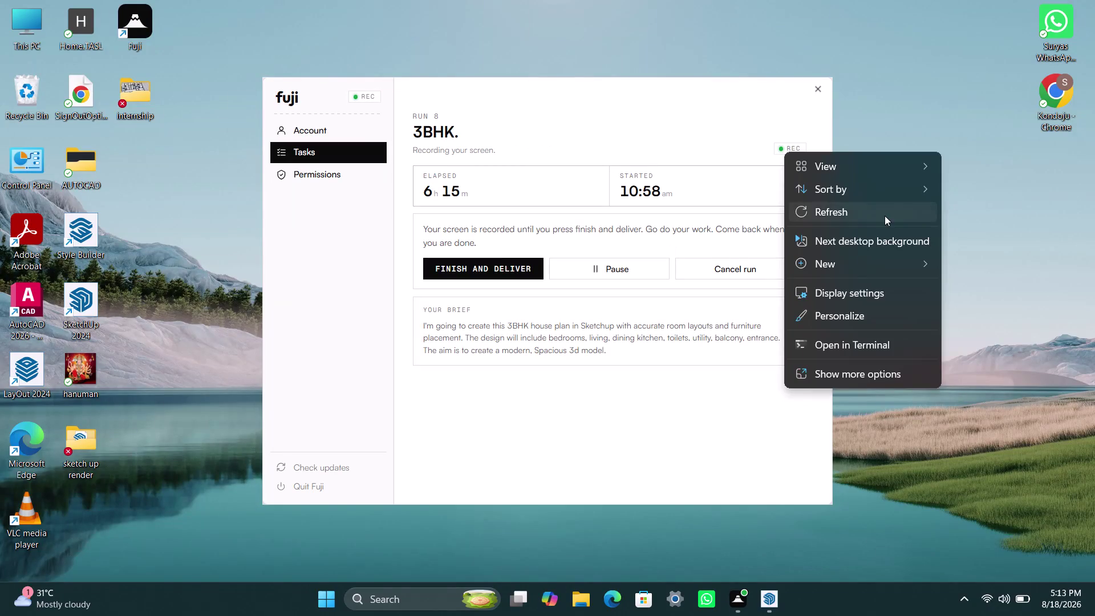
Dismiss the desktop context menu and launch an item from the desktop.
click(885, 216)
right_click(917, 175)
click(936, 238)
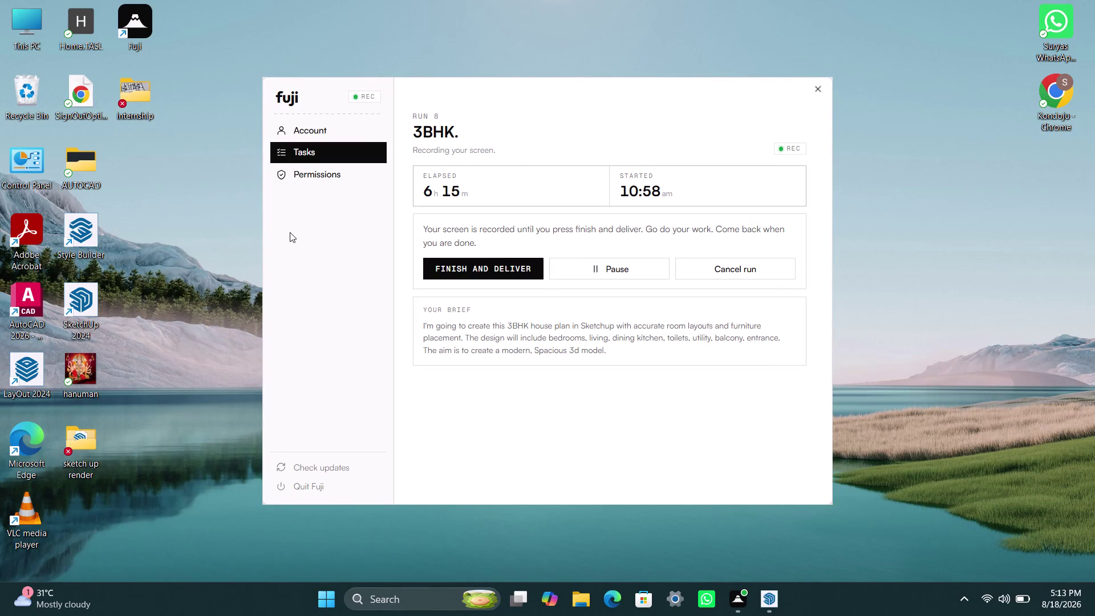
double_click(80, 316)
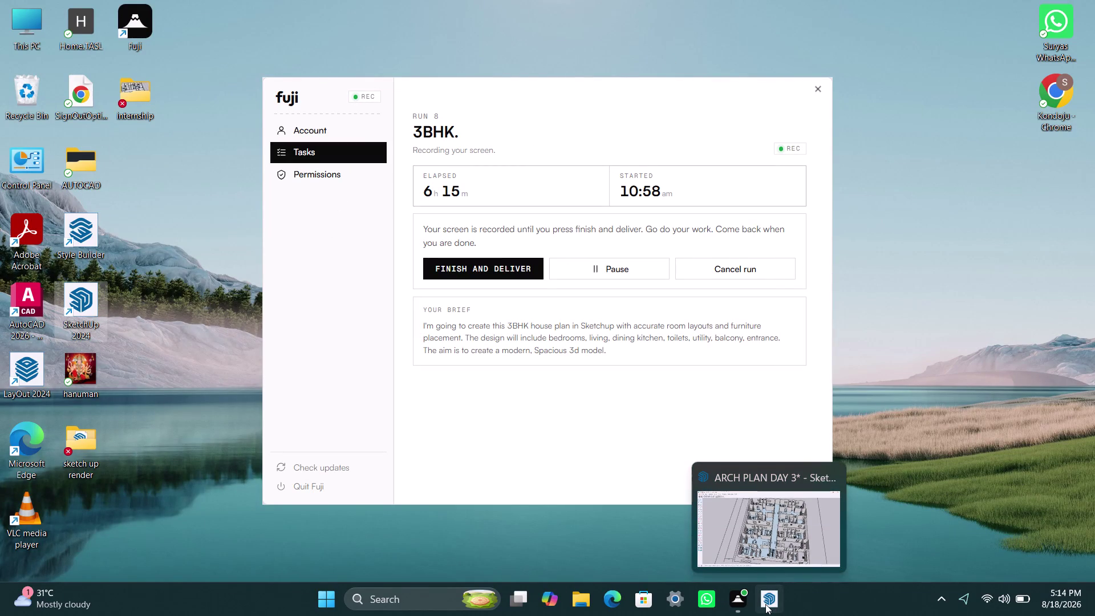
Bring the ARCH PLAN DAY 3 model forward and zoom over the floor plan.
click(768, 551)
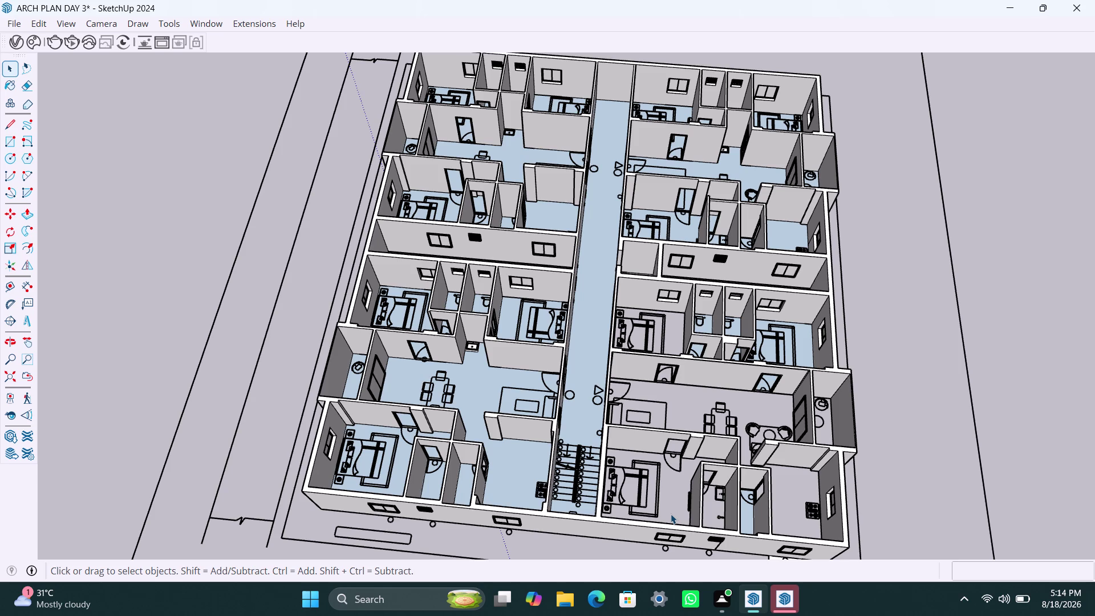
scroll(down, 3)
scroll(up, 3)
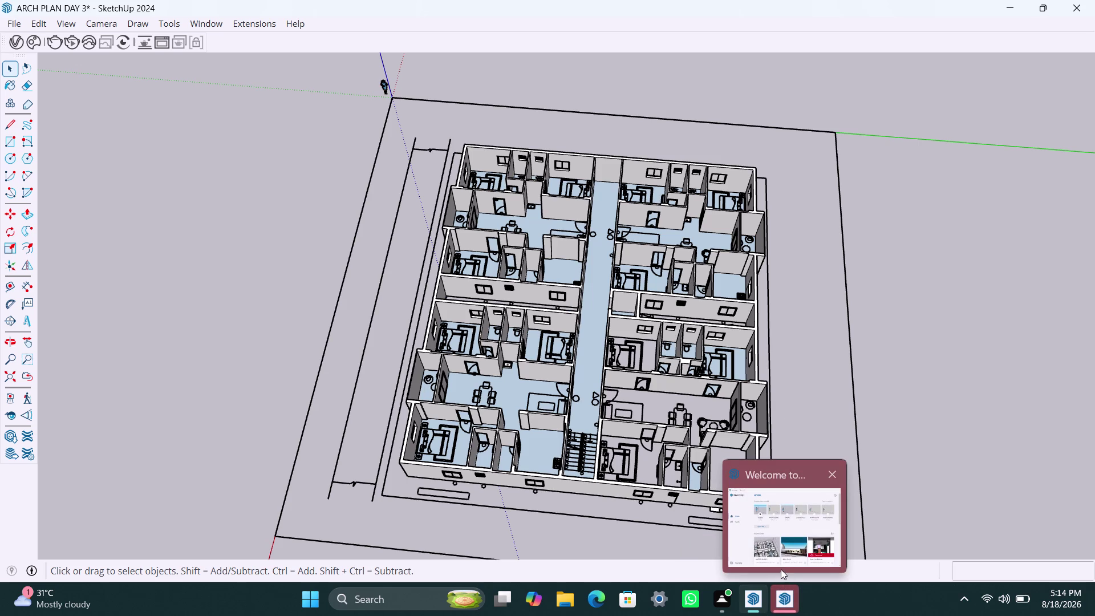
Open ARCH PLAN from the Welcome window's recent files and switch windows.
click(783, 533)
click(633, 452)
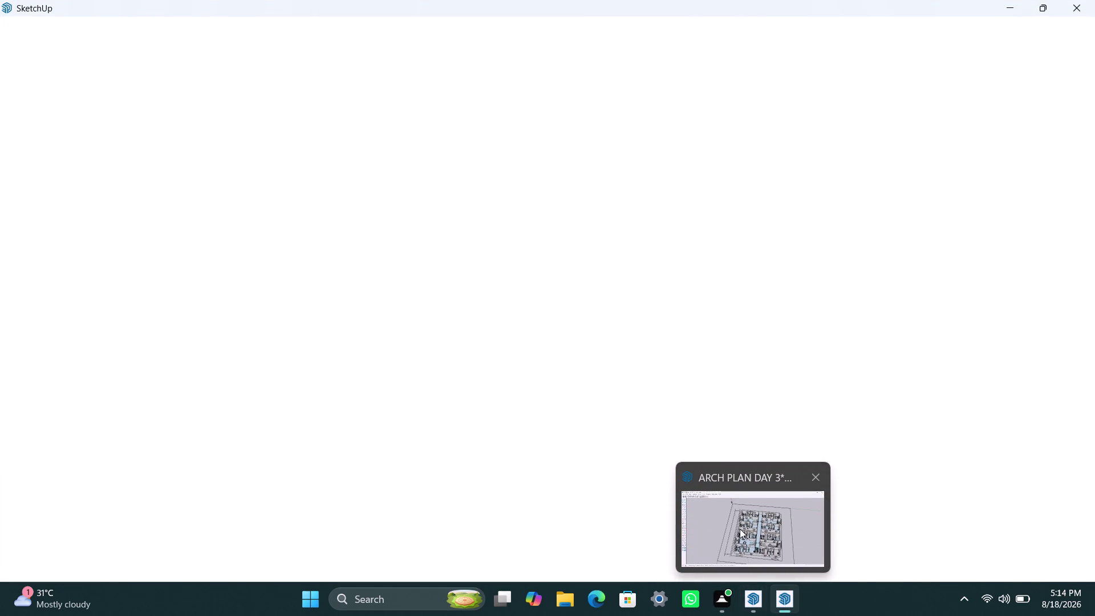
click(740, 527)
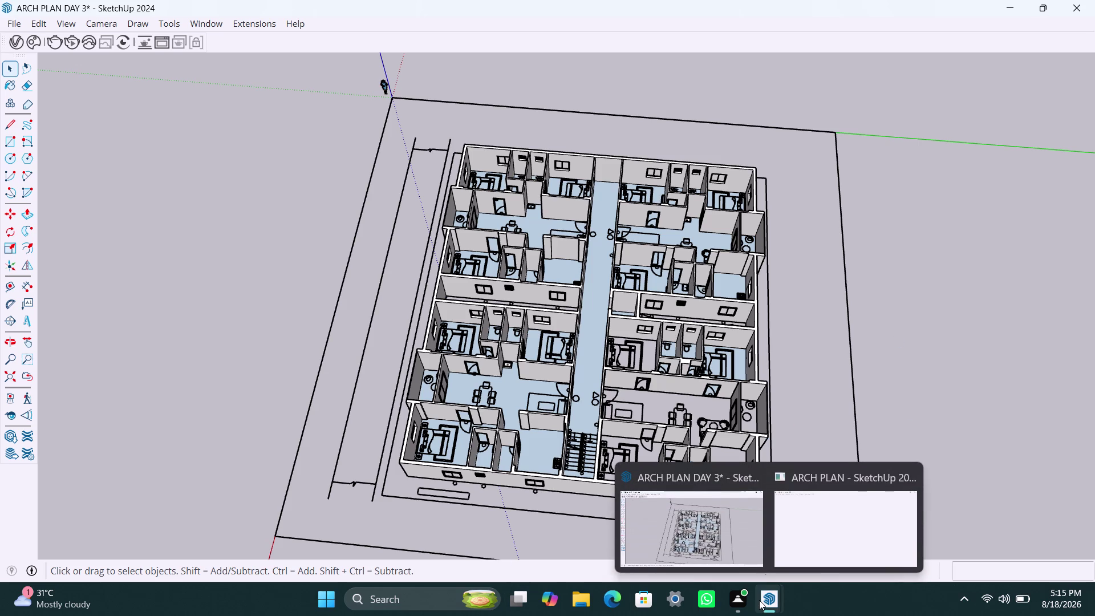
click(833, 515)
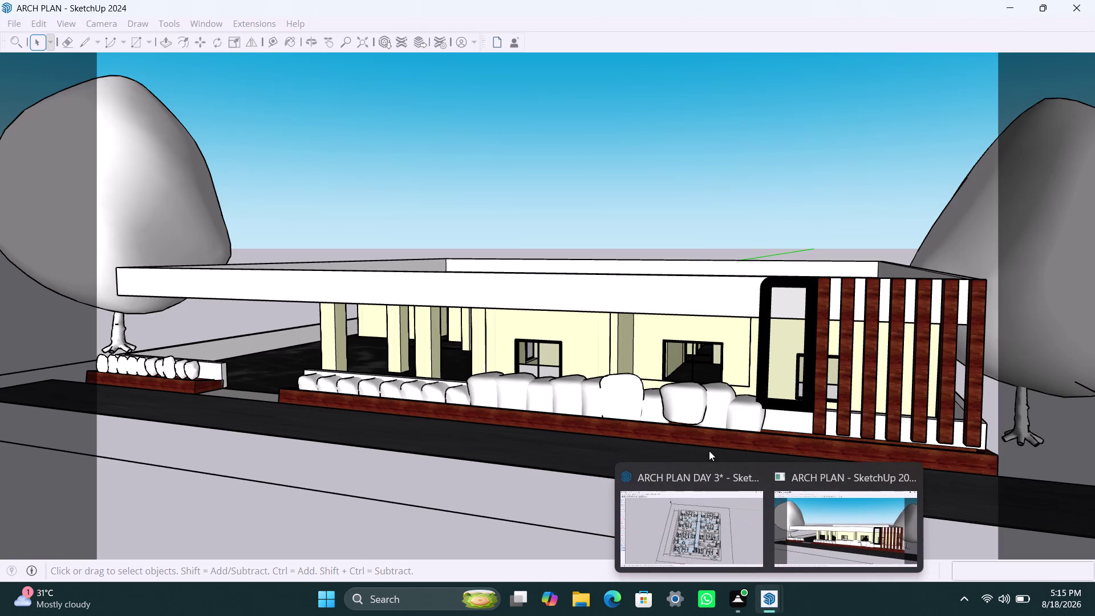
Zoom and orbit around the ARCH PLAN house to view it from higher up.
scroll(down, 3)
scroll(down, 3)
scroll(down, 3)
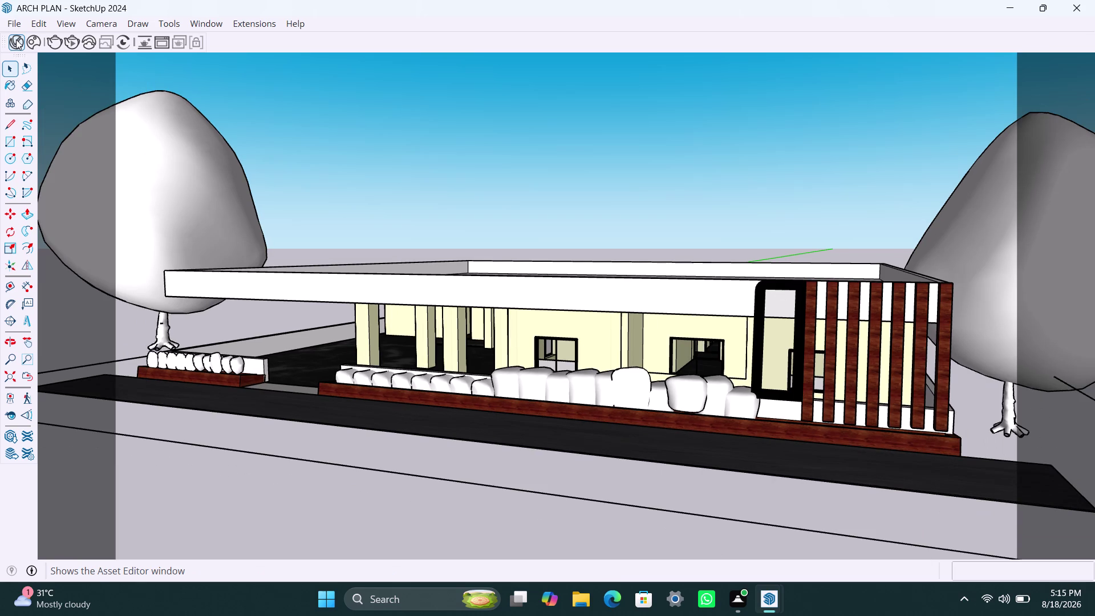
scroll(down, 3)
middle_drag(388, 330, 575, 352)
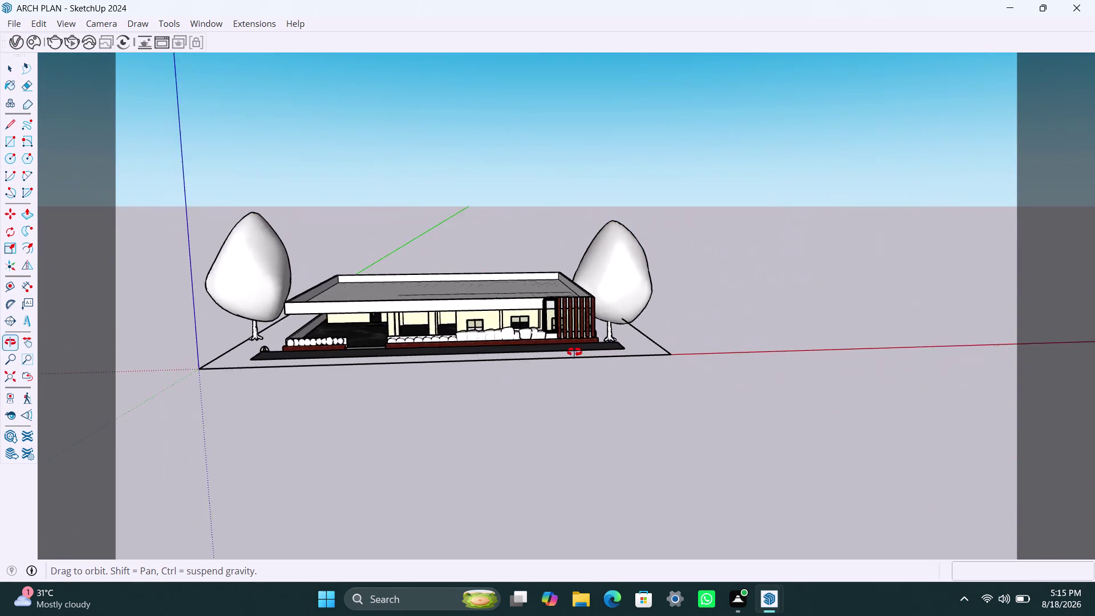
middle_drag(574, 352, 558, 354)
scroll(up, 3)
middle_drag(500, 344, 486, 346)
scroll(up, 3)
scroll(down, 3)
middle_drag(466, 348, 482, 348)
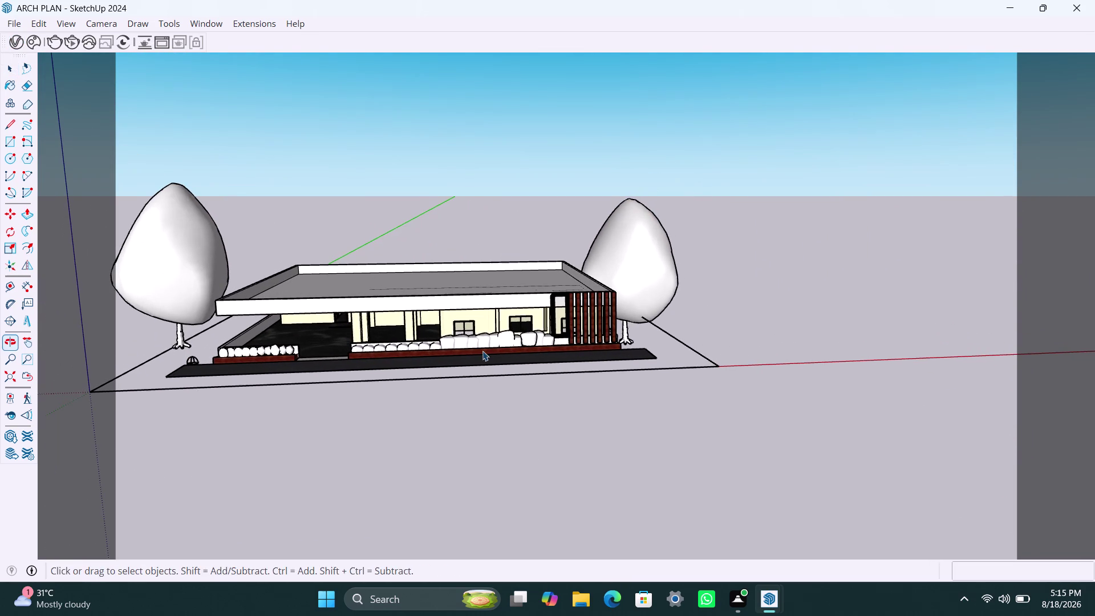
middle_drag(482, 351, 594, 353)
scroll(up, 3)
middle_drag(525, 359, 524, 375)
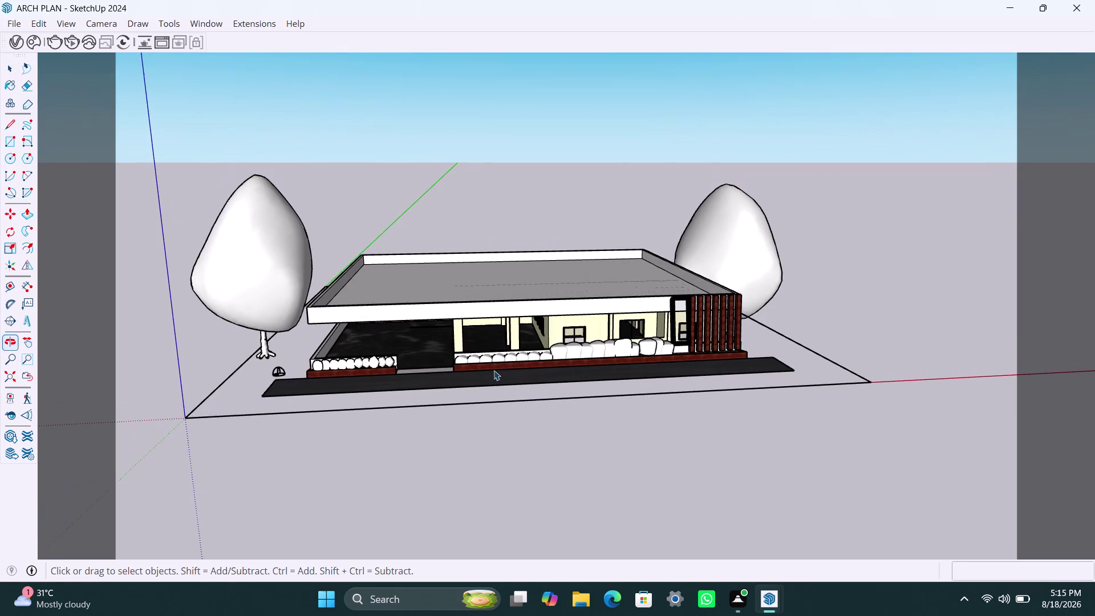
scroll(up, 3)
Select the flat roof slab and orbit to centre the roof in view.
click(365, 313)
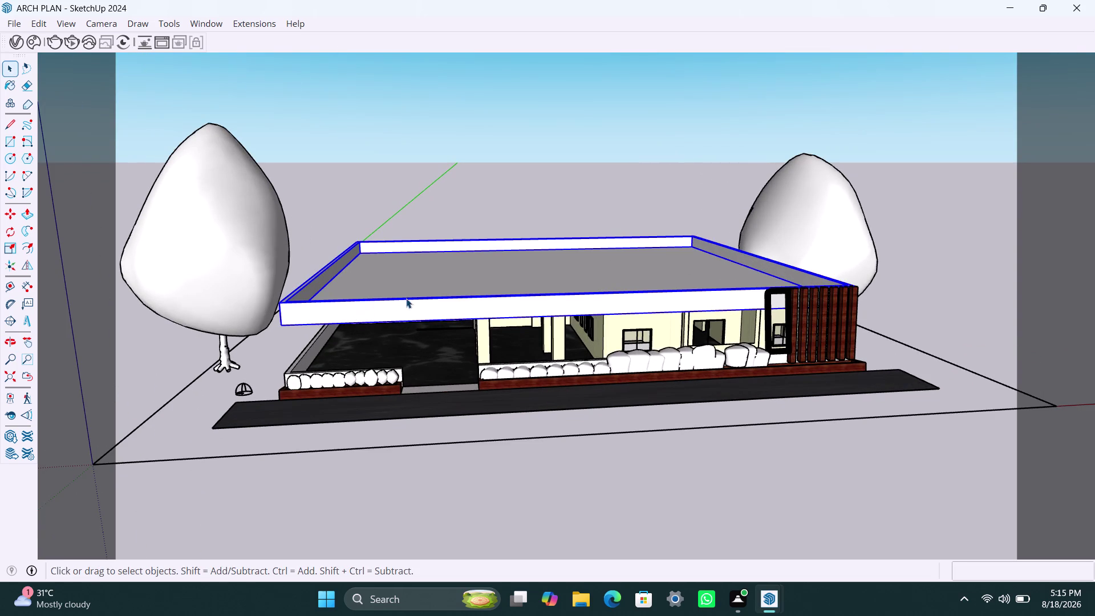
middle_drag(429, 291, 405, 378)
scroll(up, 3)
middle_drag(415, 324, 382, 369)
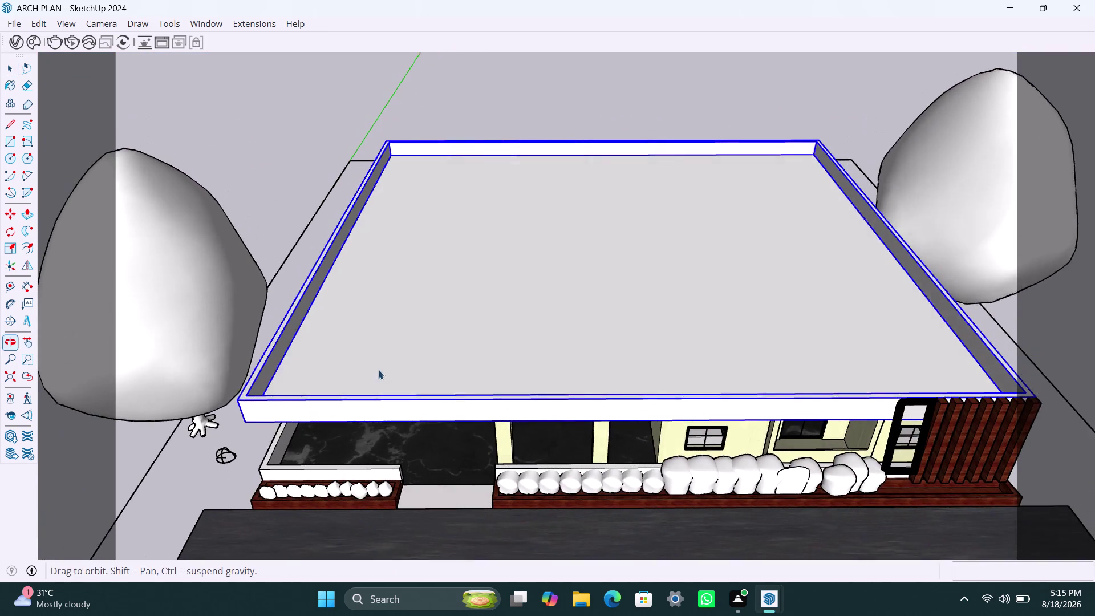
scroll(up, 3)
middle_drag(348, 373, 352, 402)
scroll(down, 3)
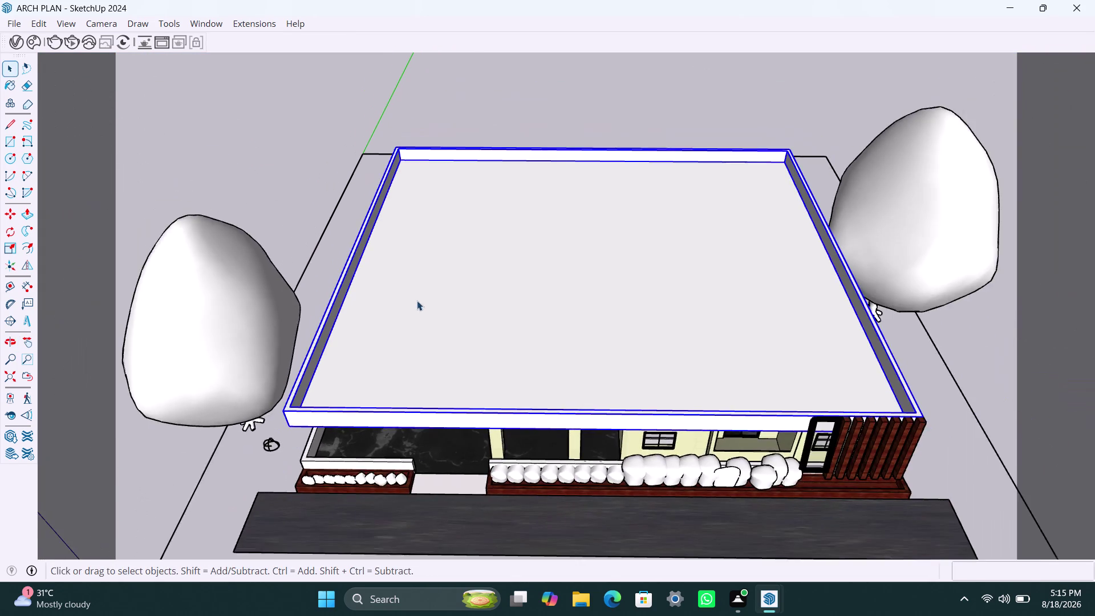
middle_drag(417, 301, 412, 373)
scroll(up, 3)
Open the roof slab group and push/pull its parapet face.
double_click(316, 355)
click(316, 355)
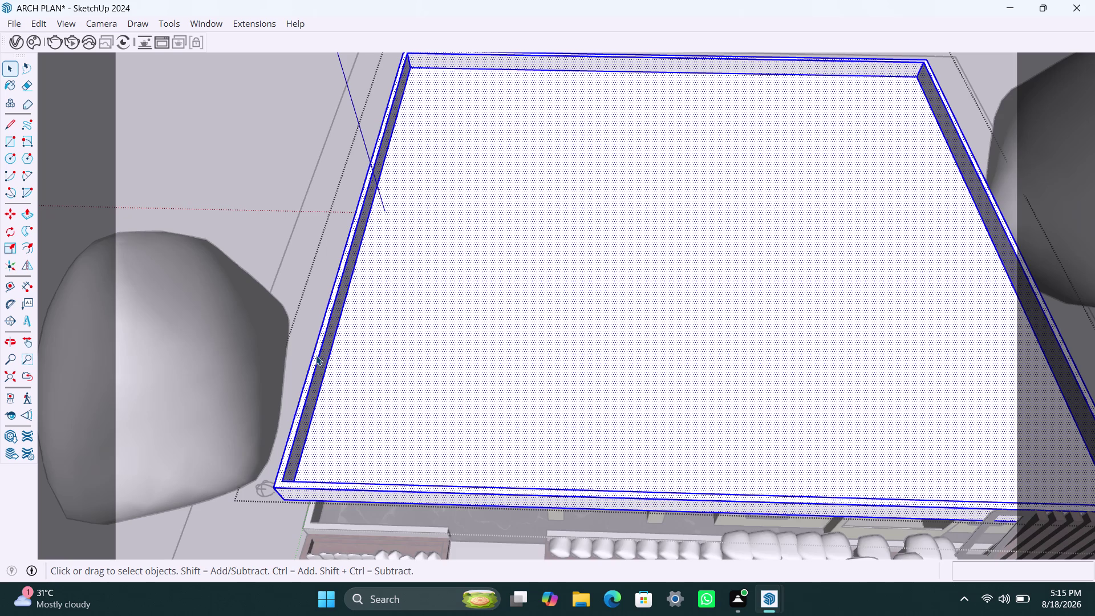
scroll(up, 3)
click(312, 372)
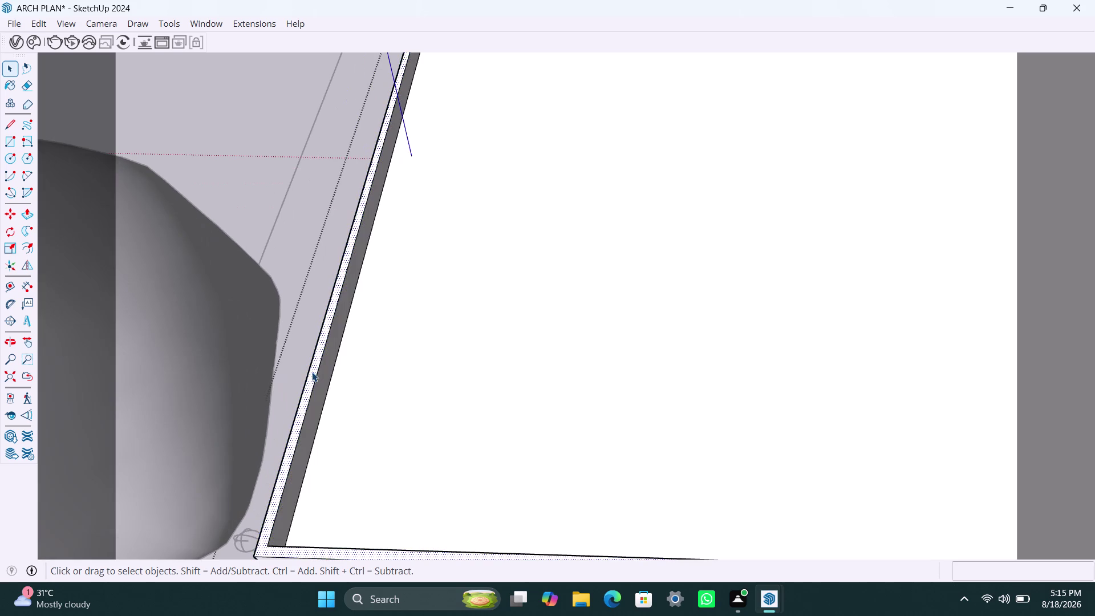
key(p)
click(312, 372)
click(380, 380)
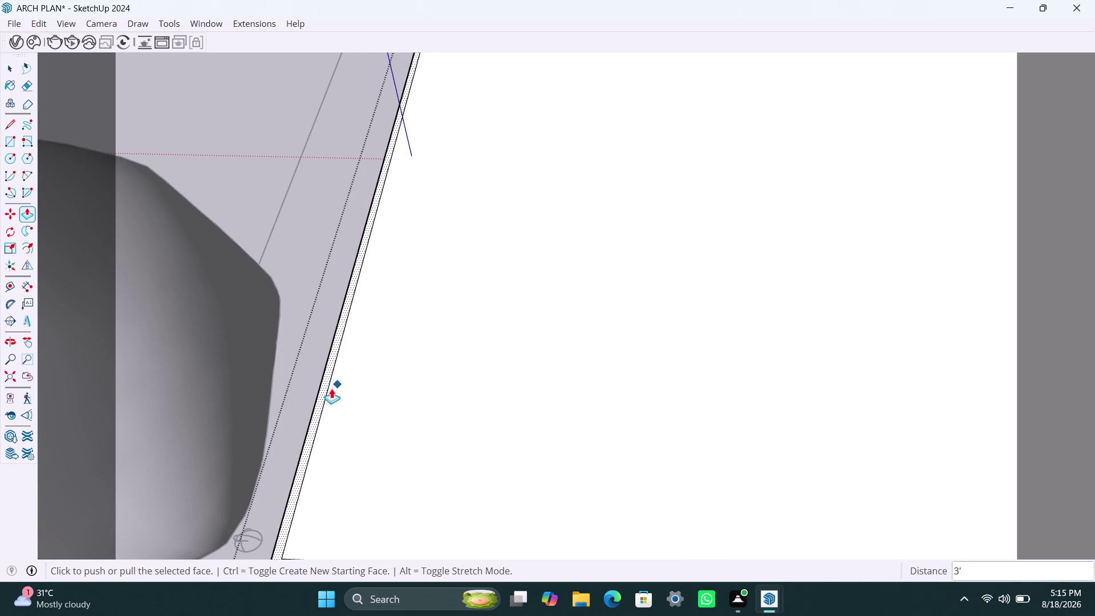
key(space)
Delete the leftover left roof edge after undoing a wrong deletion.
click(328, 387)
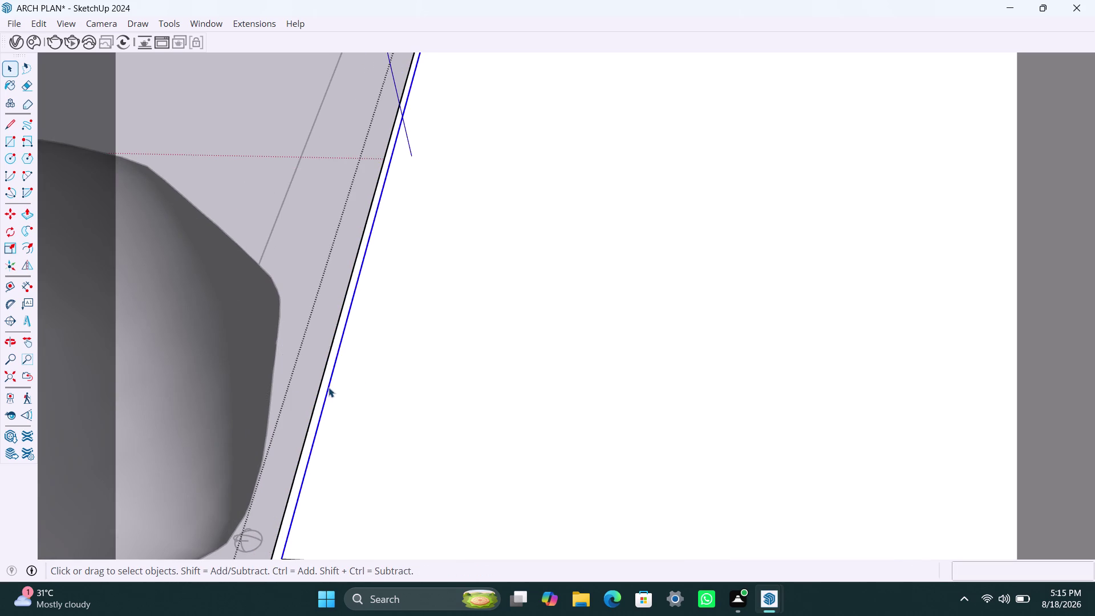
scroll(down, 3)
click(373, 386)
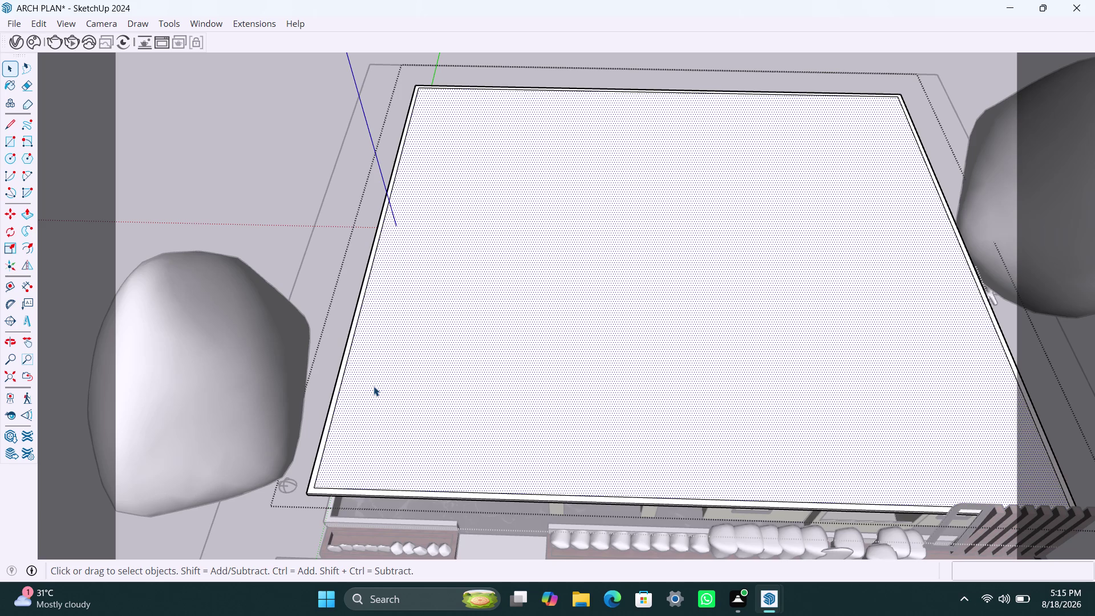
key(Delete)
key(ctrl+z)
scroll(up, 3)
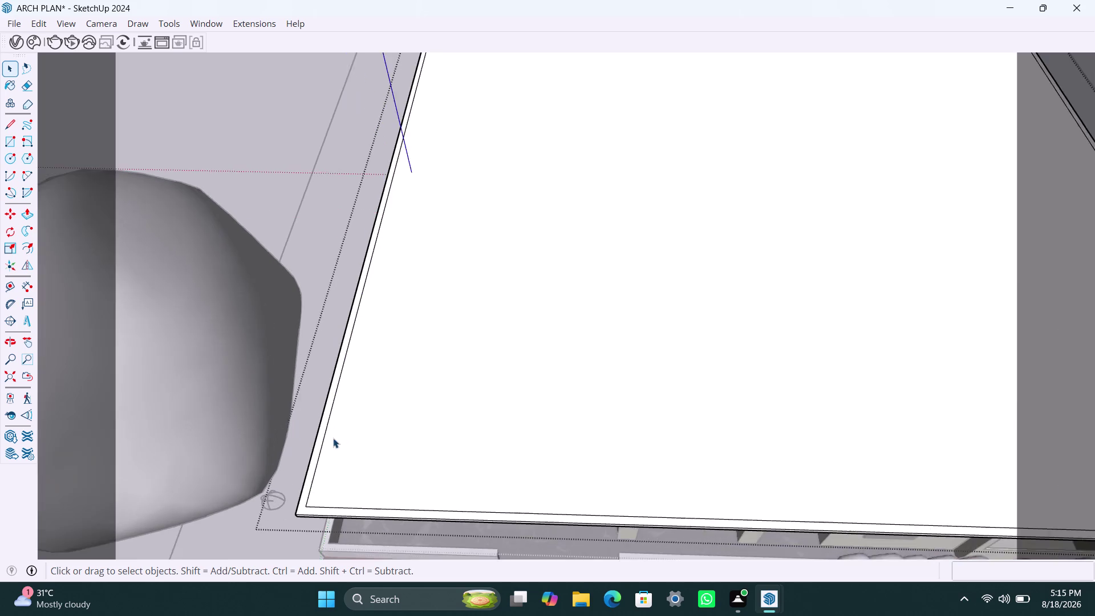
scroll(up, 3)
click(322, 433)
key(Delete)
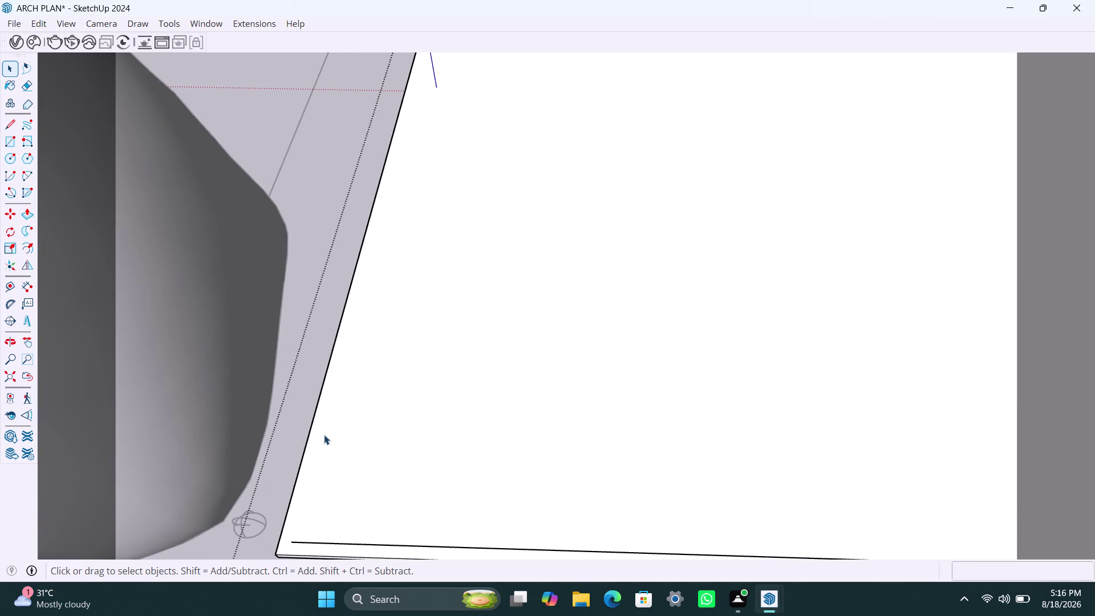
Delete the leftover front and back roof edges.
scroll(down, 3)
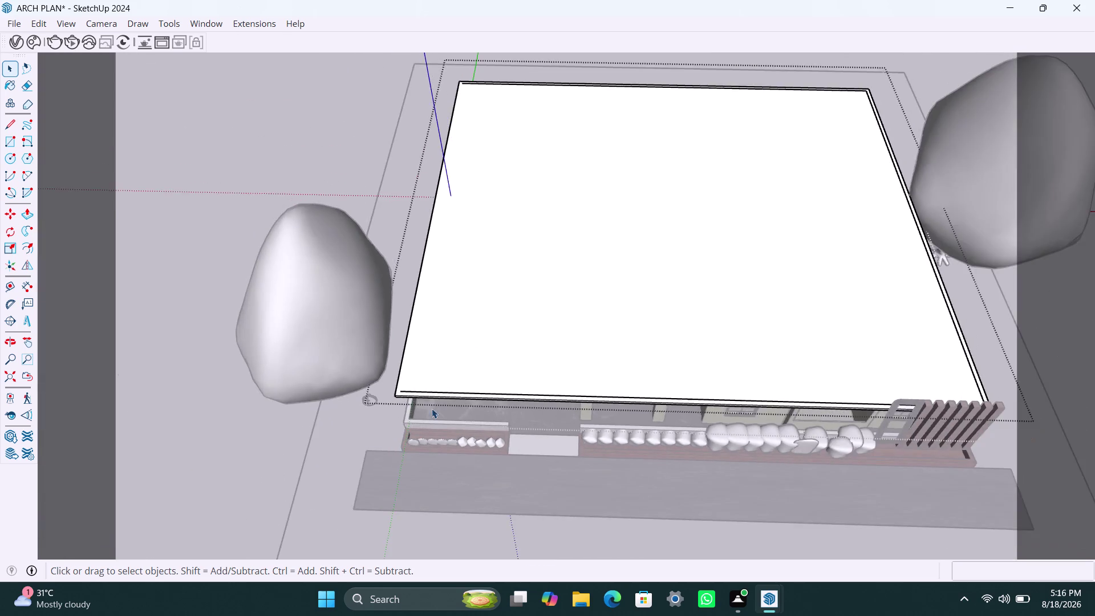
scroll(up, 3)
click(442, 391)
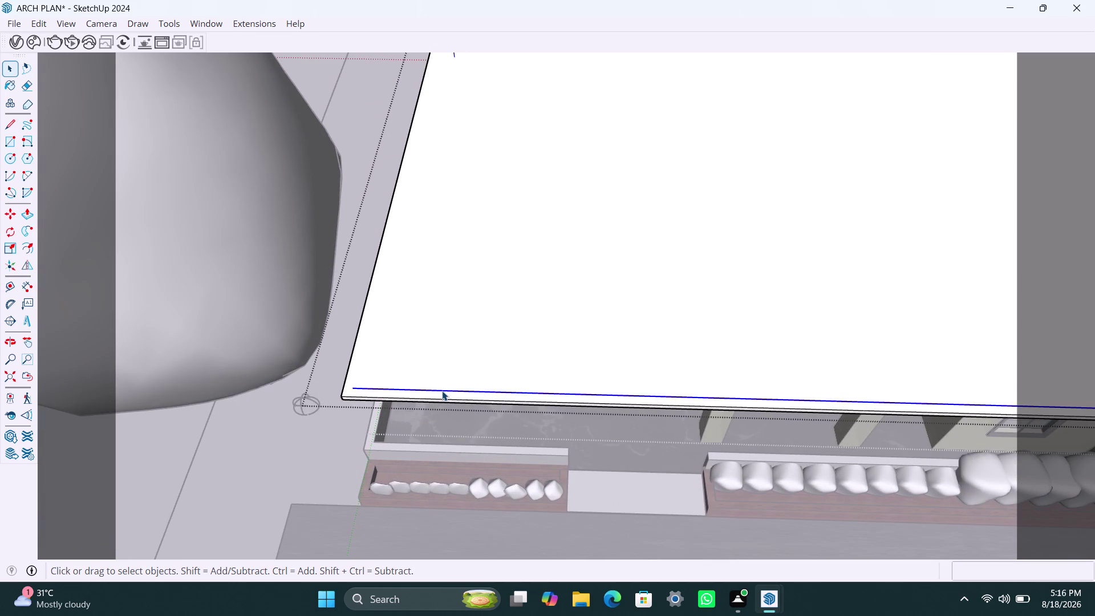
key(Delete)
scroll(down, 3)
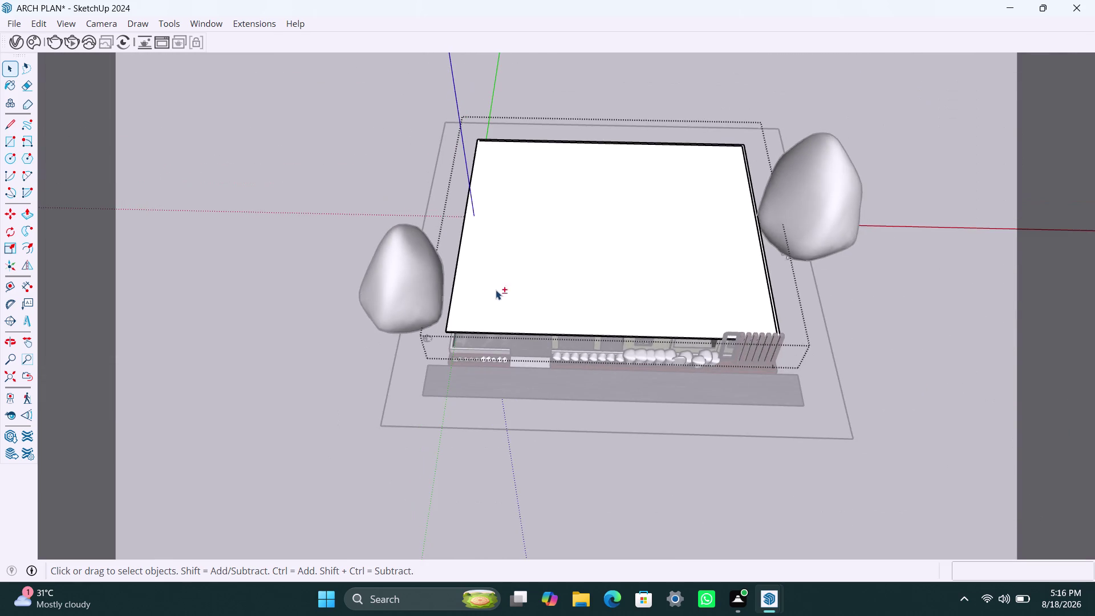
middle_drag(496, 289, 468, 373)
scroll(up, 3)
click(499, 207)
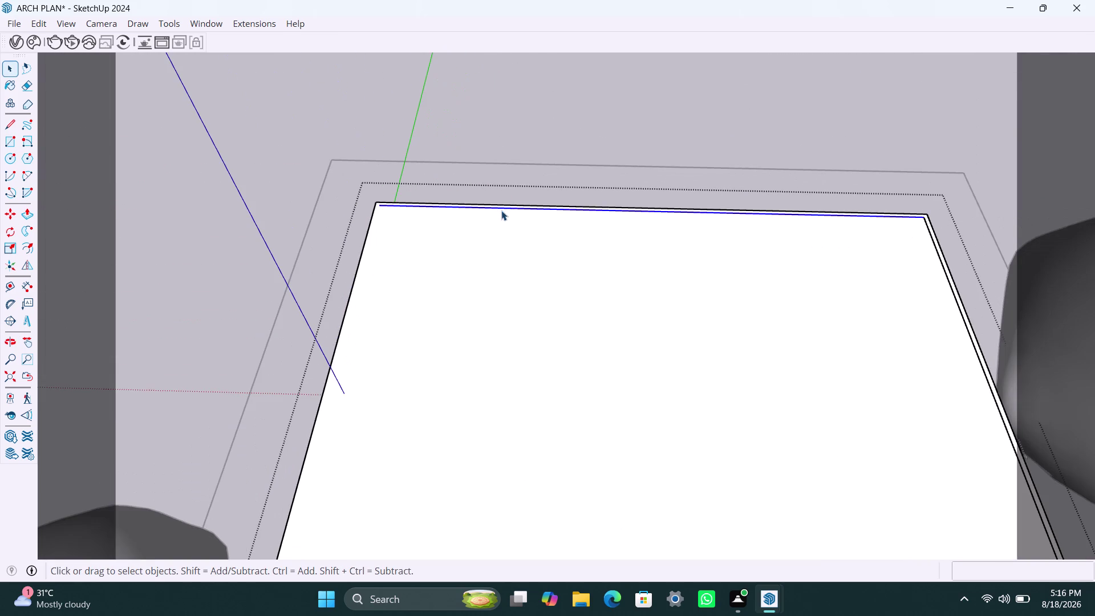
key(Delete)
Delete the leftover right roof edge.
scroll(down, 3)
middle_drag(526, 297, 499, 293)
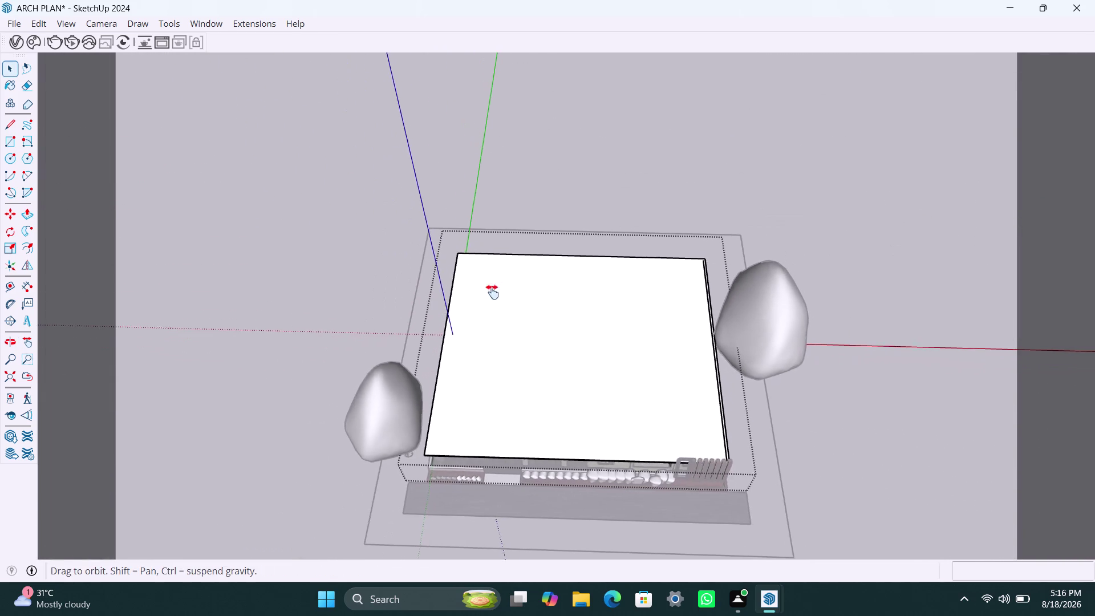
middle_drag(499, 293, 467, 289)
scroll(up, 3)
click(698, 301)
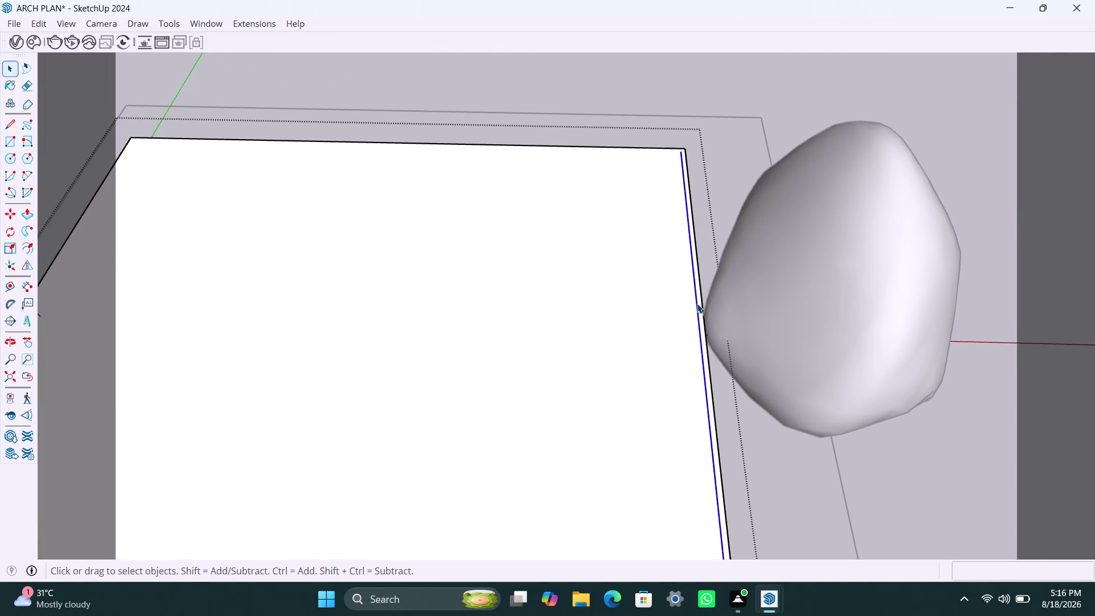
key(Delete)
Orbit to inspect the house below the roof from the front, then bring up other windows.
scroll(down, 3)
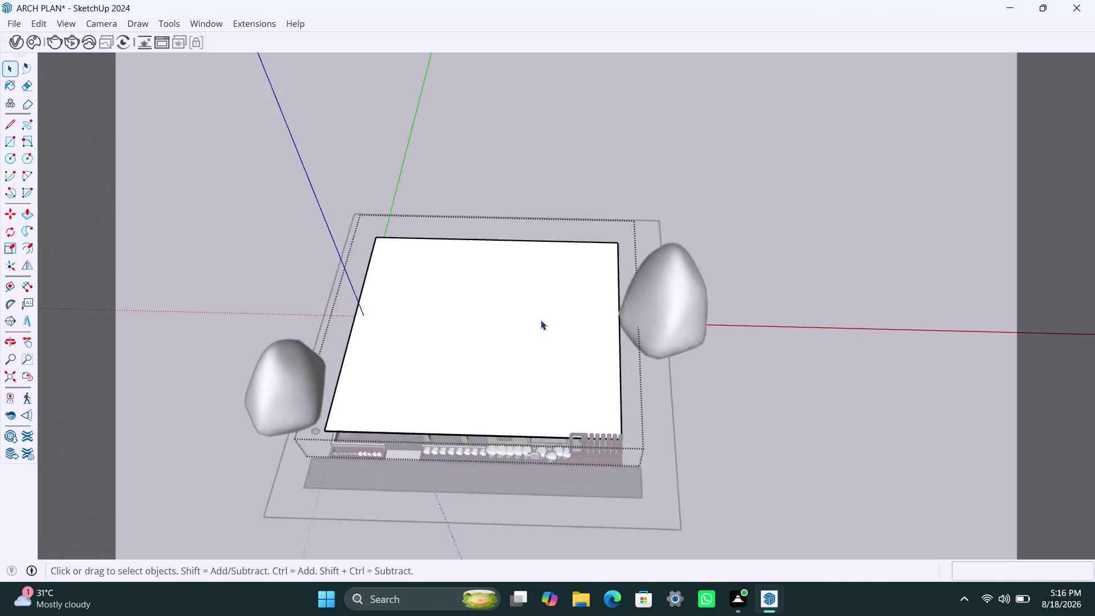
scroll(down, 3)
middle_drag(529, 323, 565, 247)
scroll(up, 3)
scroll(up, 3)
middle_drag(511, 338, 473, 274)
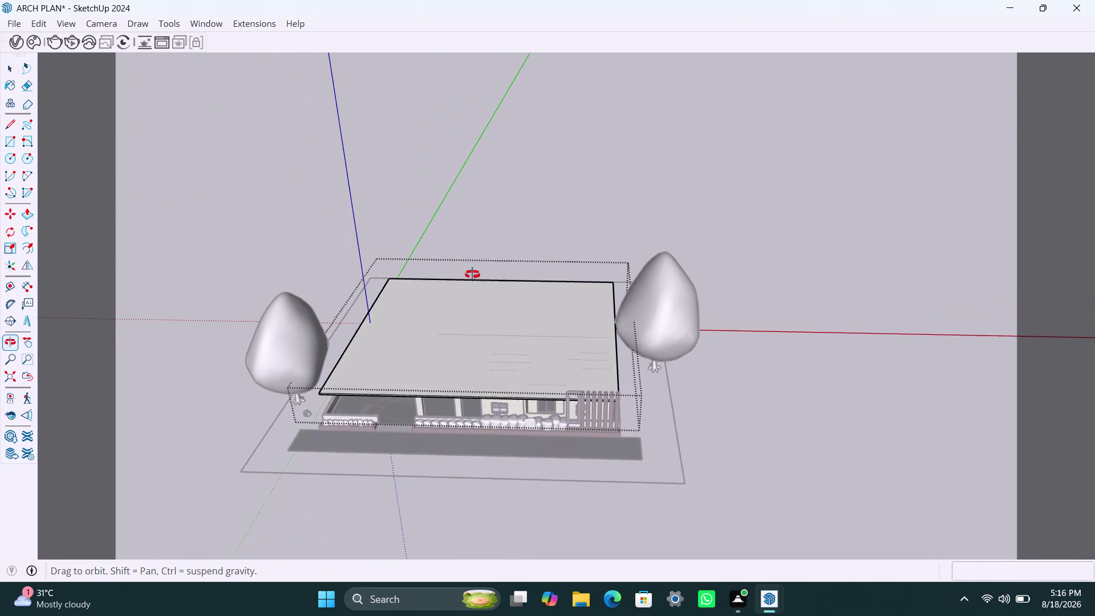
middle_drag(472, 274, 470, 273)
scroll(up, 3)
scroll(down, 3)
middle_drag(518, 388, 530, 387)
click(578, 218)
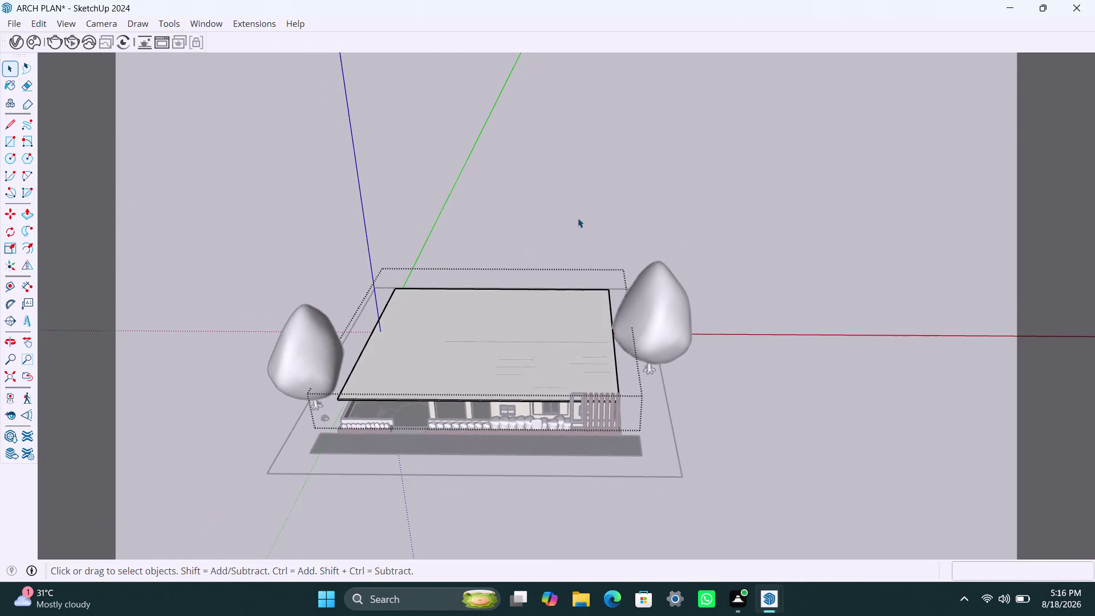
scroll(up, 3)
middle_drag(504, 376, 550, 360)
click(561, 228)
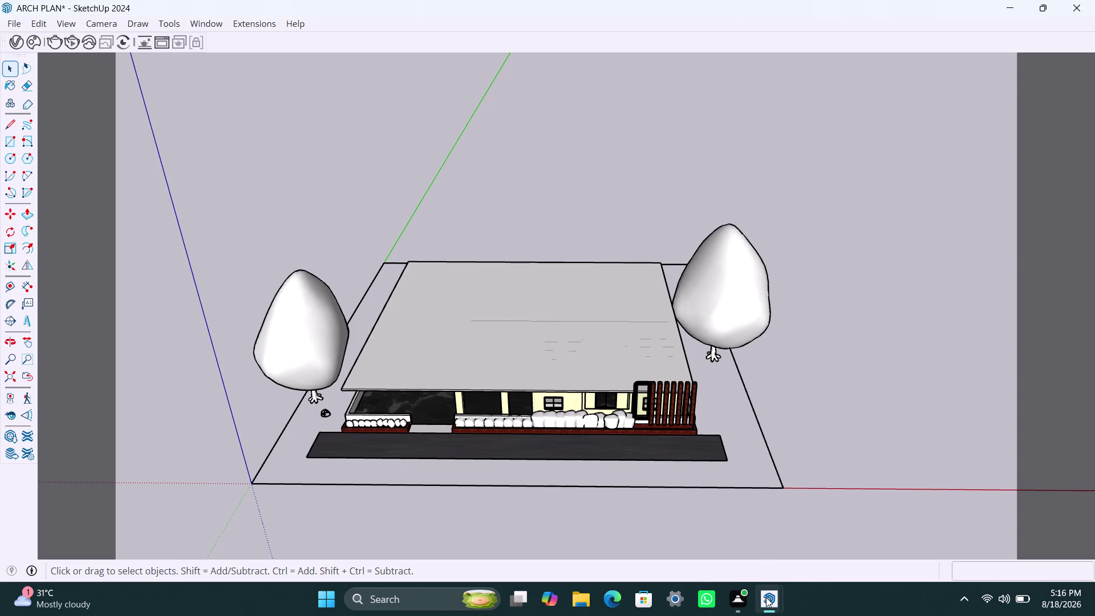
click(701, 531)
click(890, 438)
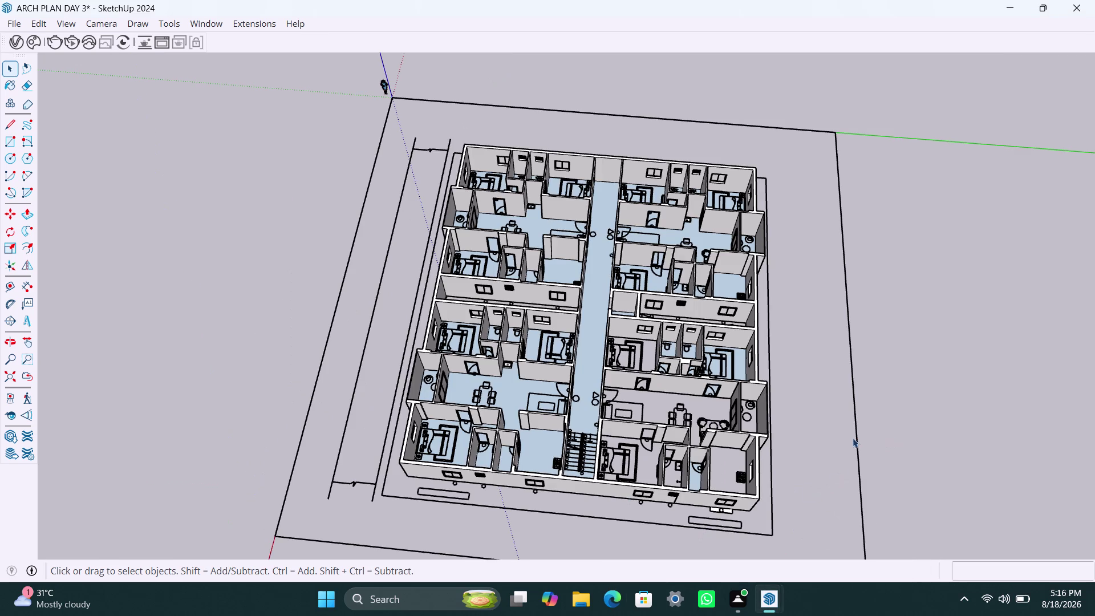
double_click(886, 254)
click(337, 242)
scroll(down, 3)
middle_drag(336, 408, 436, 379)
scroll(down, 3)
middle_drag(320, 365, 290, 361)
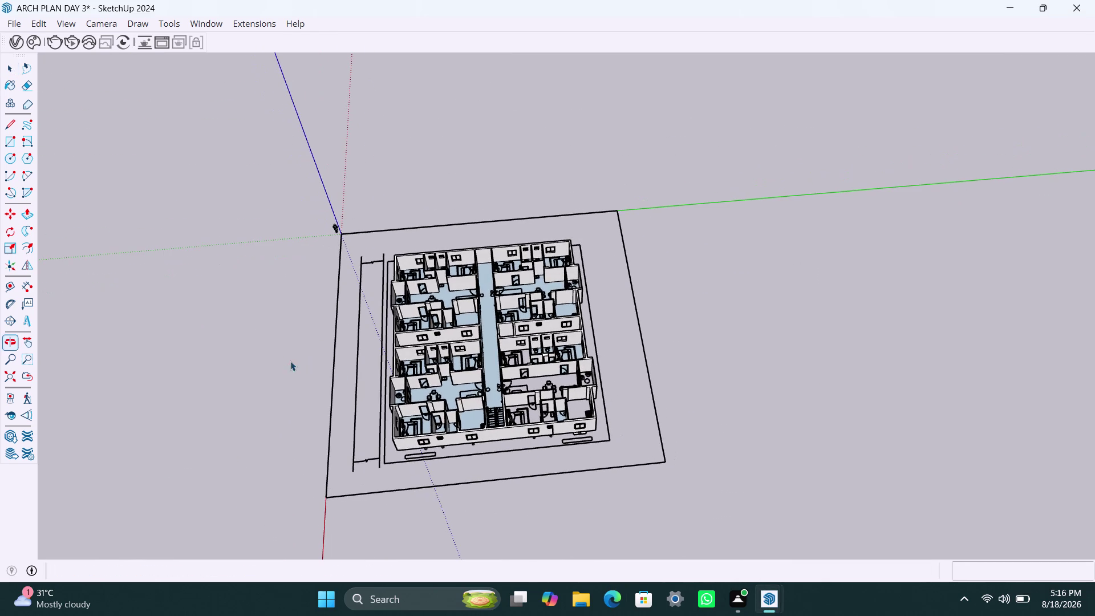
click(391, 402)
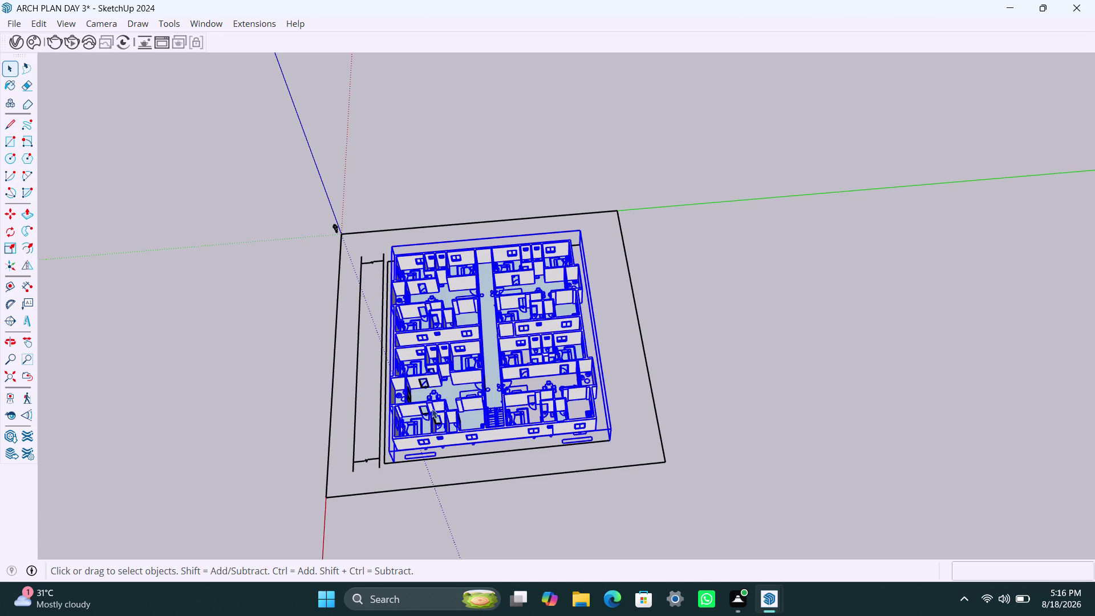
scroll(up, 3)
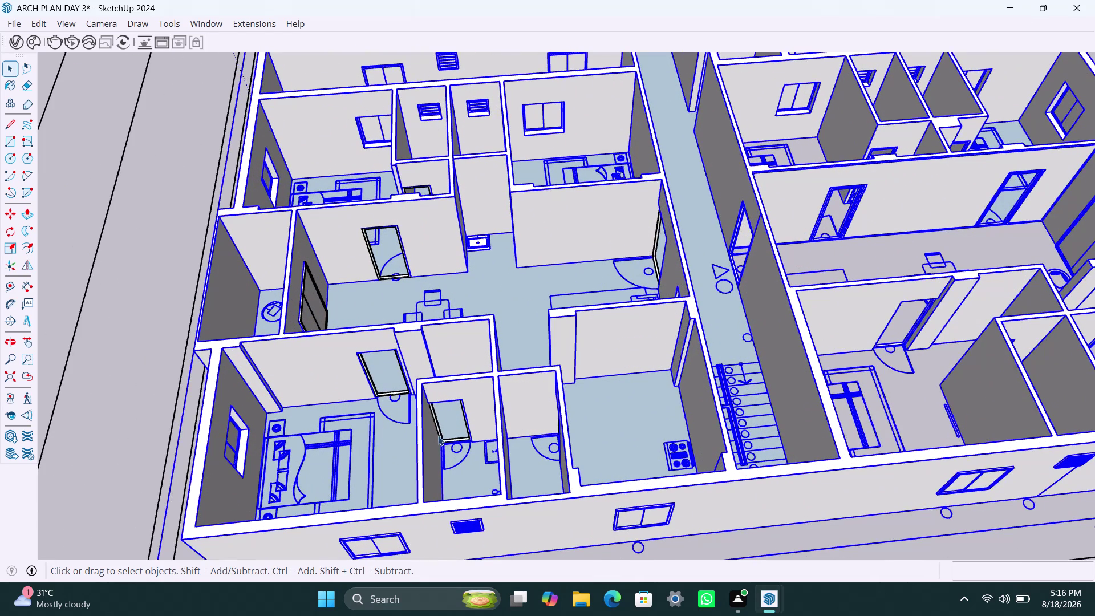
click(439, 431)
click(369, 379)
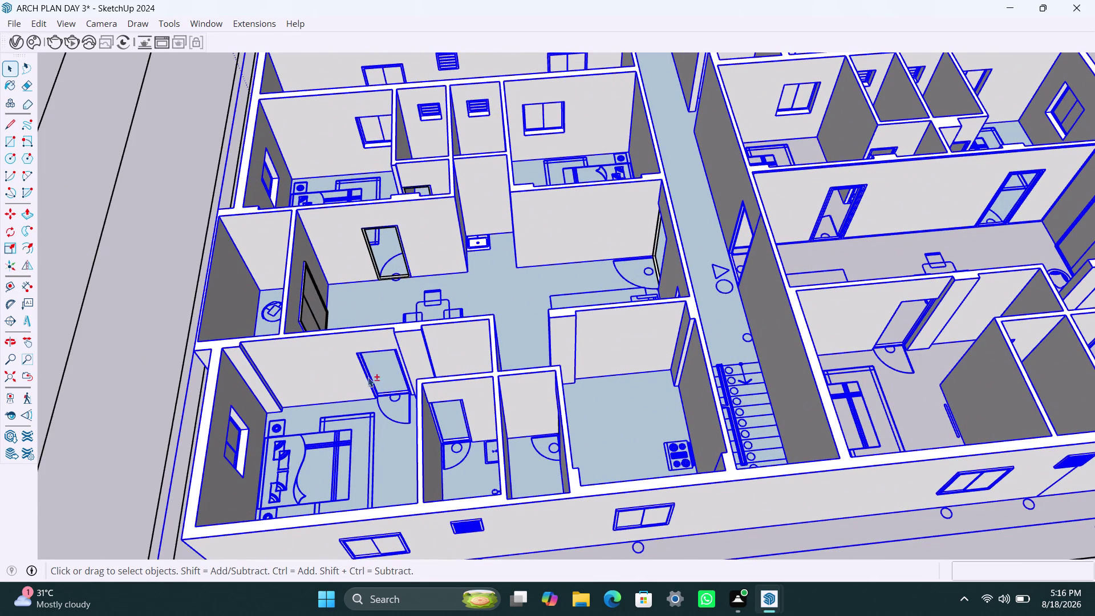
click(309, 295)
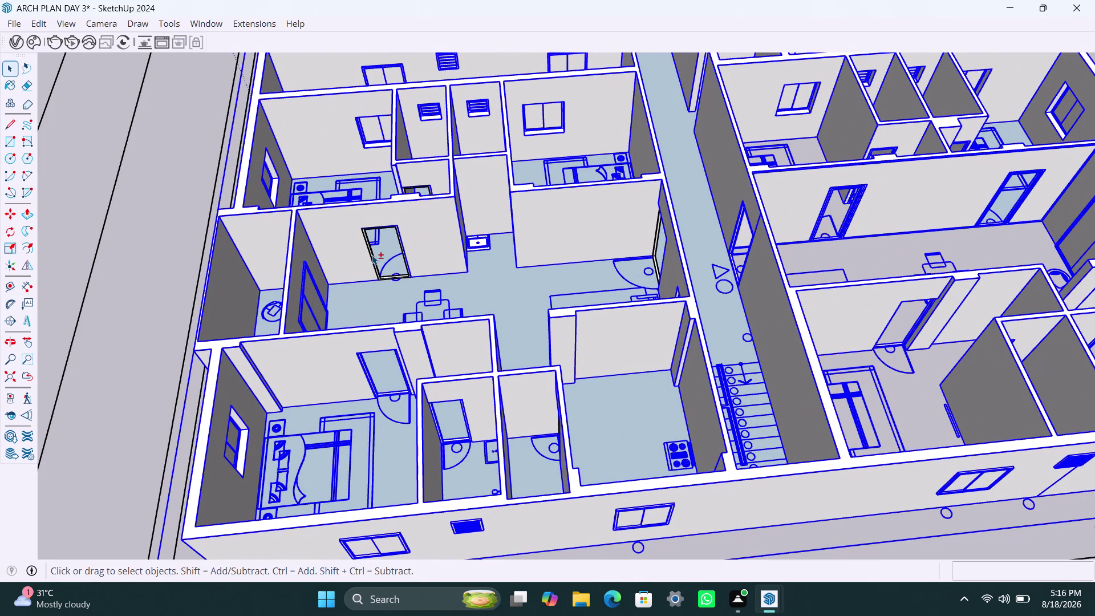
click(371, 255)
click(415, 186)
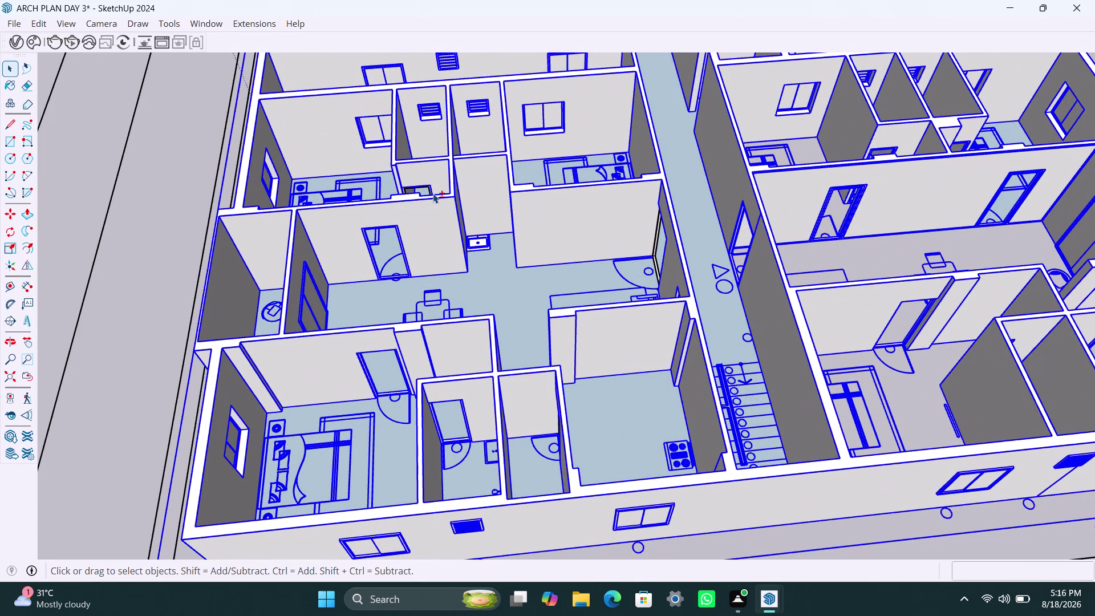
scroll(up, 3)
click(436, 163)
click(437, 167)
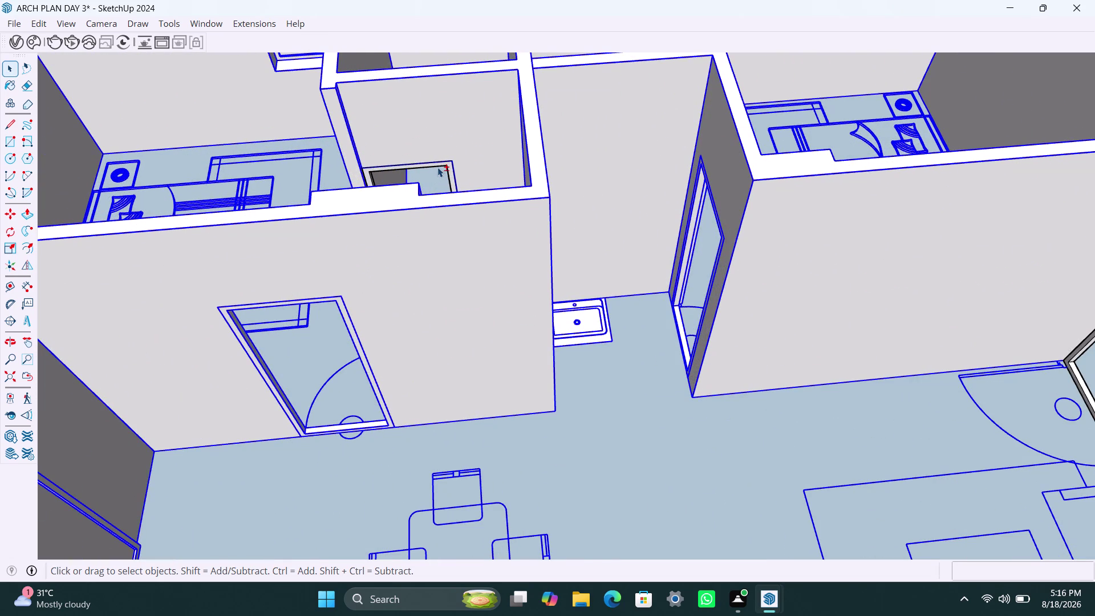
scroll(down, 3)
middle_drag(434, 194, 435, 247)
scroll(up, 3)
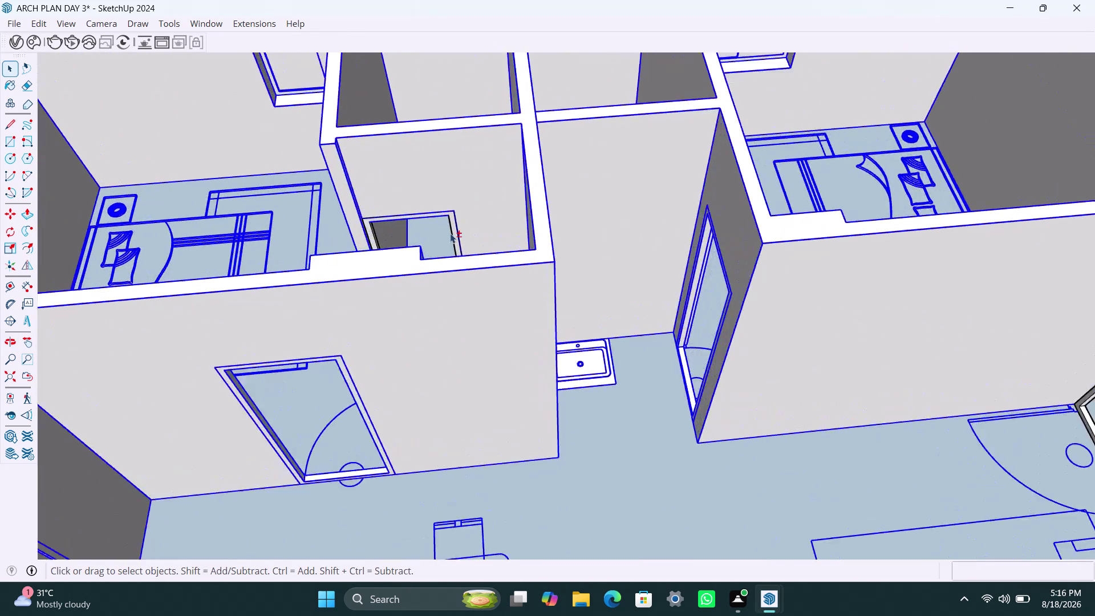
scroll(up, 3)
click(453, 231)
double_click(455, 227)
click(455, 202)
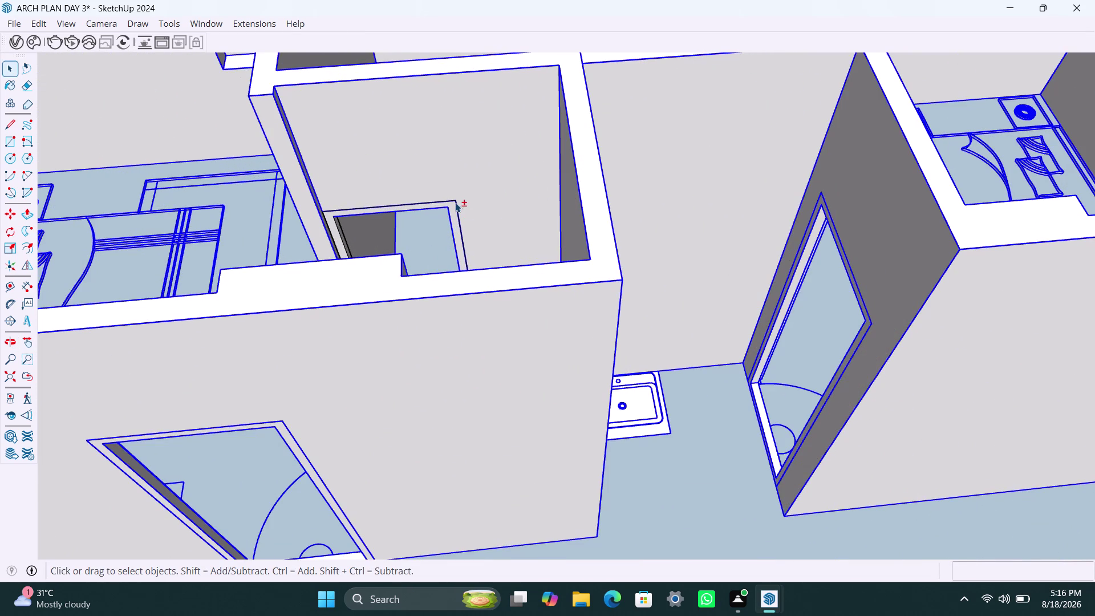
double_click(455, 203)
scroll(down, 3)
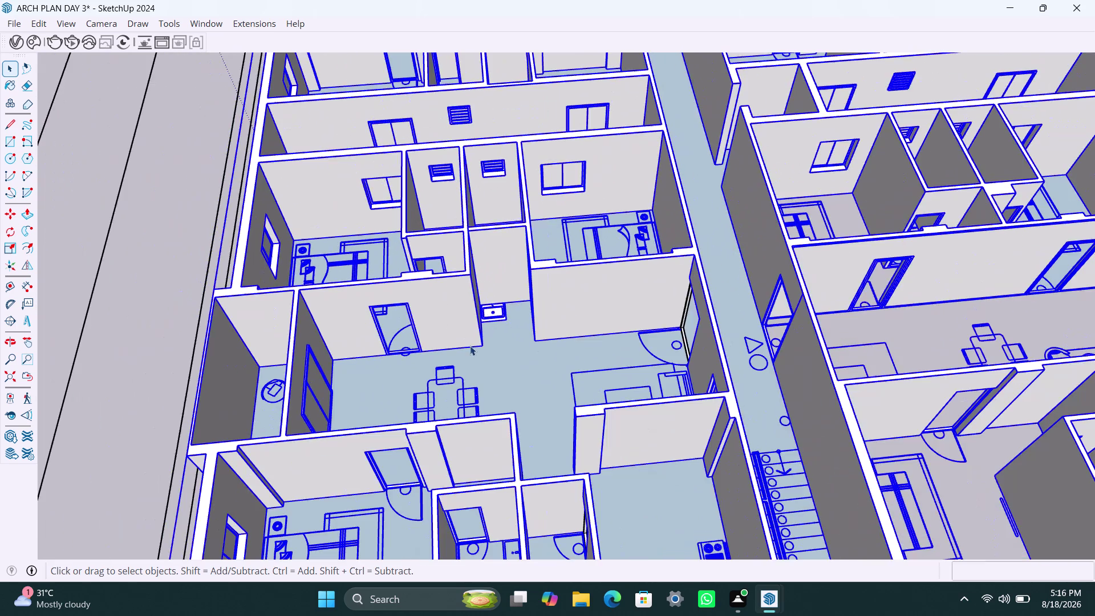
middle_drag(503, 348, 581, 357)
scroll(up, 3)
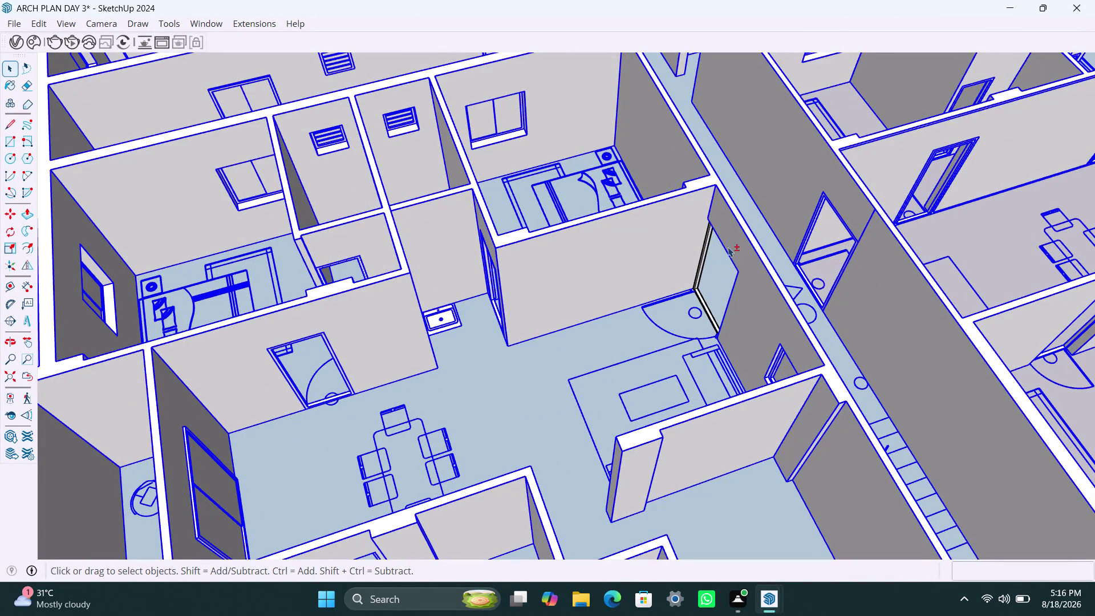
click(705, 239)
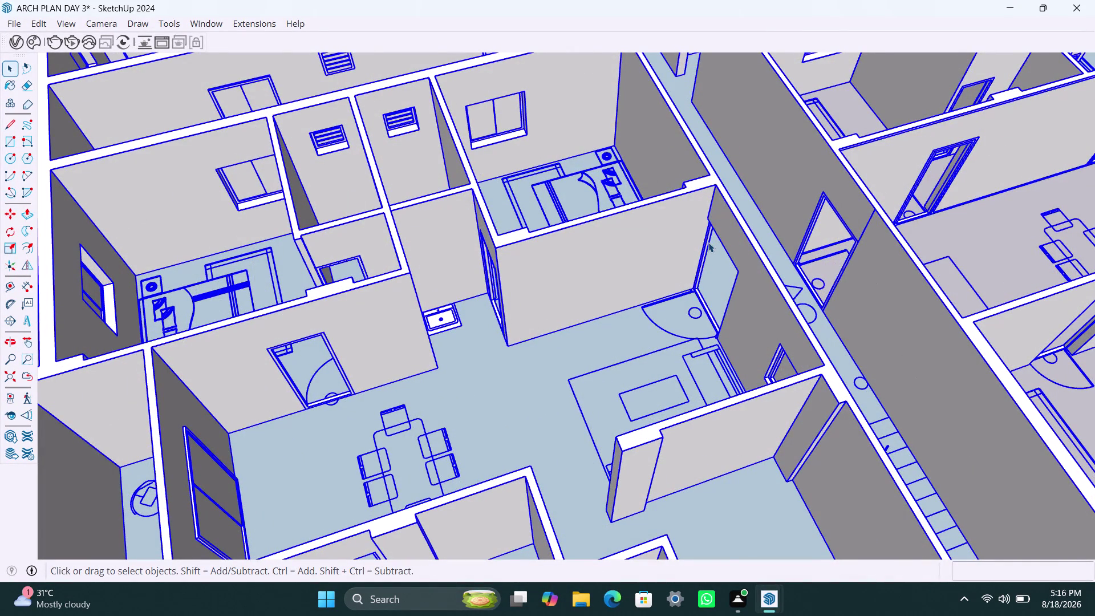
scroll(down, 3)
middle_drag(697, 291, 656, 288)
scroll(up, 3)
click(1064, 189)
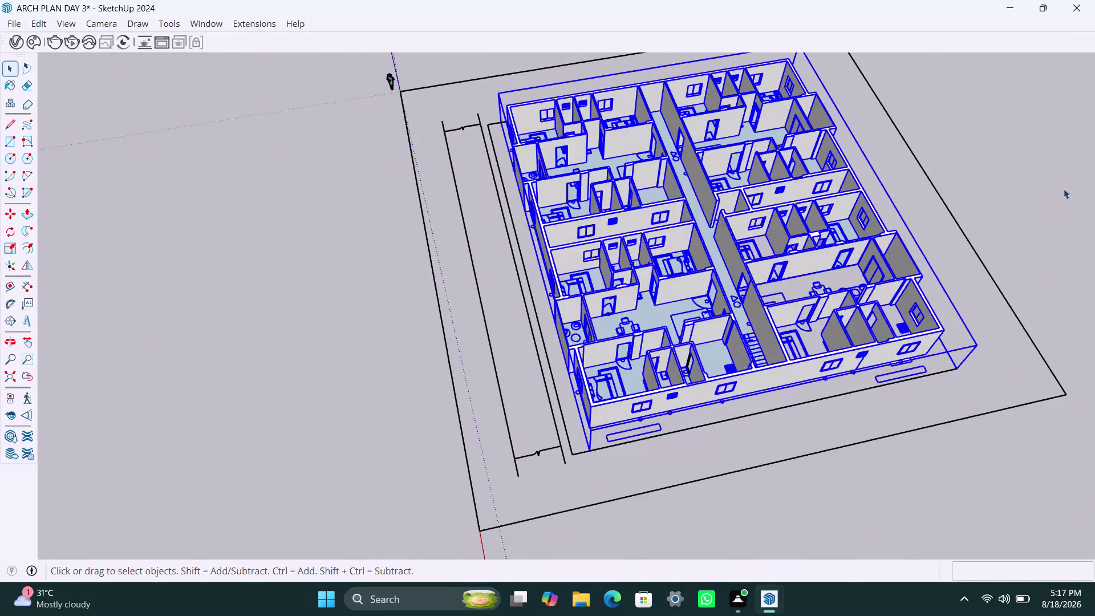
double_click(815, 356)
click(810, 359)
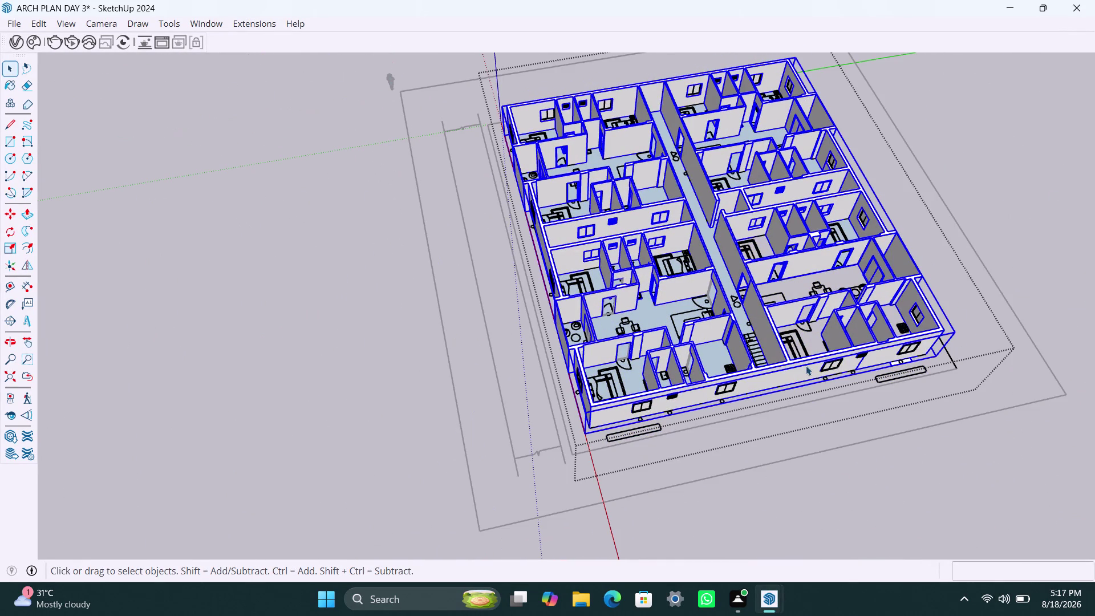
scroll(up, 3)
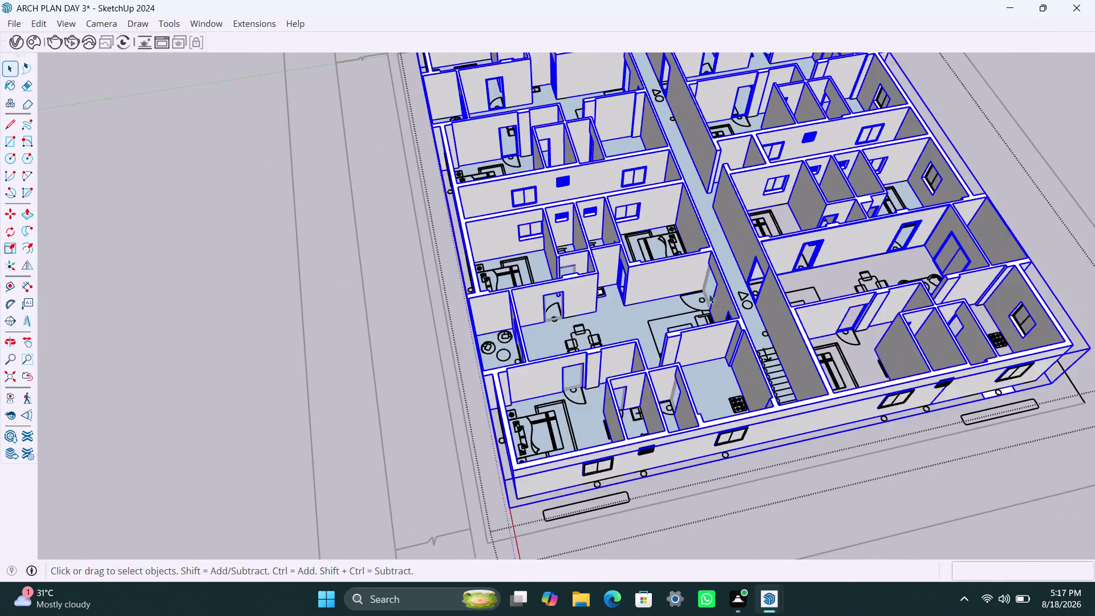
scroll(up, 3)
scroll(up, 3)
double_click(708, 270)
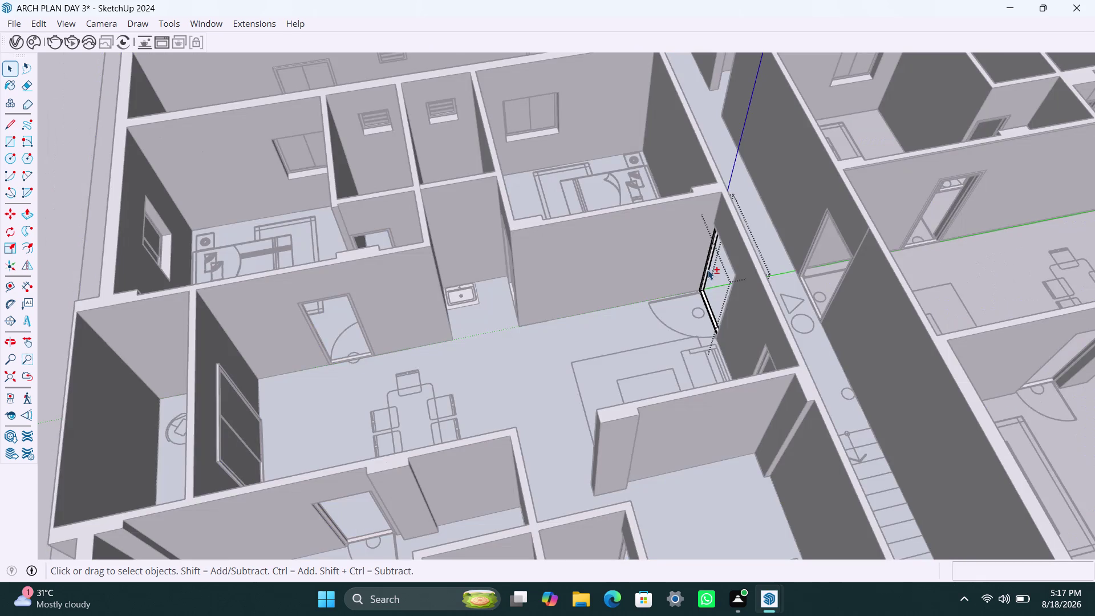
click(708, 270)
double_click(707, 270)
scroll(down, 3)
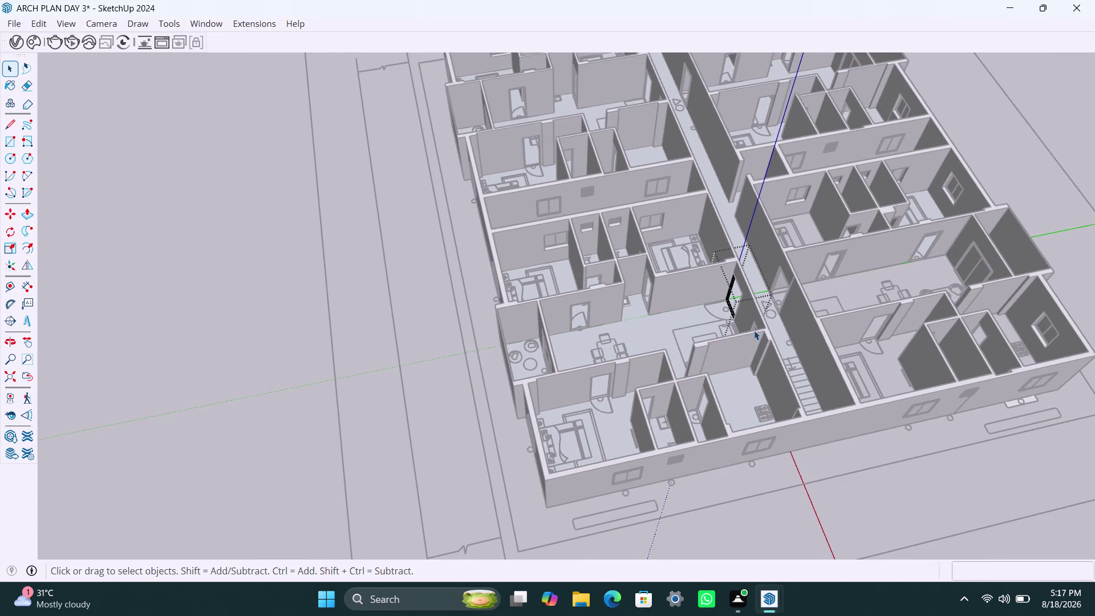
click(1021, 171)
click(849, 428)
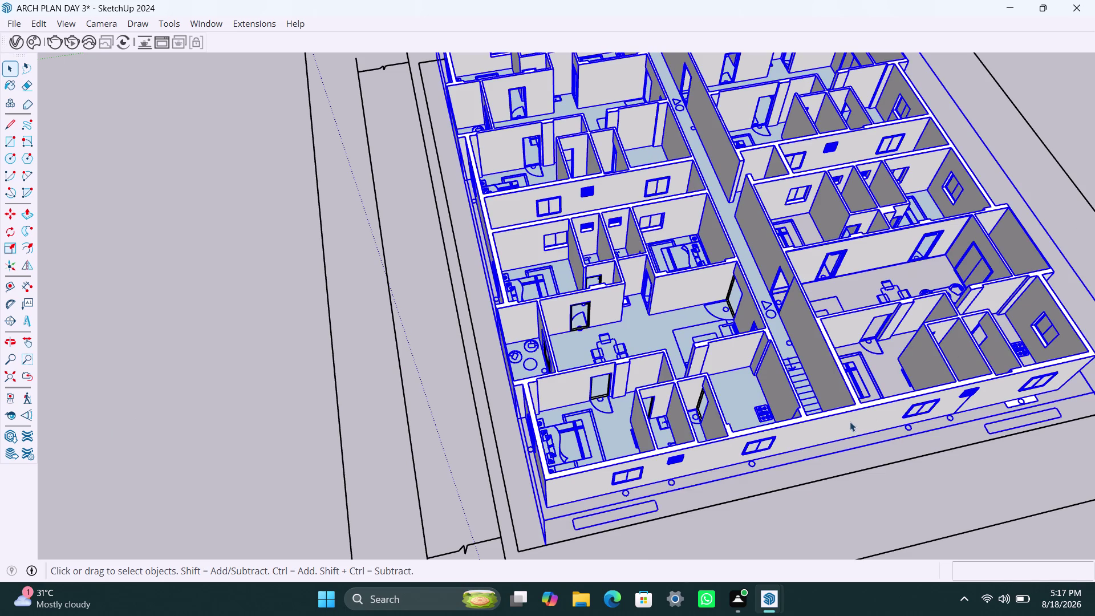
double_click(817, 425)
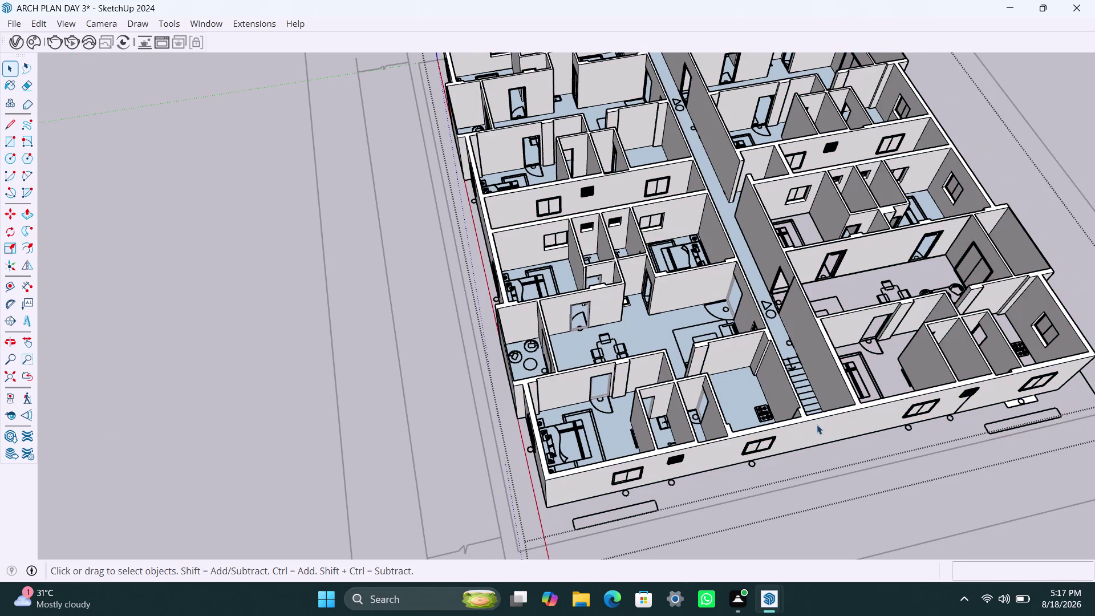
click(817, 424)
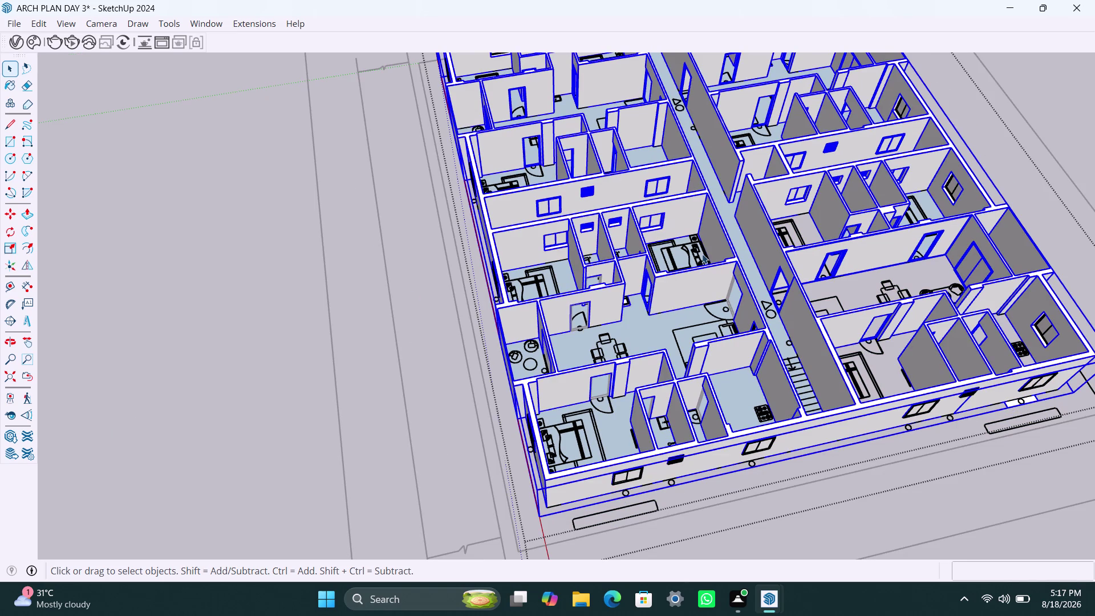
middle_drag(248, 300, 153, 302)
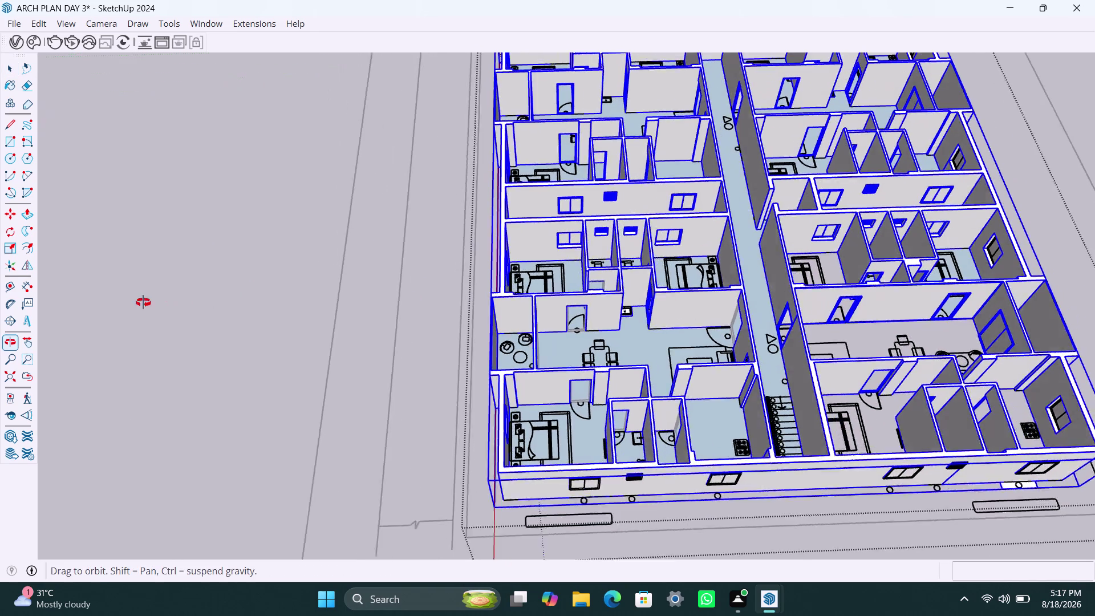
middle_drag(153, 302, 143, 303)
scroll(up, 3)
middle_drag(612, 362, 520, 327)
scroll(up, 3)
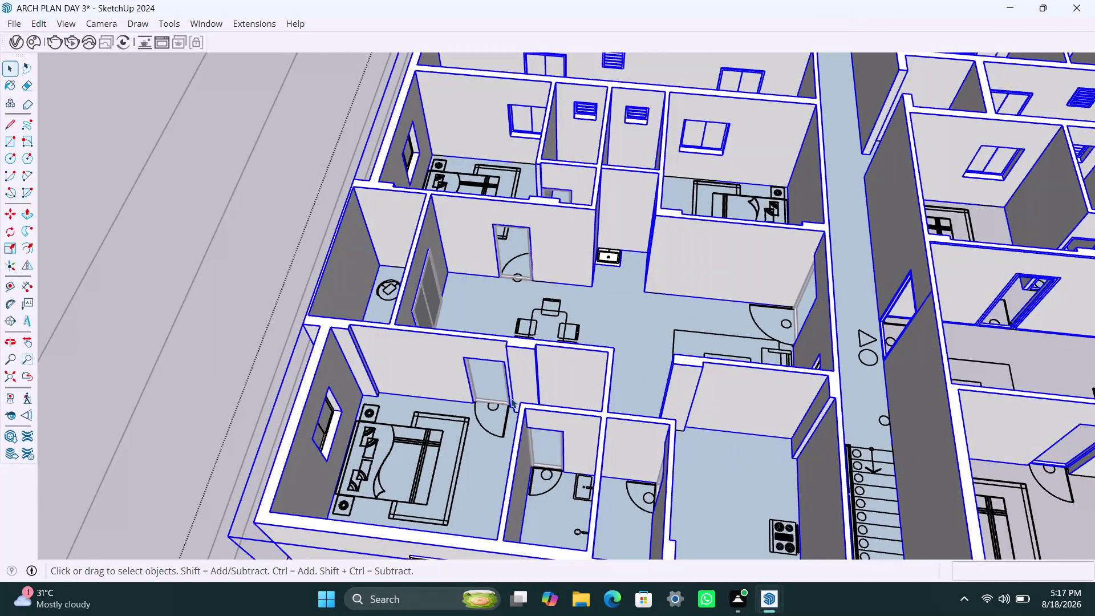
middle_drag(387, 437, 663, 333)
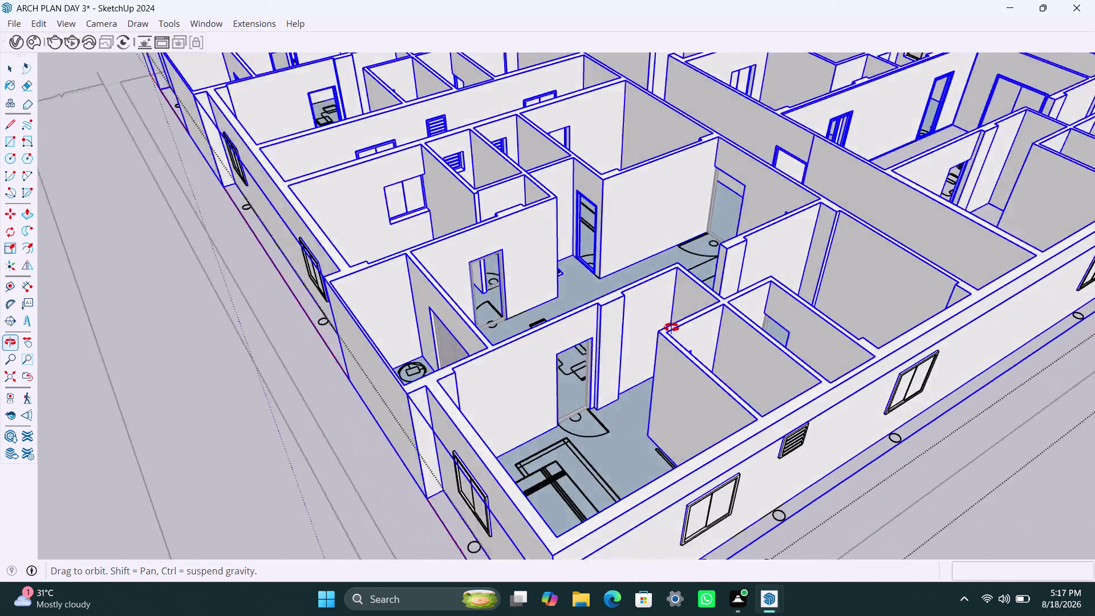
middle_drag(664, 333, 714, 295)
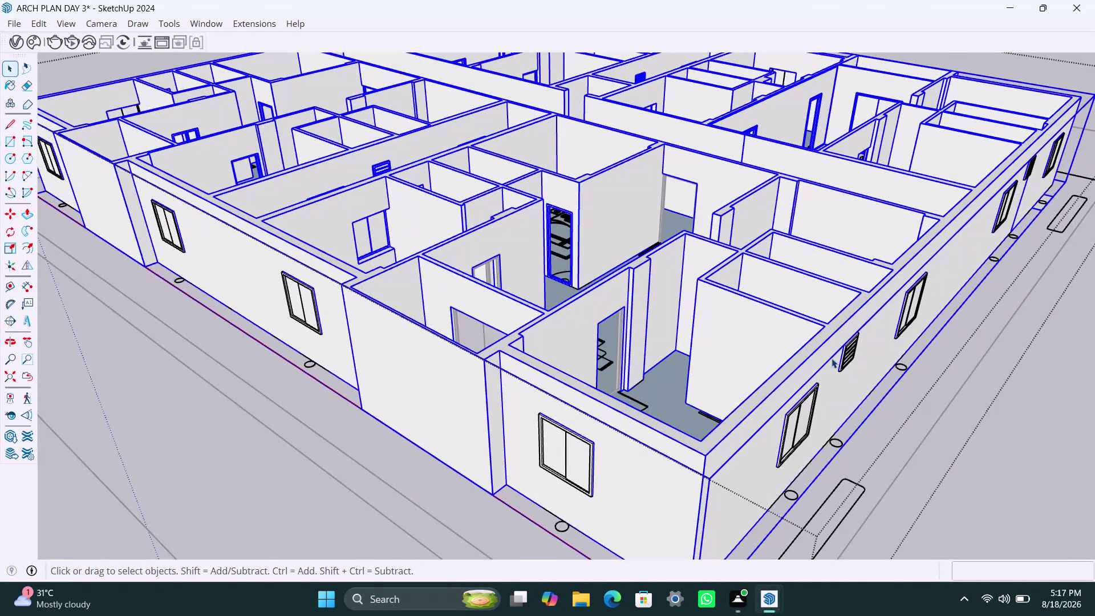
scroll(down, 3)
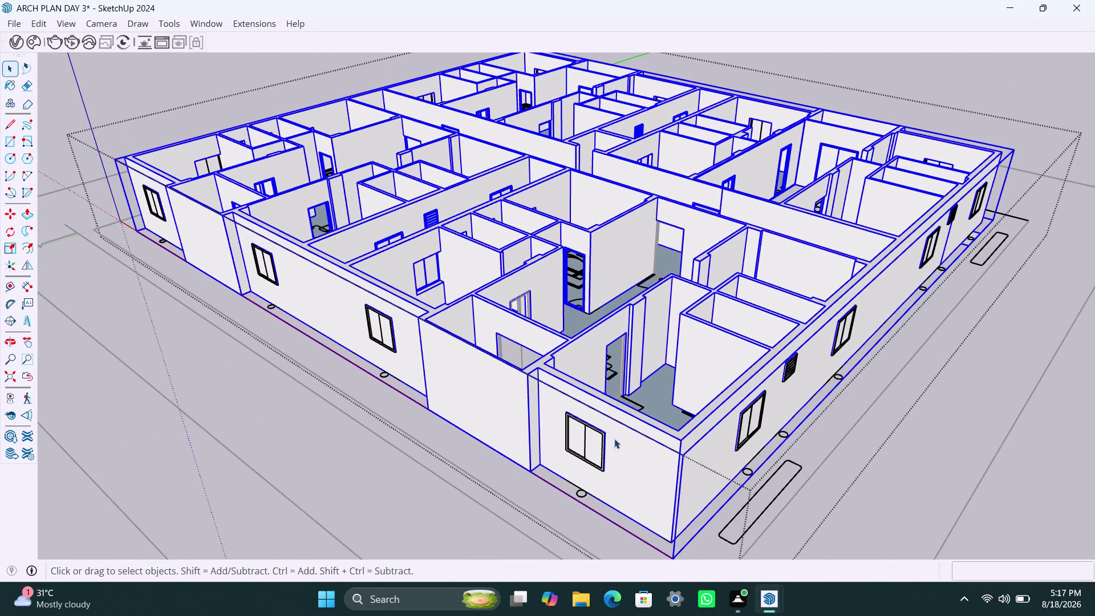
click(588, 454)
click(750, 433)
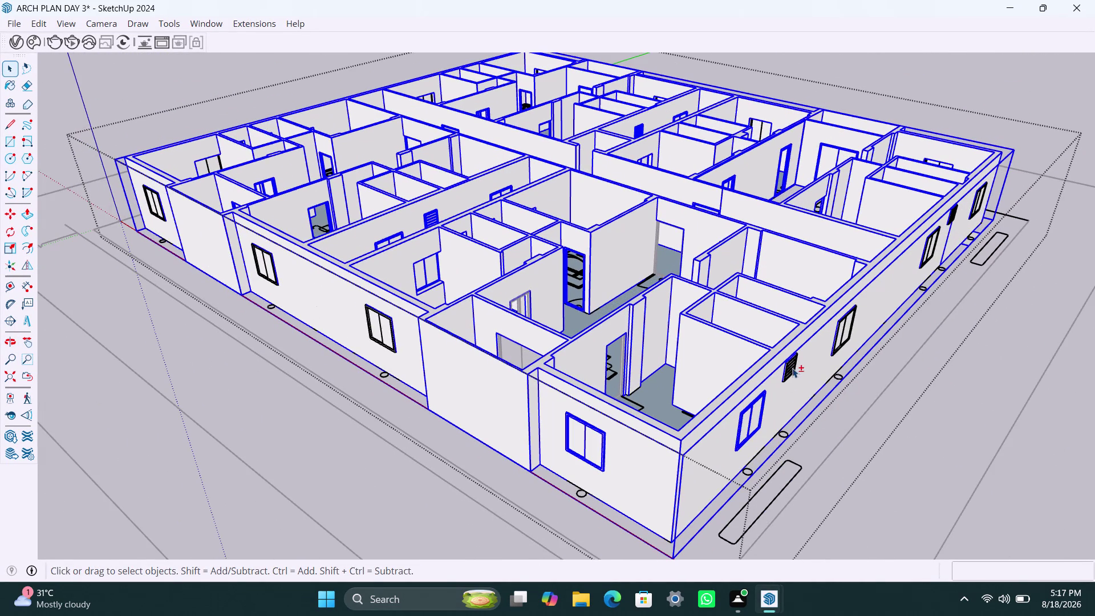
click(792, 368)
click(841, 343)
click(929, 250)
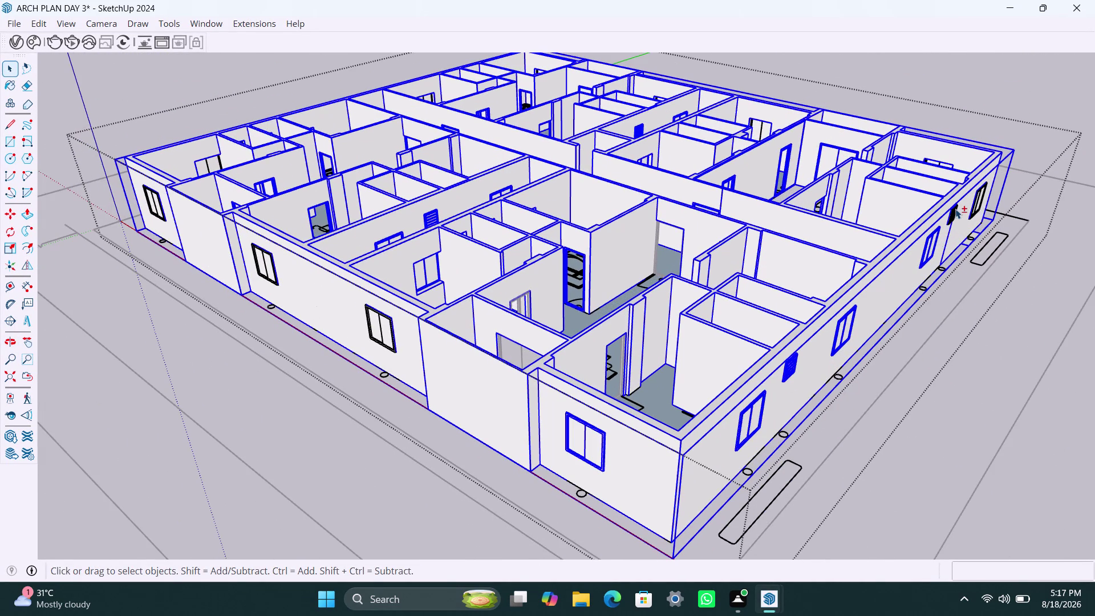
click(956, 209)
click(980, 206)
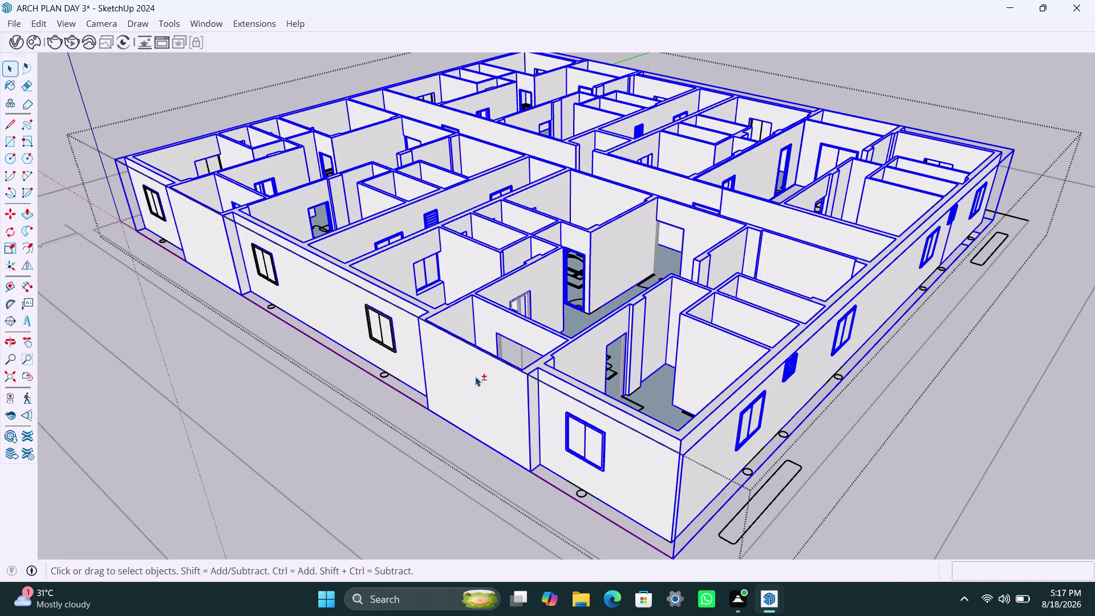
click(388, 332)
click(267, 268)
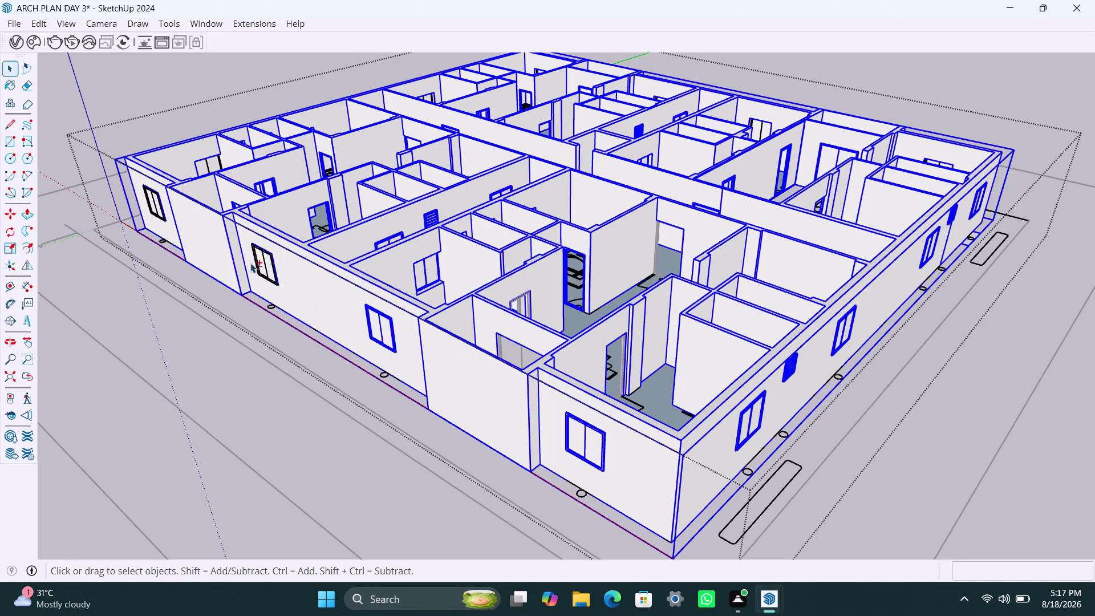
click(152, 202)
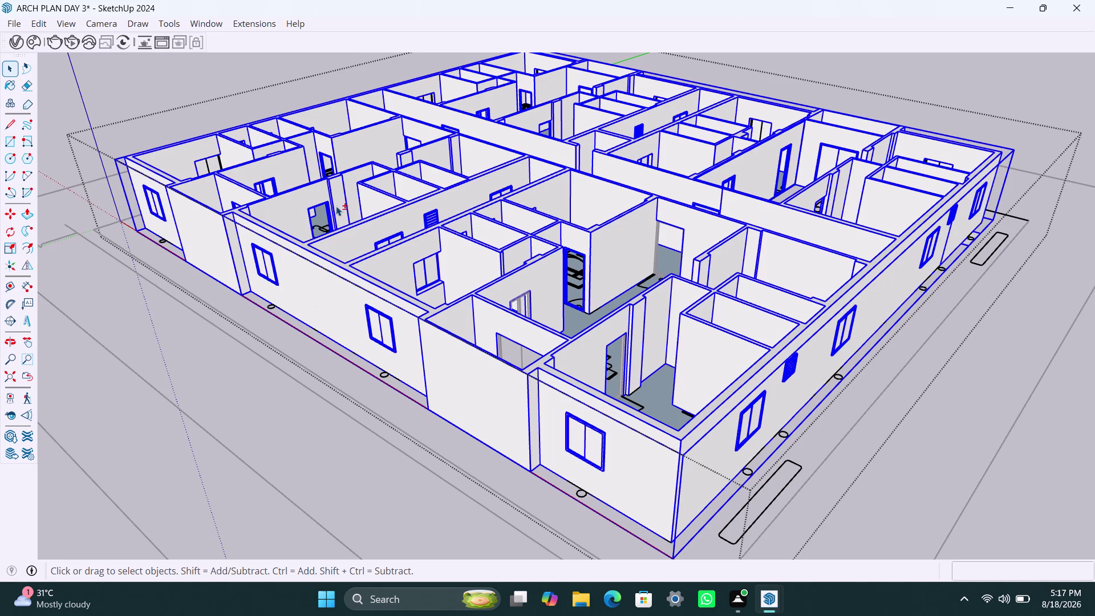
scroll(down, 3)
middle_drag(495, 307, 322, 351)
scroll(down, 3)
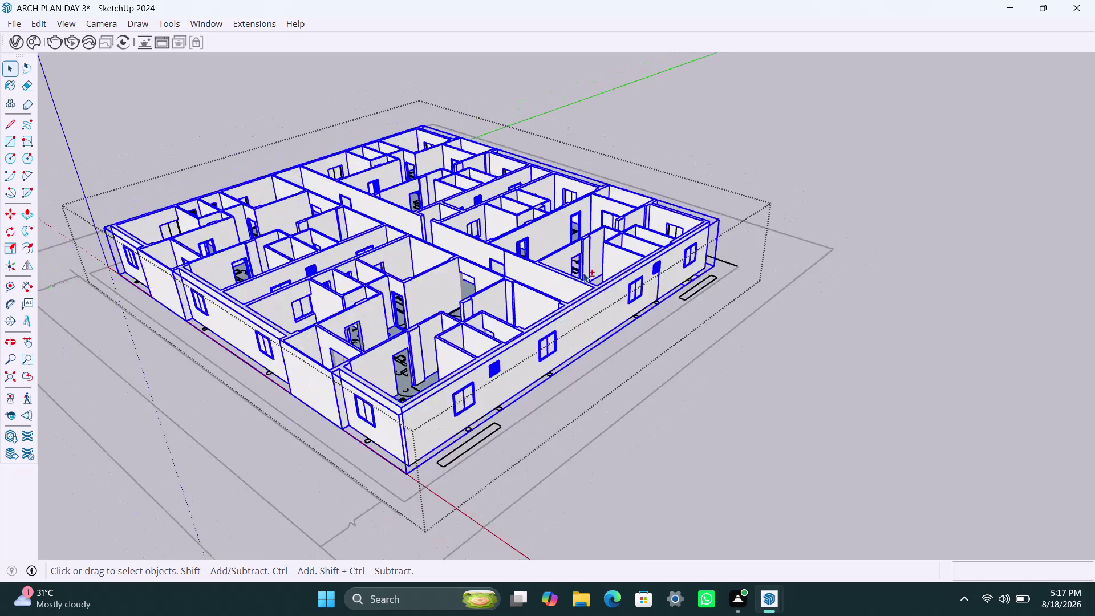
middle_drag(623, 272, 353, 406)
scroll(up, 3)
middle_drag(710, 273, 638, 353)
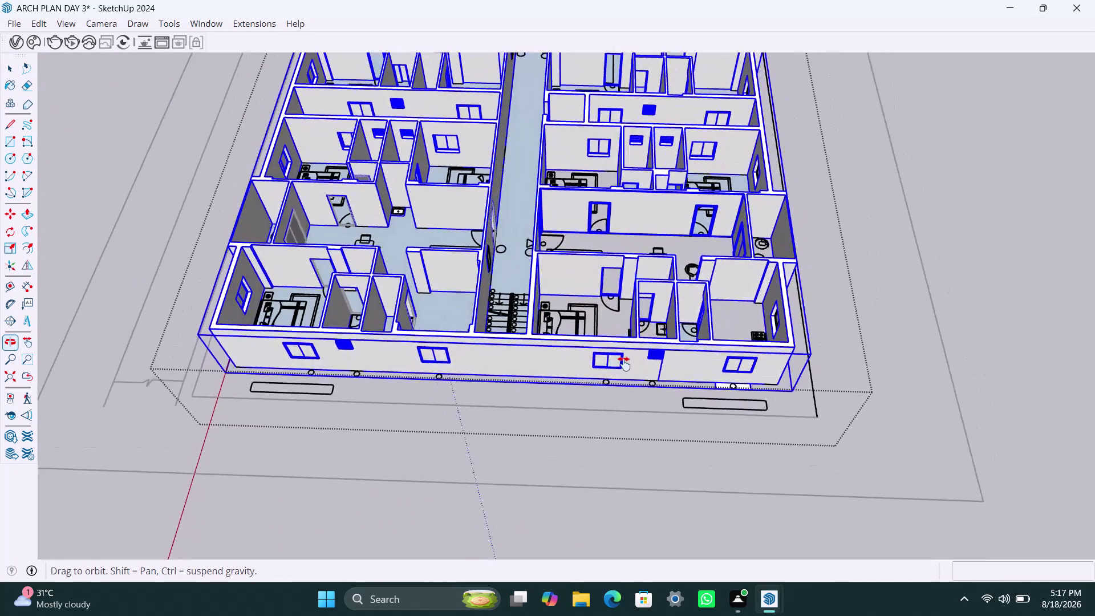
middle_drag(638, 353, 594, 387)
scroll(up, 3)
middle_drag(767, 452, 540, 367)
scroll(up, 3)
click(568, 457)
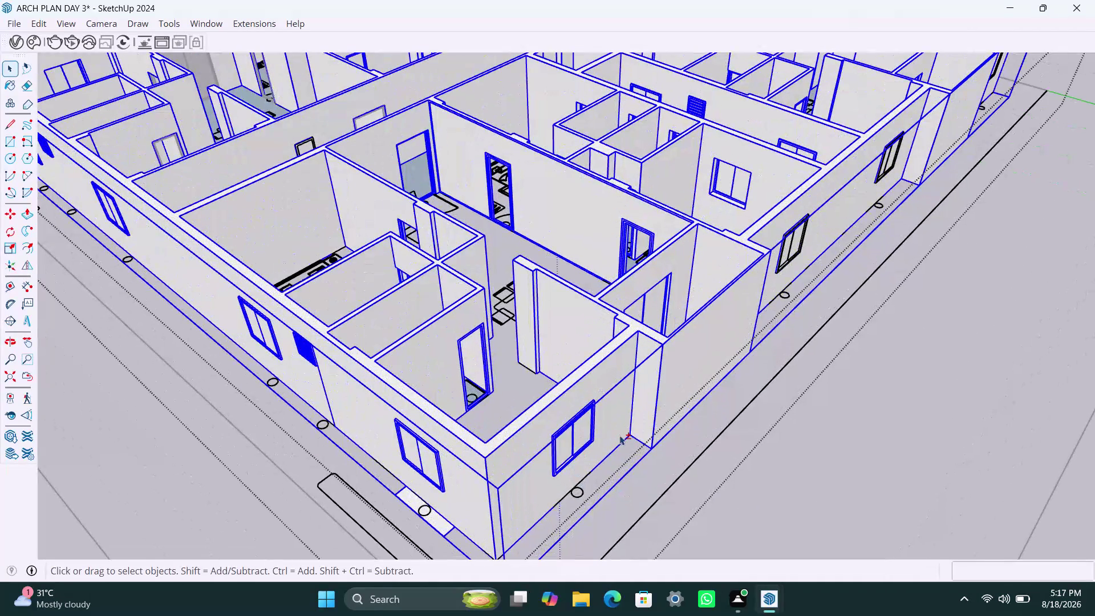
click(795, 251)
click(888, 163)
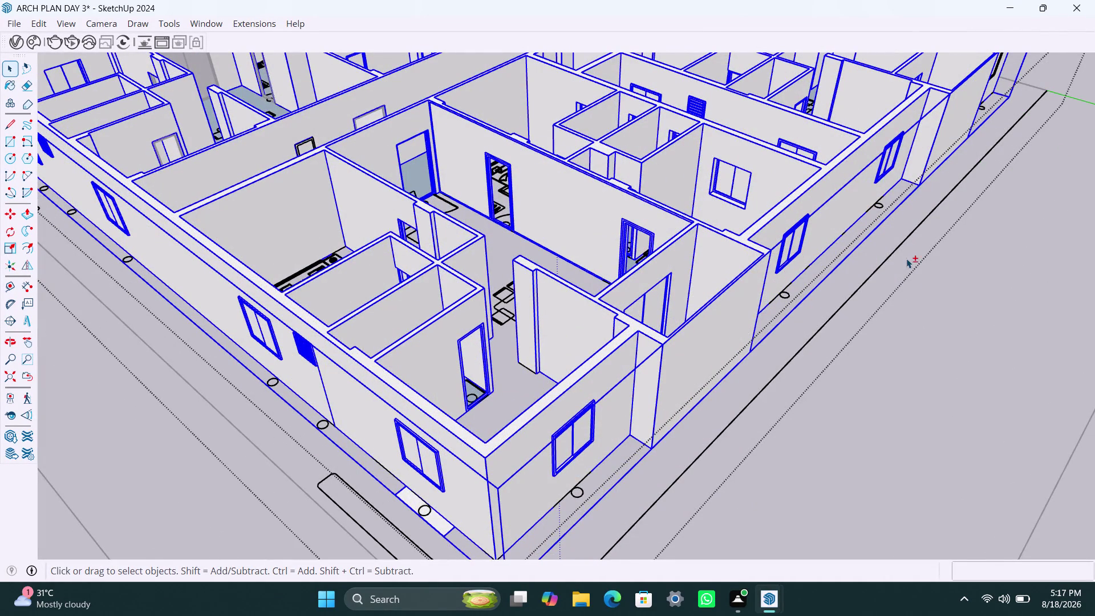
scroll(down, 3)
middle_drag(894, 288, 725, 357)
scroll(up, 3)
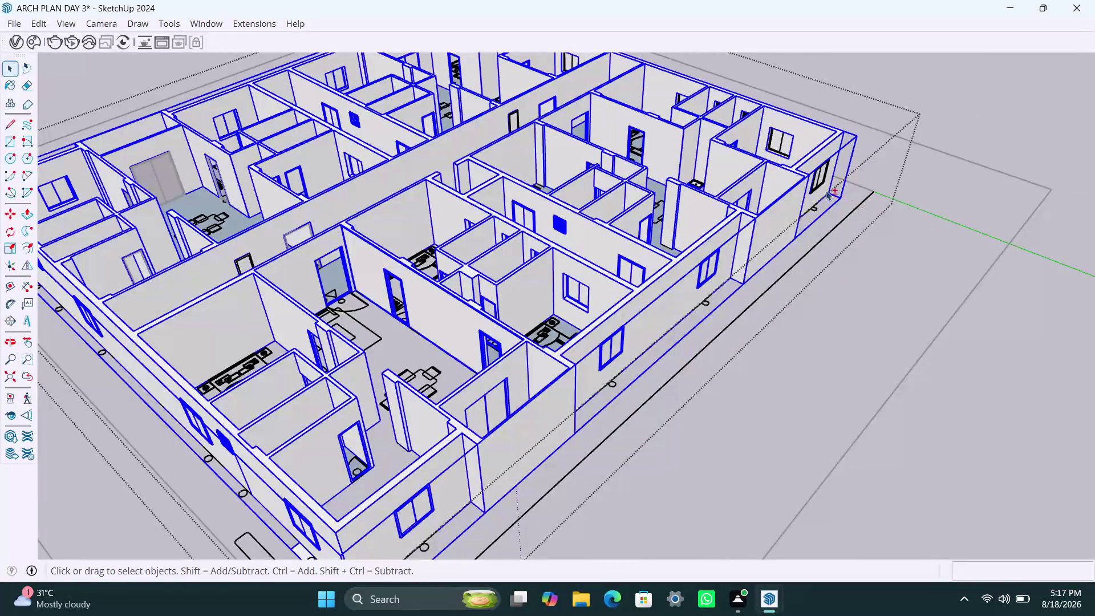
click(819, 172)
scroll(down, 3)
scroll(down, 3)
middle_drag(876, 338, 665, 372)
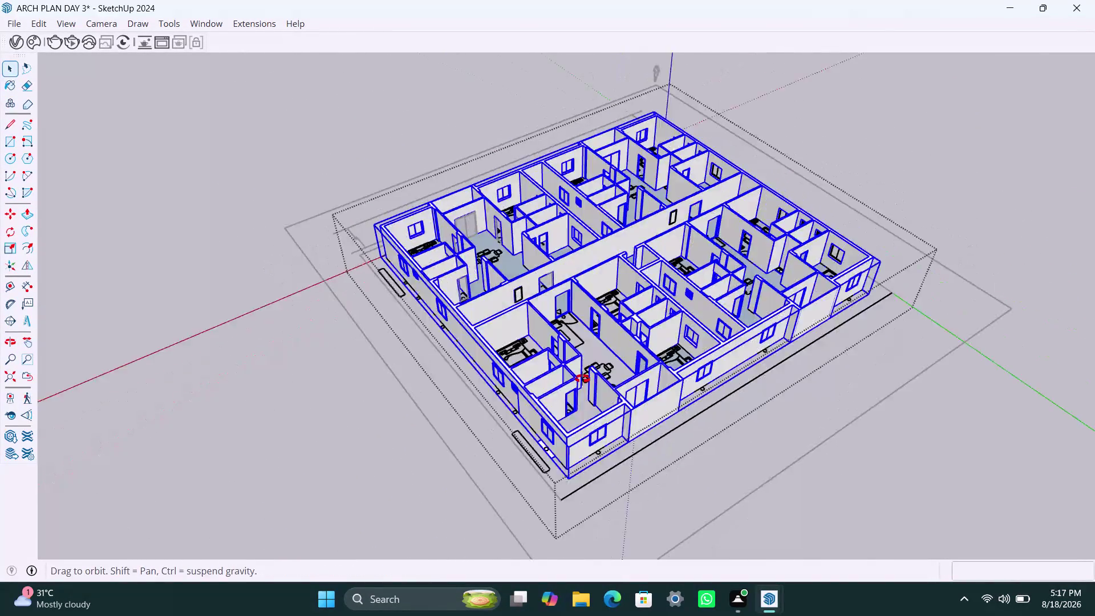
middle_drag(664, 373, 397, 380)
middle_drag(597, 406, 509, 314)
scroll(up, 3)
click(580, 357)
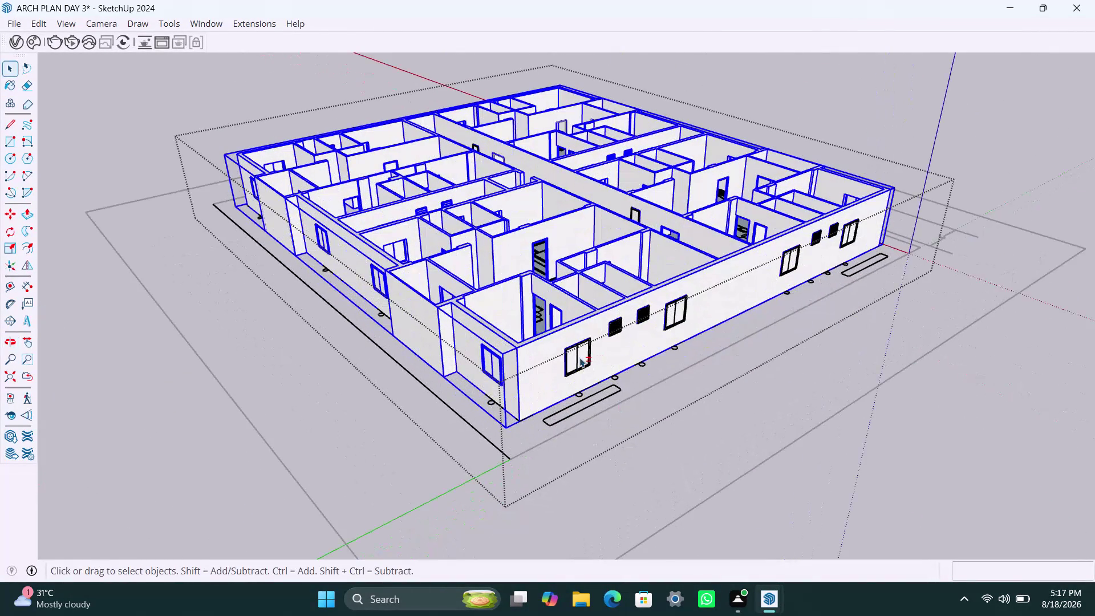
click(612, 324)
click(644, 319)
click(613, 328)
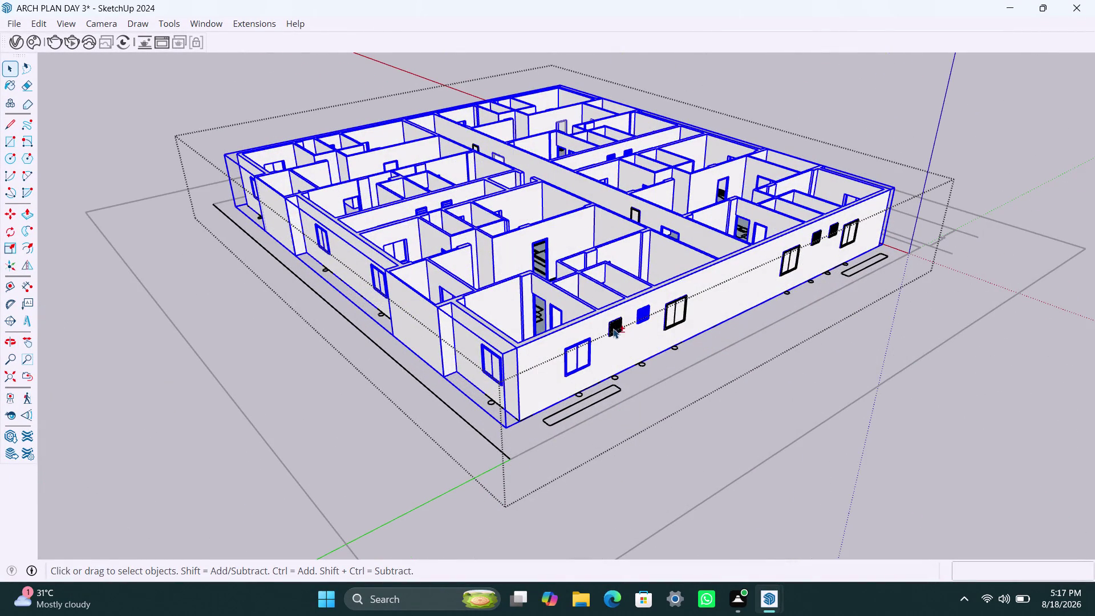
click(678, 313)
click(793, 265)
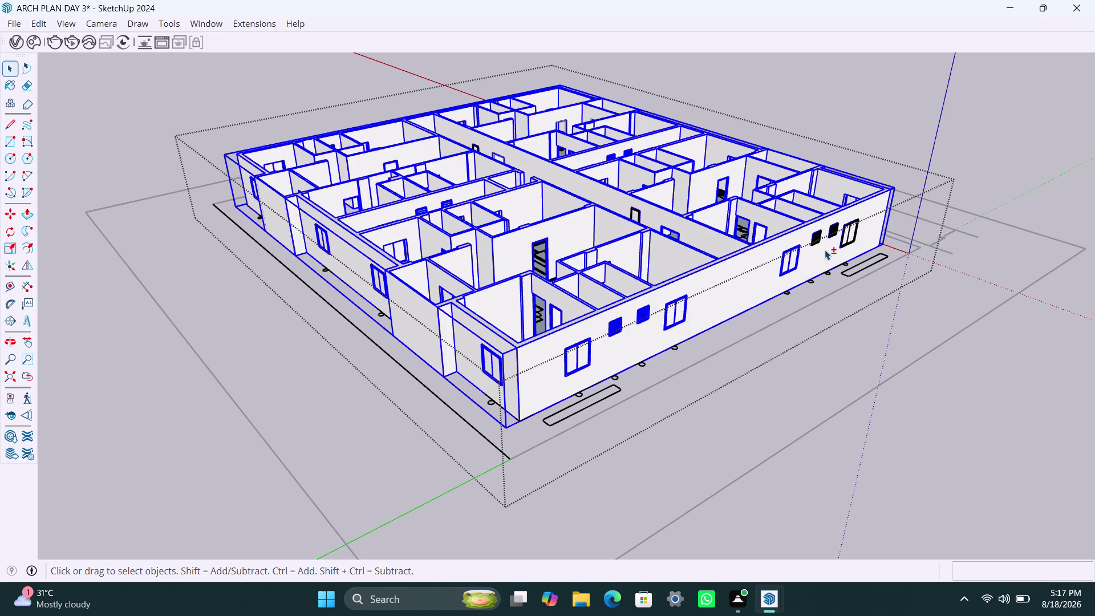
click(816, 237)
click(835, 231)
click(856, 244)
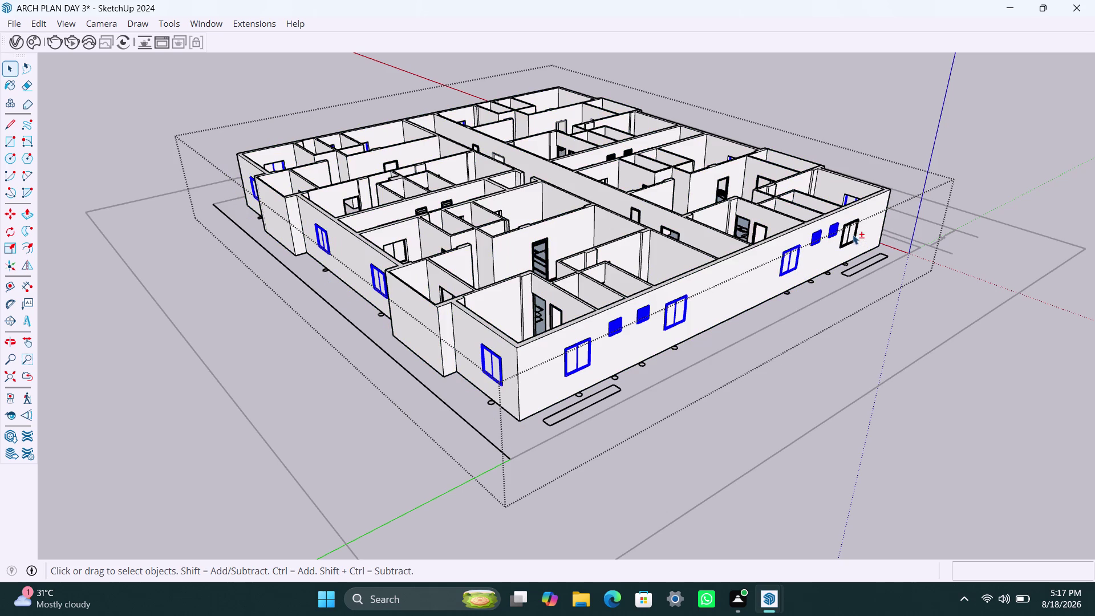
click(852, 235)
click(778, 281)
scroll(down, 3)
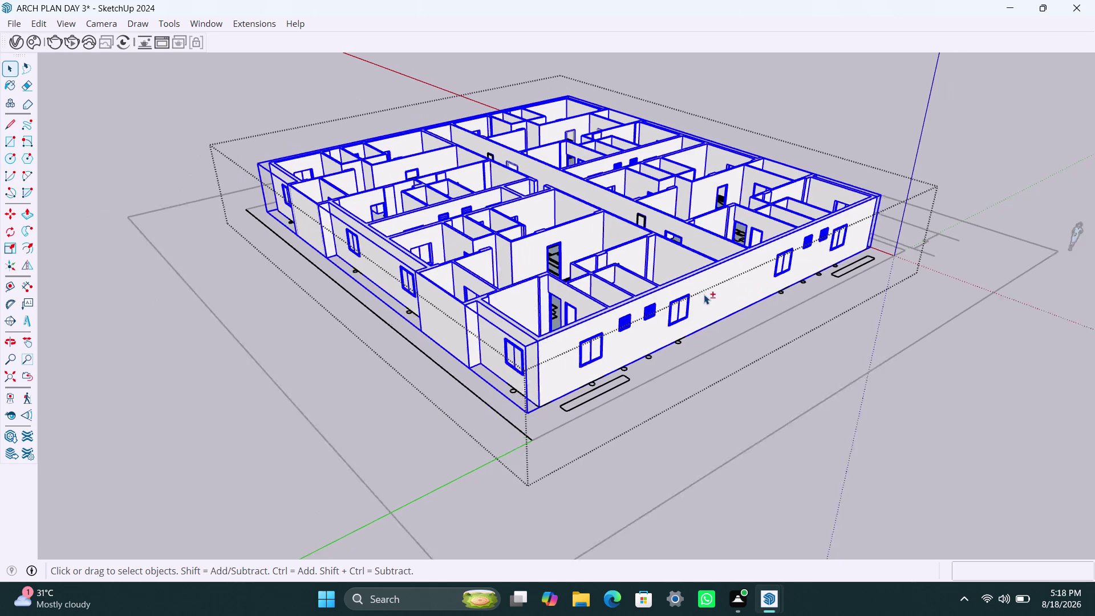
scroll(up, 3)
scroll(up, 3)
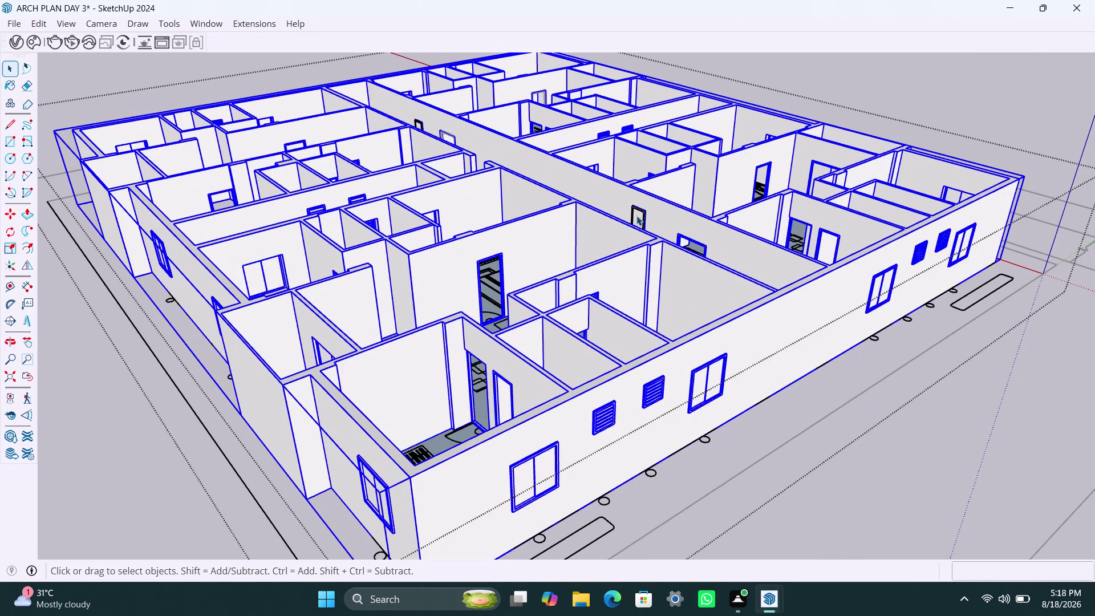
click(638, 208)
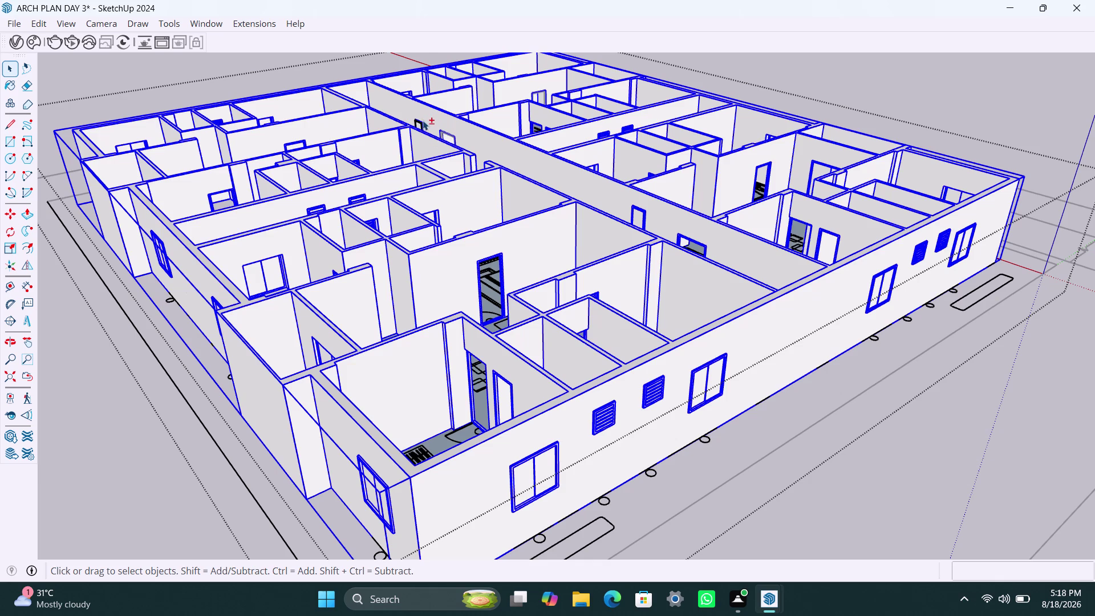
click(422, 121)
scroll(down, 3)
middle_drag(714, 282, 278, 308)
scroll(up, 3)
scroll(up, 3)
middle_drag(409, 218, 536, 349)
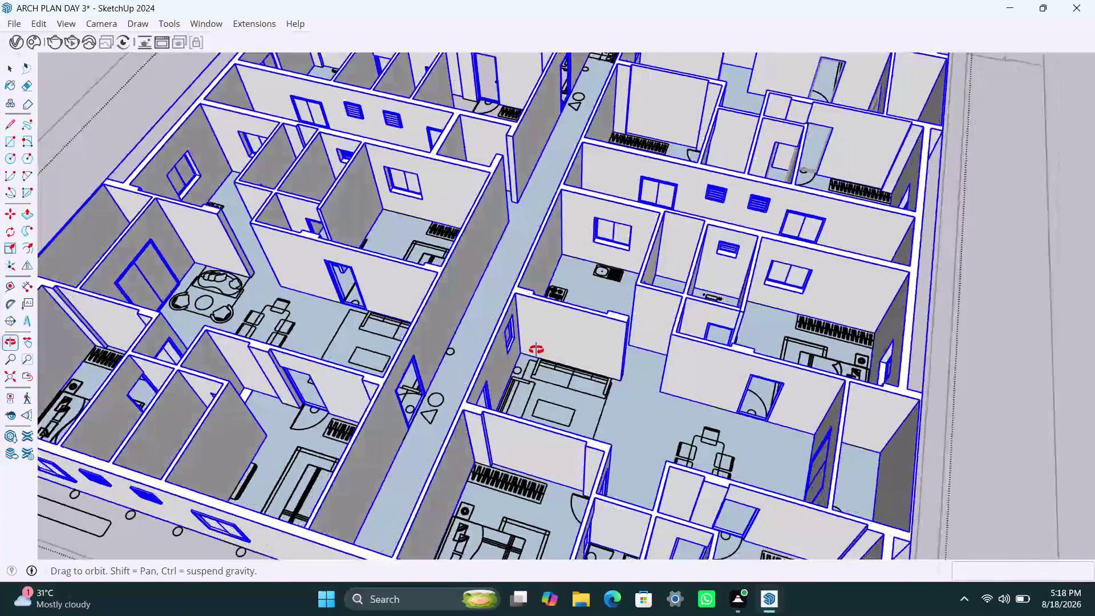
middle_drag(536, 350, 693, 292)
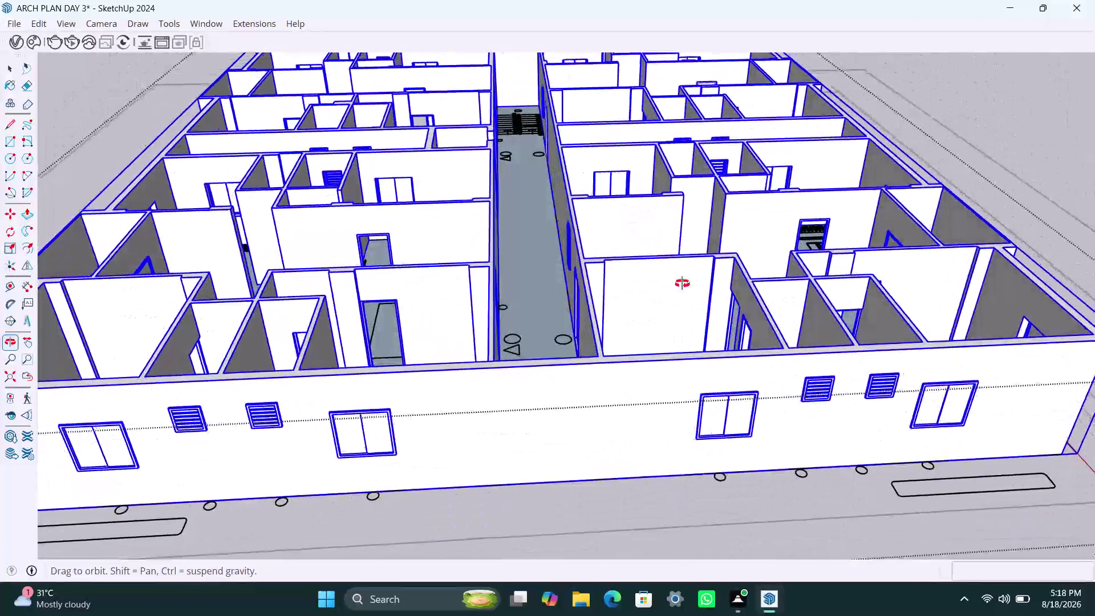
middle_drag(693, 292, 795, 391)
scroll(down, 3)
middle_drag(609, 316, 785, 341)
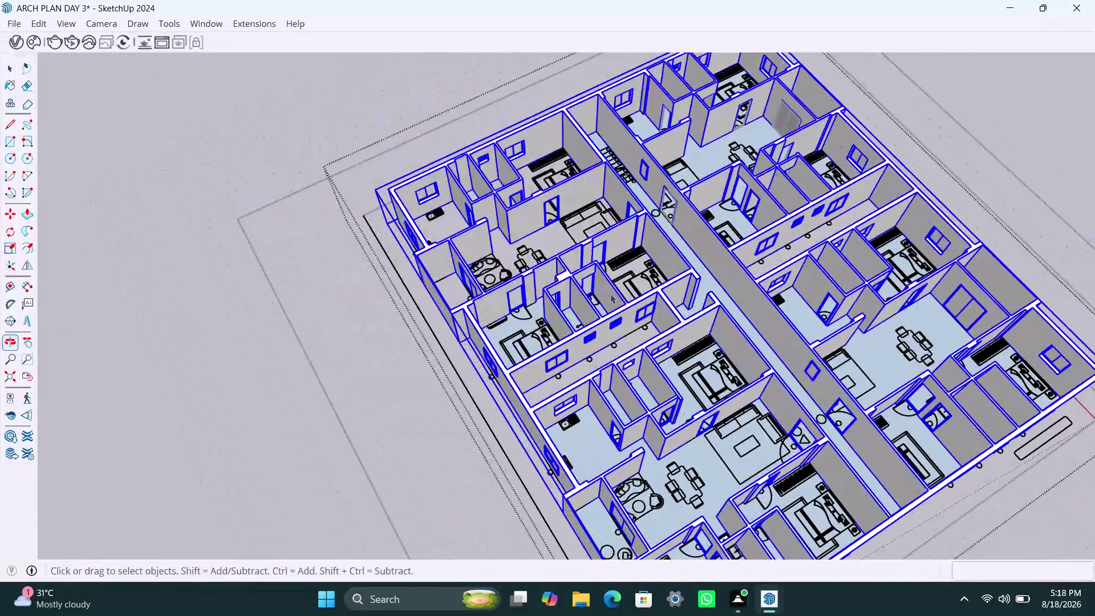
scroll(up, 3)
scroll(down, 3)
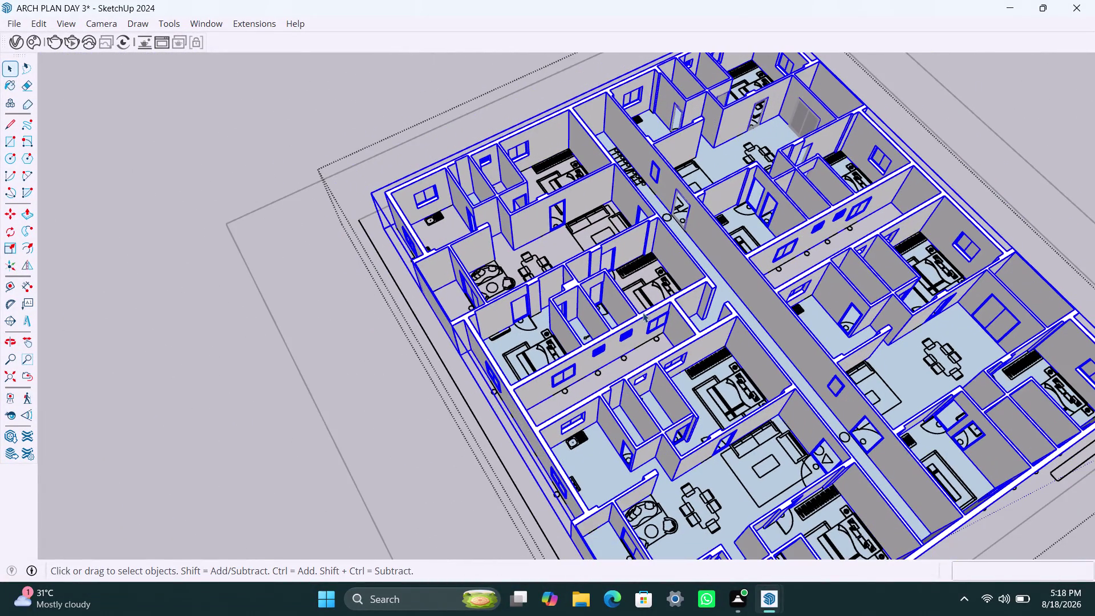
middle_drag(680, 324, 768, 373)
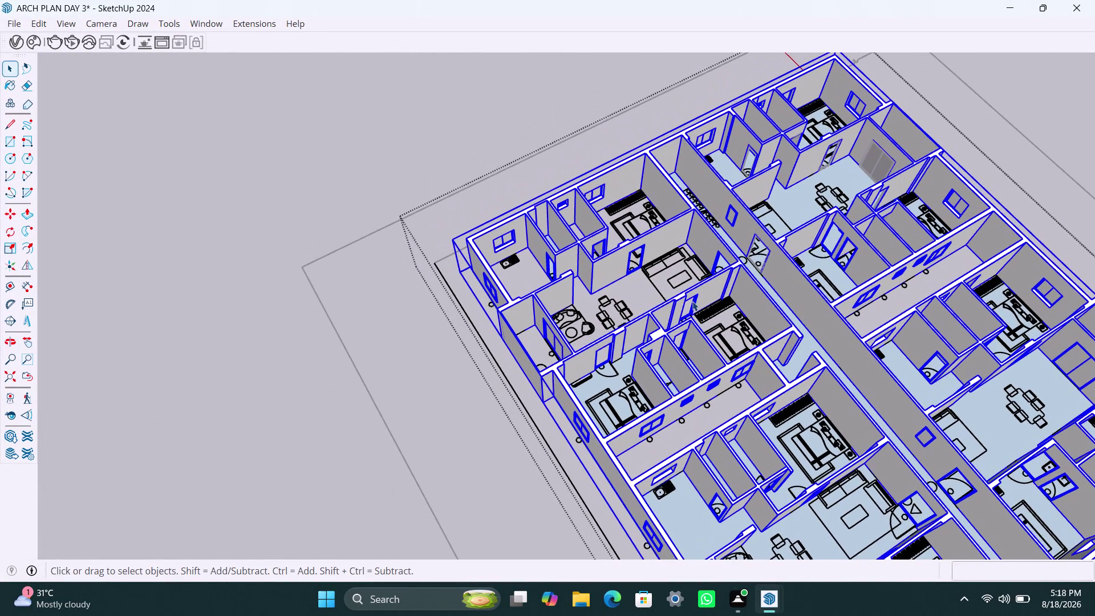
scroll(down, 3)
middle_drag(713, 406, 969, 393)
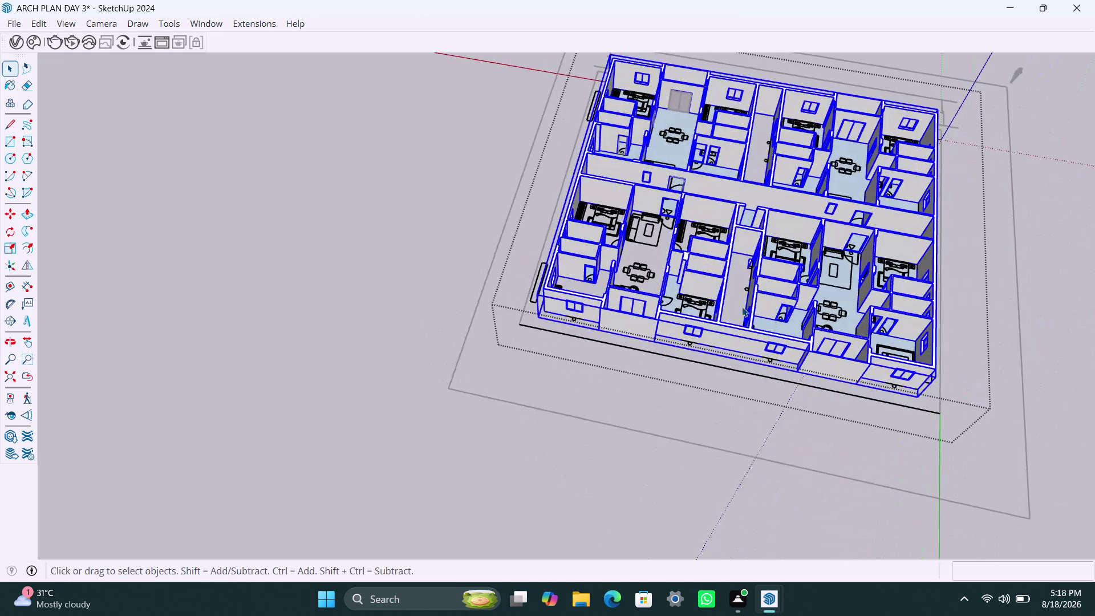
scroll(up, 3)
middle_drag(686, 315, 855, 372)
middle_drag(787, 275, 654, 330)
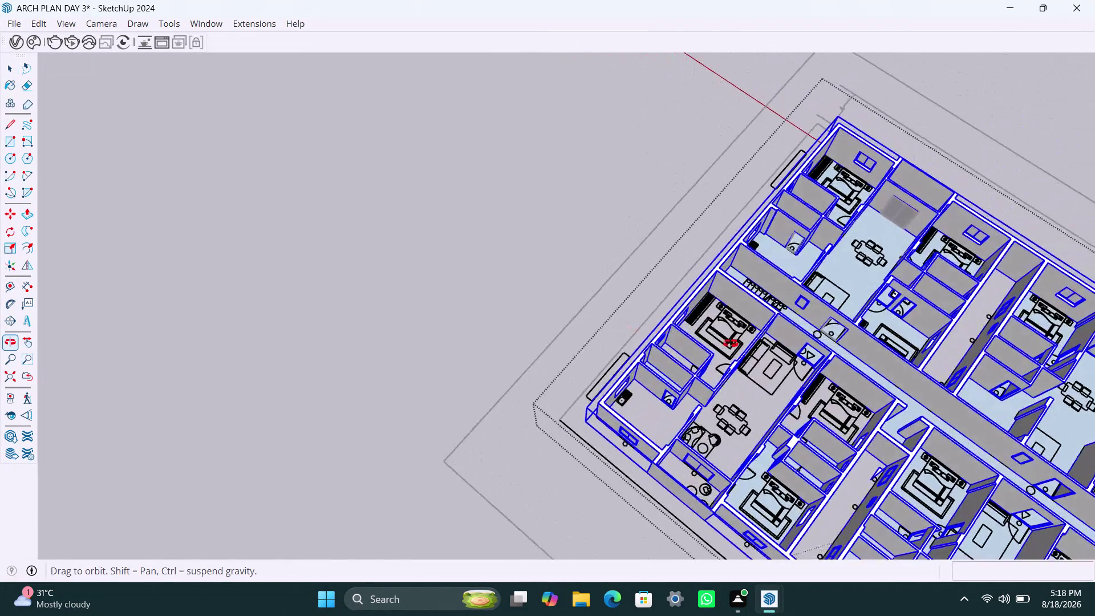
middle_drag(654, 330, 877, 357)
middle_drag(715, 201, 496, 347)
scroll(up, 3)
middle_drag(547, 227, 530, 259)
scroll(up, 3)
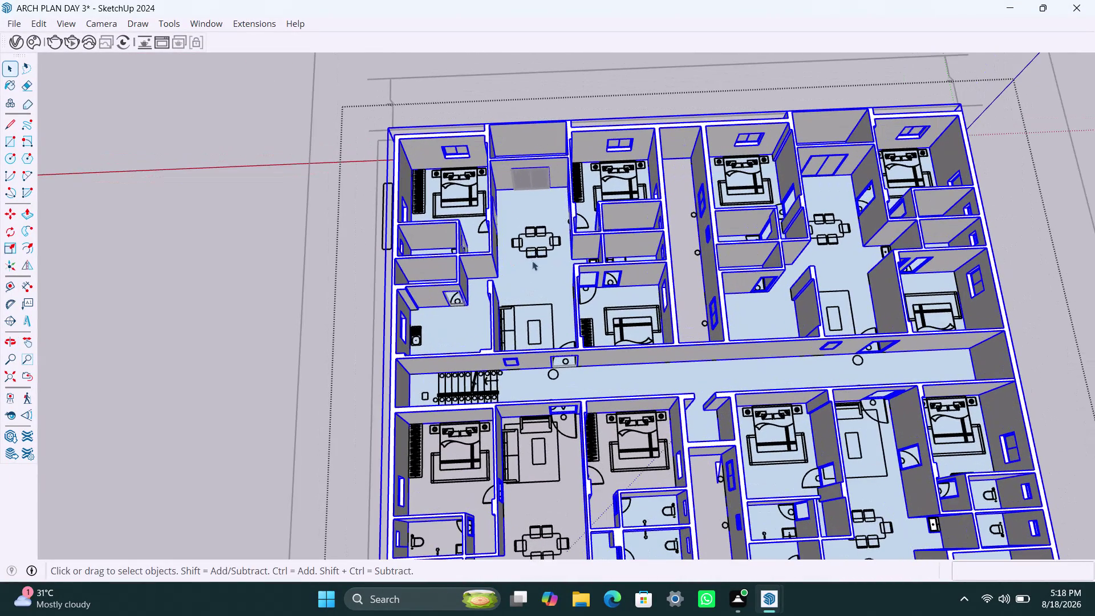
middle_drag(605, 282, 647, 293)
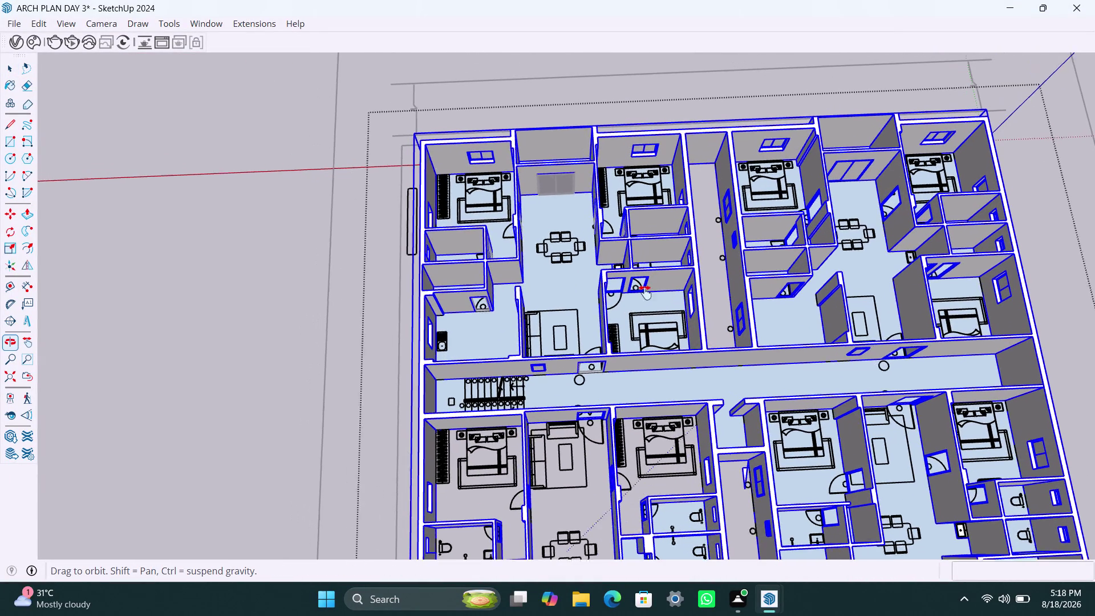
middle_drag(646, 293, 661, 299)
scroll(up, 3)
middle_drag(562, 336, 772, 281)
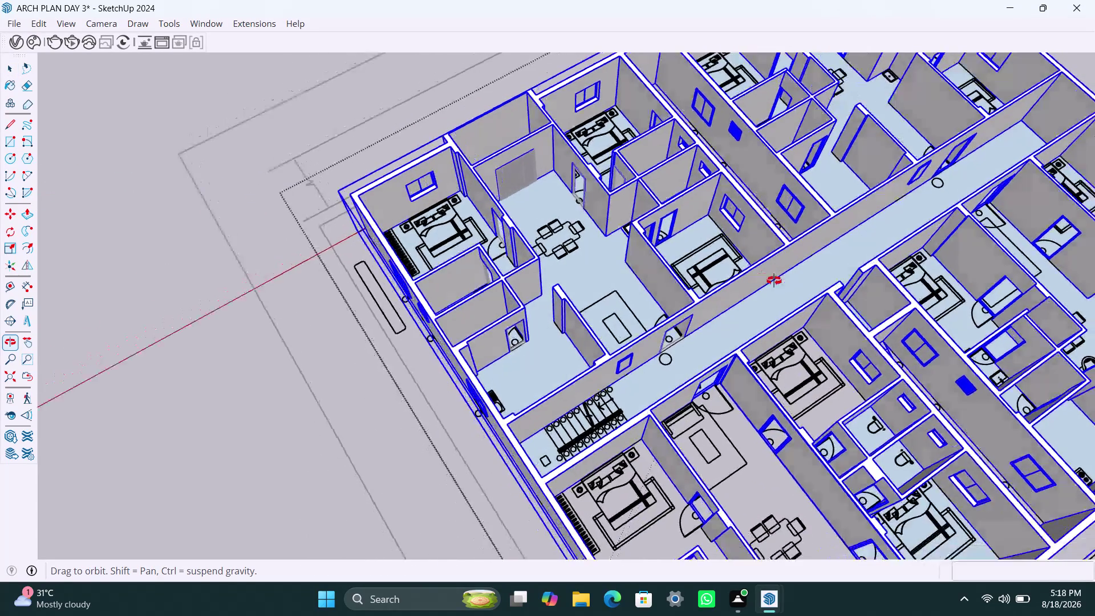
middle_drag(772, 281, 617, 256)
click(567, 179)
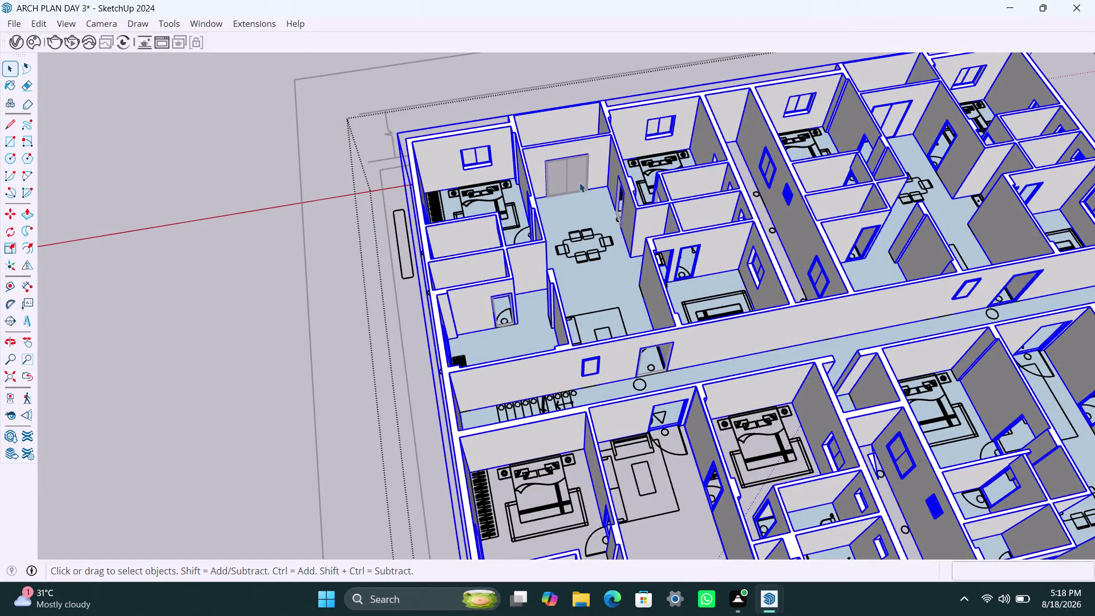
scroll(down, 3)
middle_drag(561, 301, 542, 271)
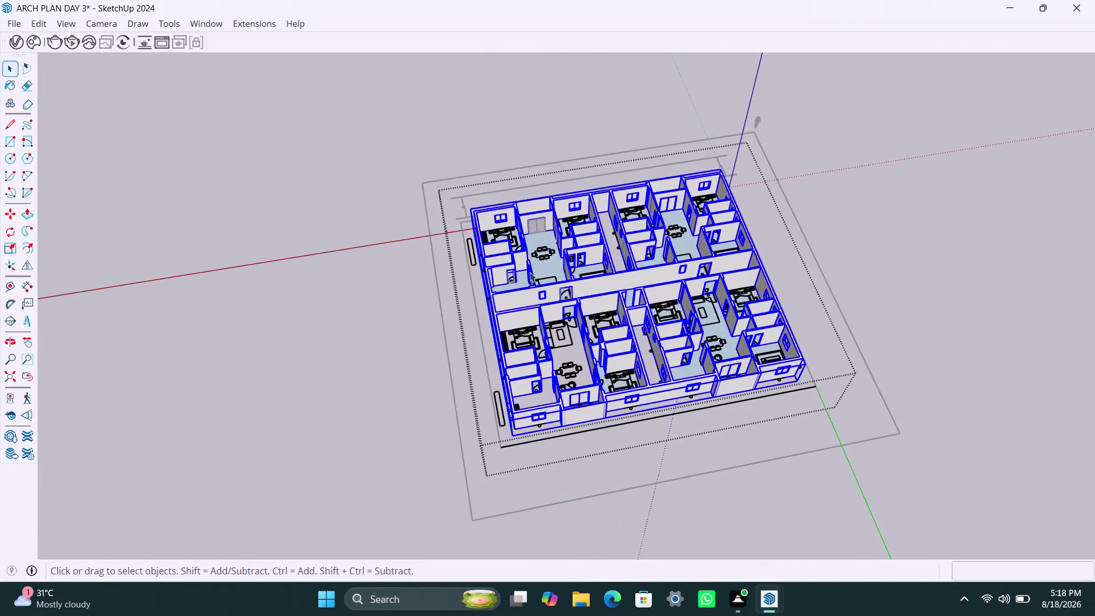
right_click(528, 275)
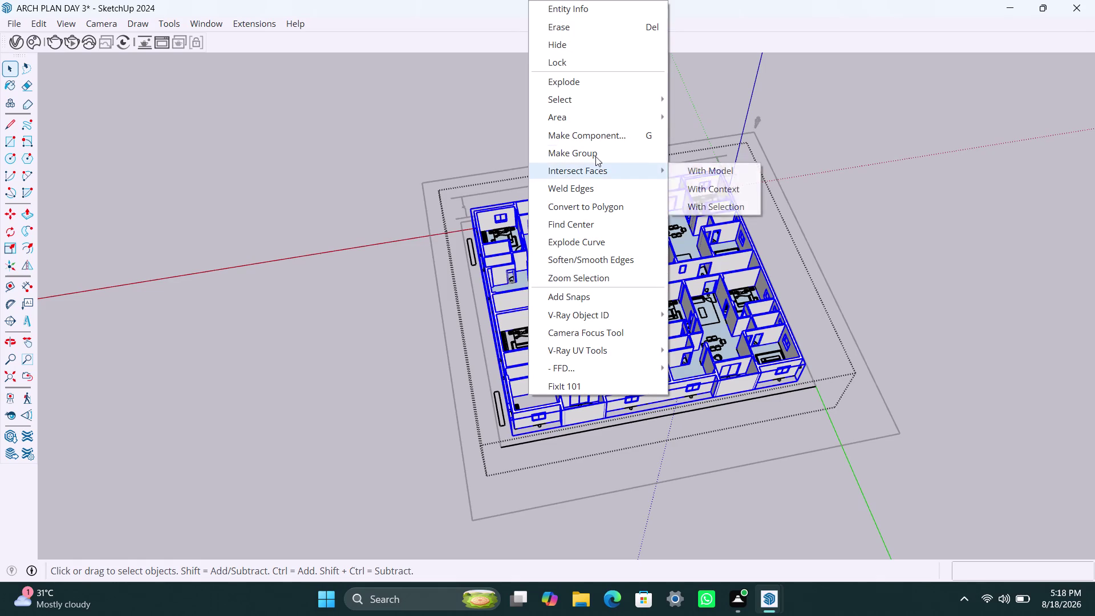
click(595, 154)
click(831, 195)
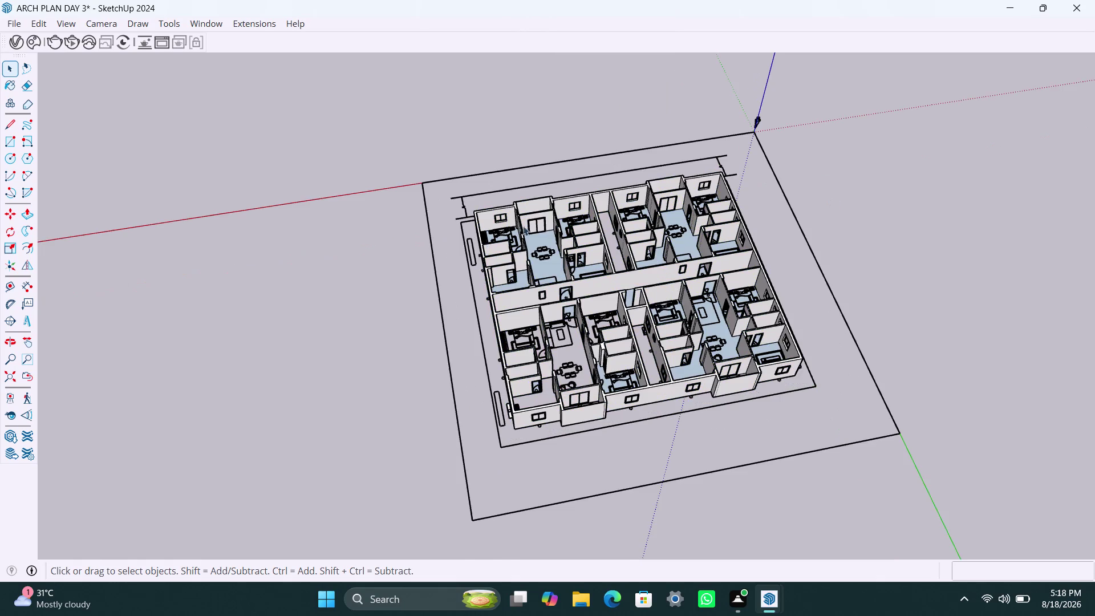
scroll(up, 3)
click(539, 220)
right_click(539, 221)
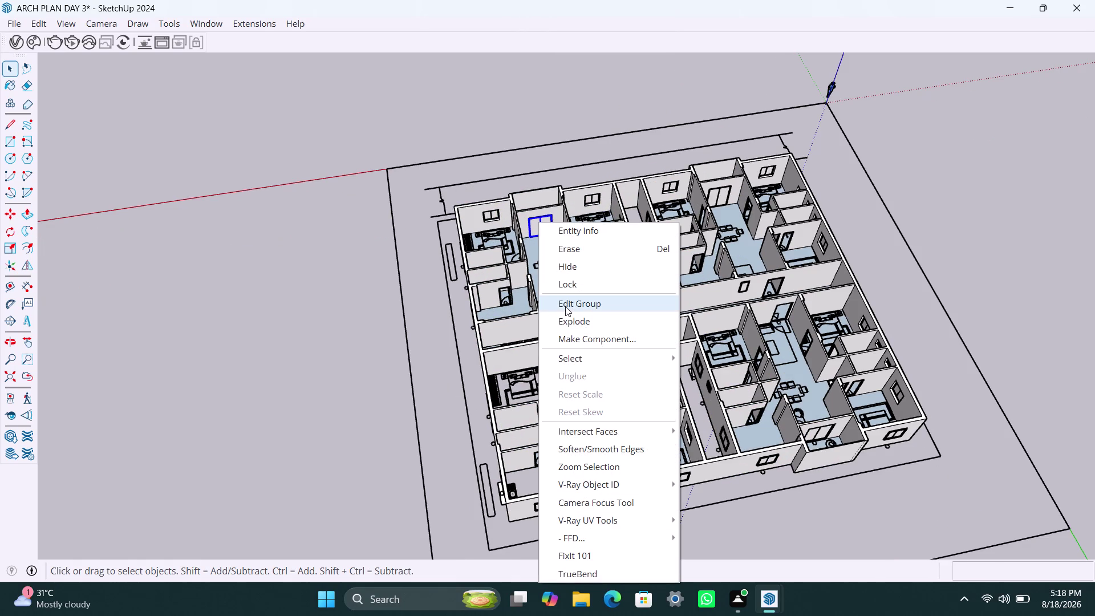
click(572, 326)
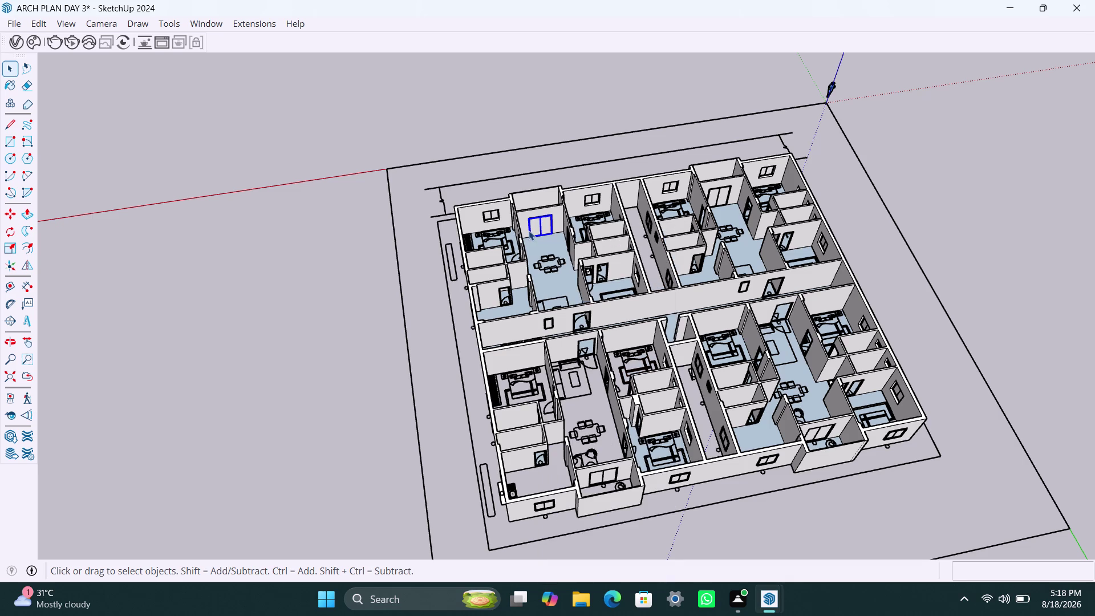
click(551, 166)
scroll(up, 3)
click(561, 206)
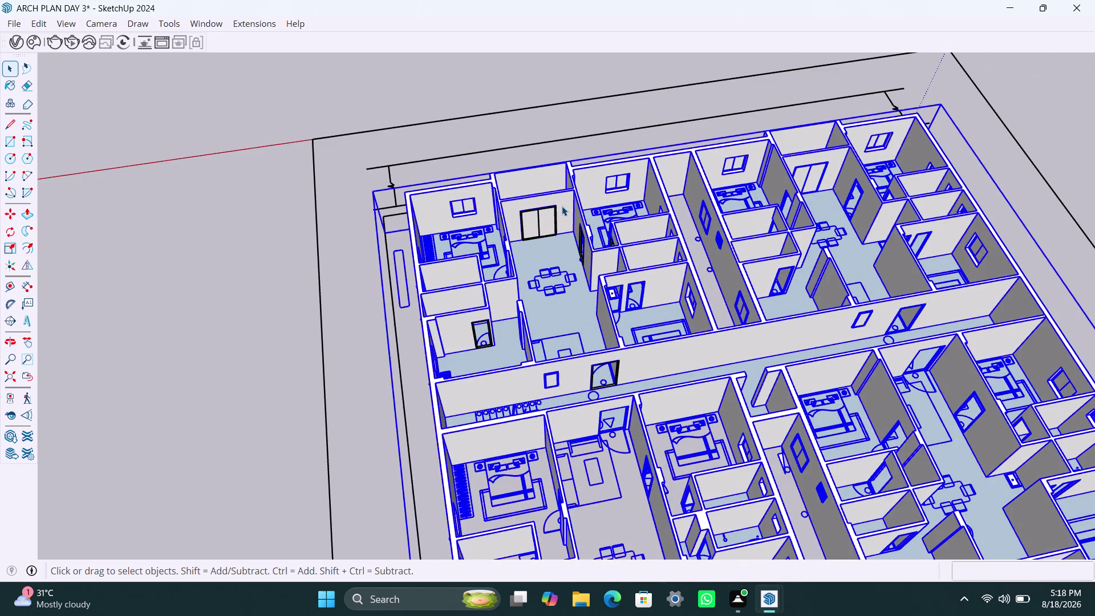
scroll(up, 3)
click(541, 208)
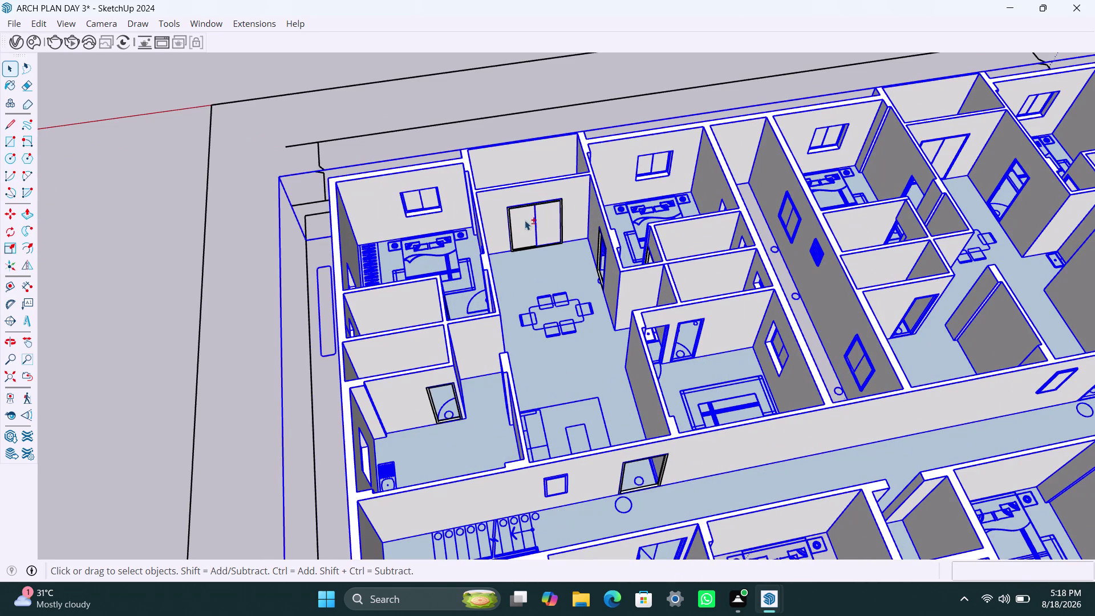
triple_click(525, 220)
click(518, 121)
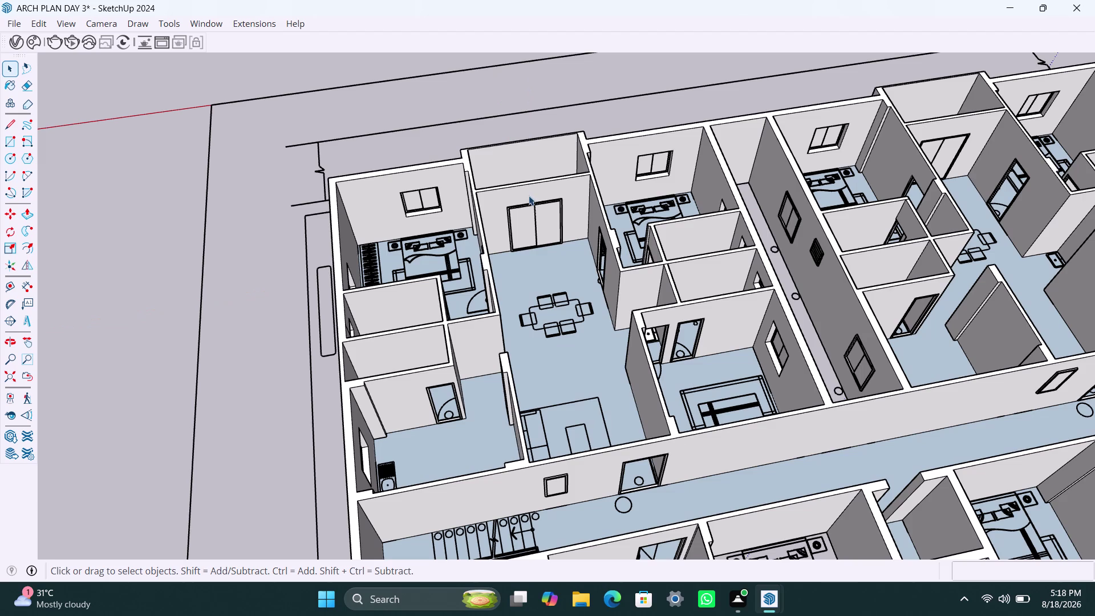
click(529, 206)
triple_click(524, 204)
click(524, 204)
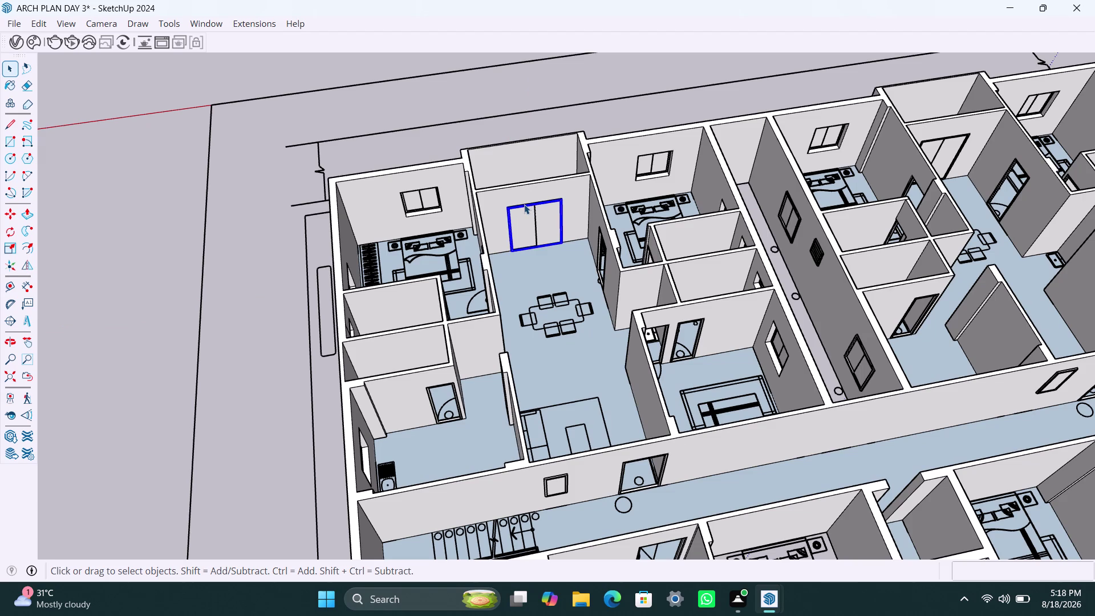
click(542, 212)
click(526, 224)
click(572, 199)
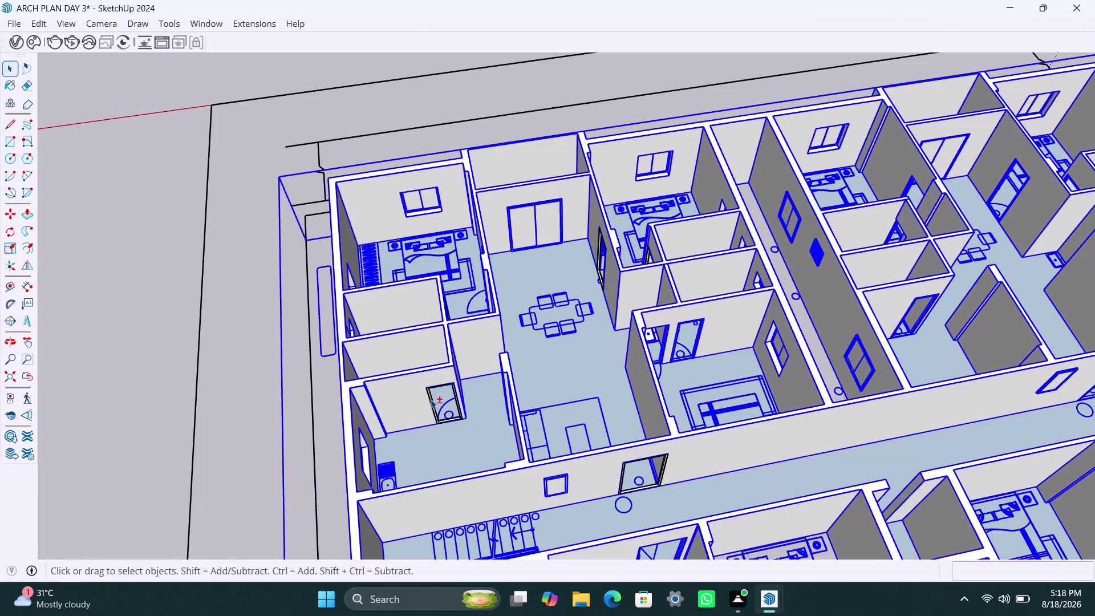
click(533, 354)
triple_click(563, 181)
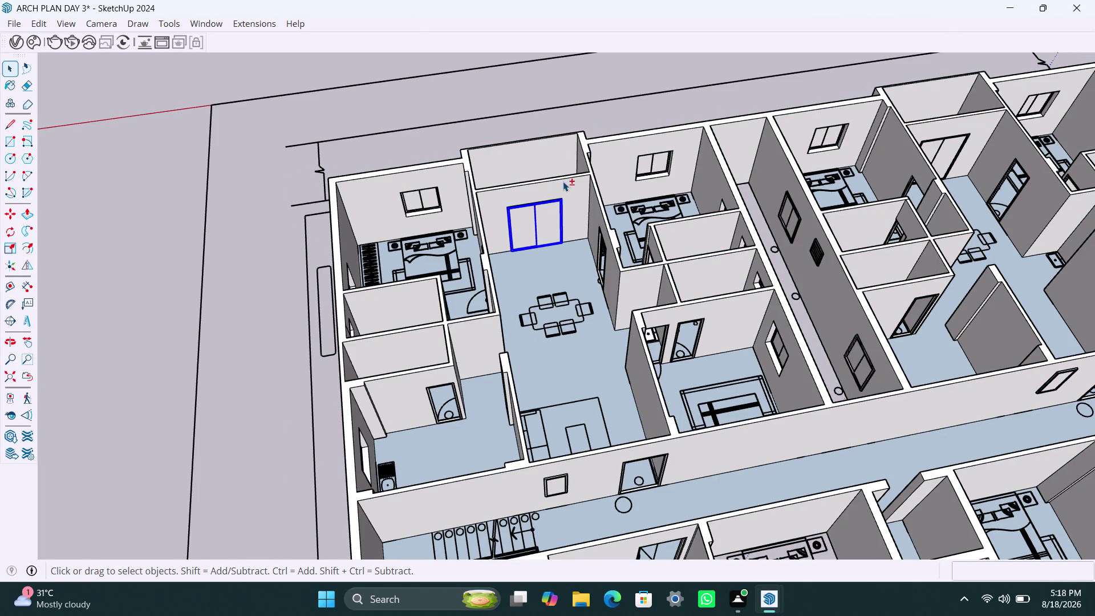
click(520, 242)
triple_click(519, 240)
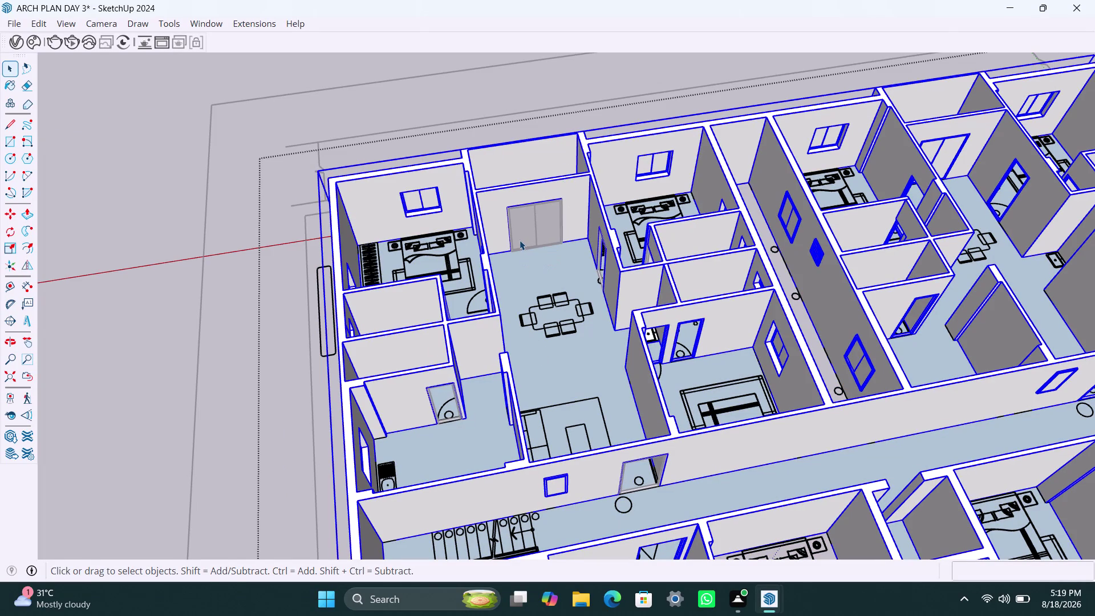
double_click(520, 240)
click(531, 104)
scroll(down, 3)
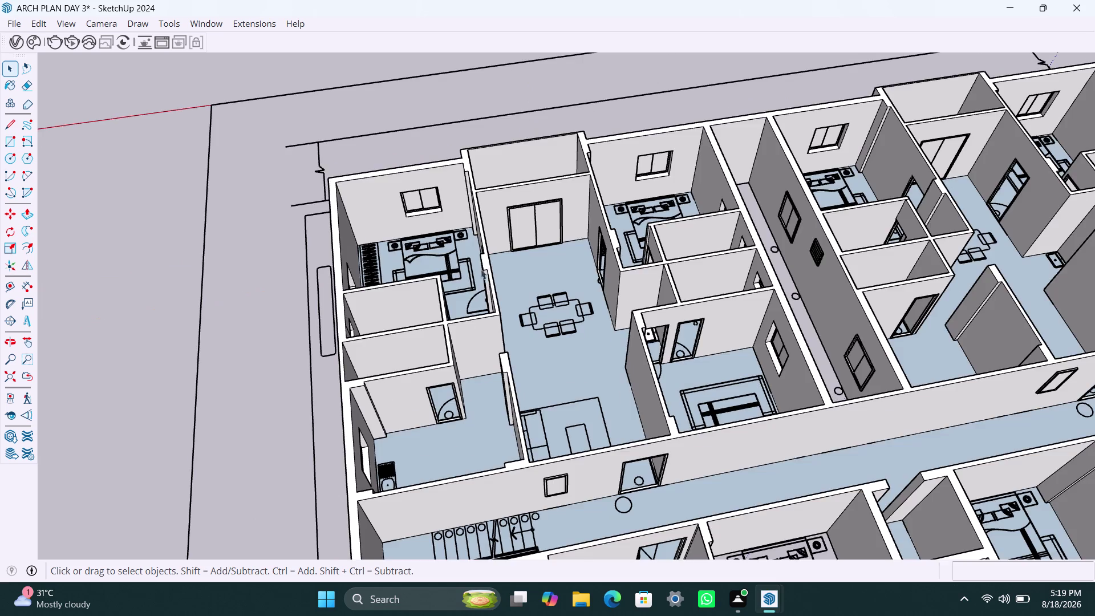
scroll(down, 3)
scroll(down, 3)
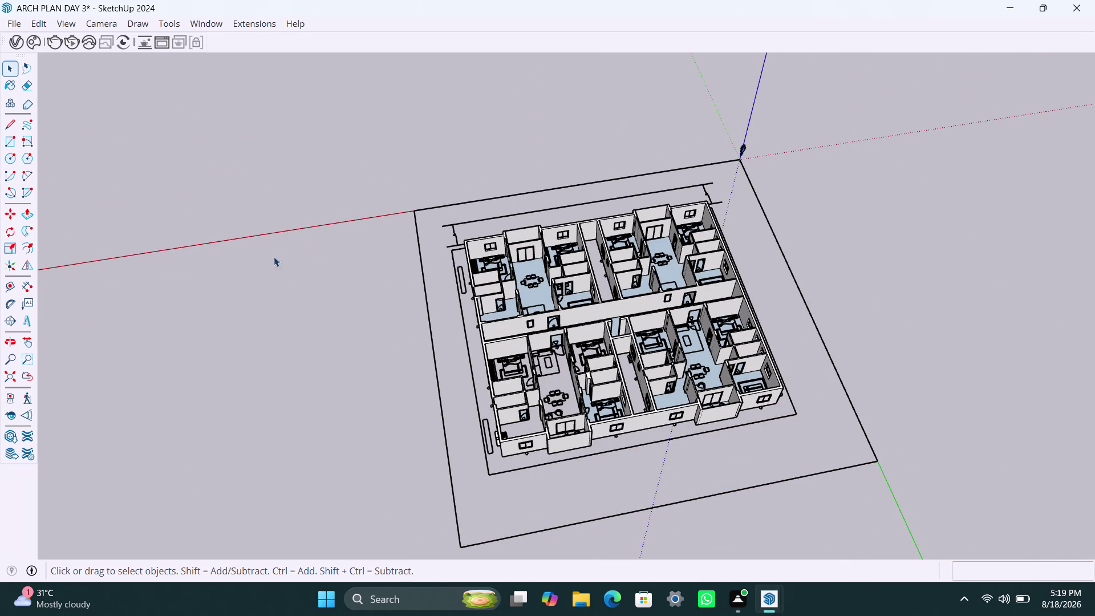
Select the whole furnished floor plan and start moving a copy.
scroll(down, 3)
middle_drag(540, 369, 503, 361)
scroll(up, 3)
click(833, 296)
click(715, 355)
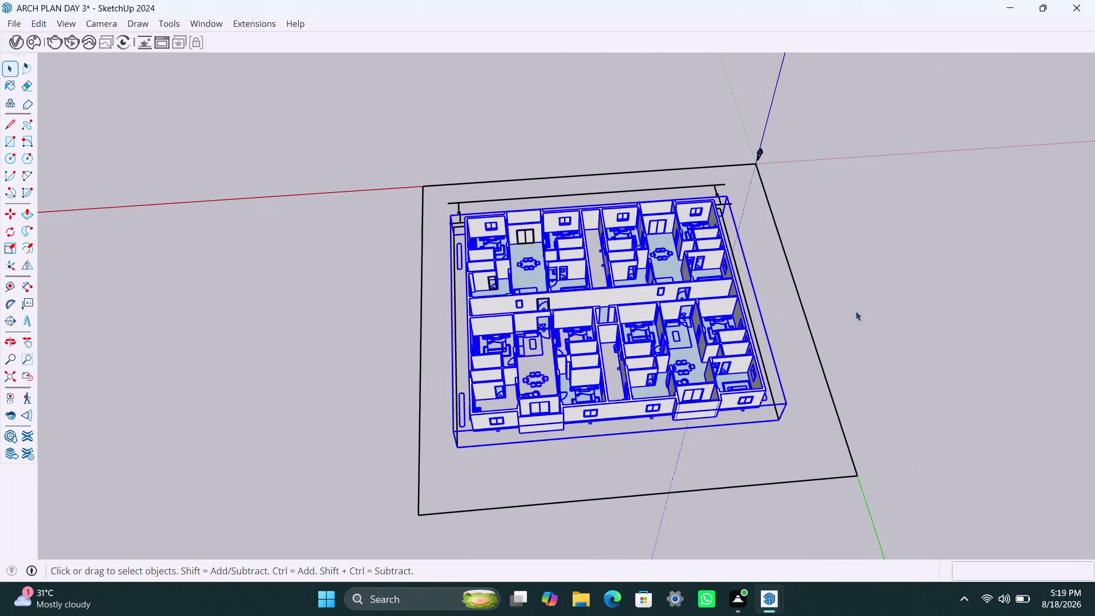
double_click(632, 347)
click(629, 348)
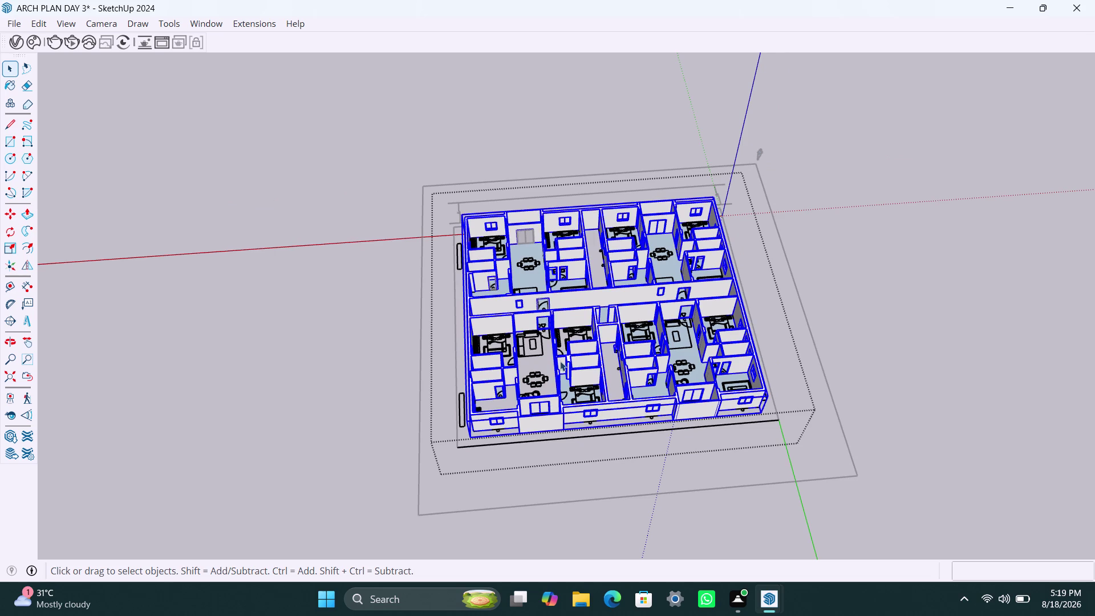
key(m)
click(468, 437)
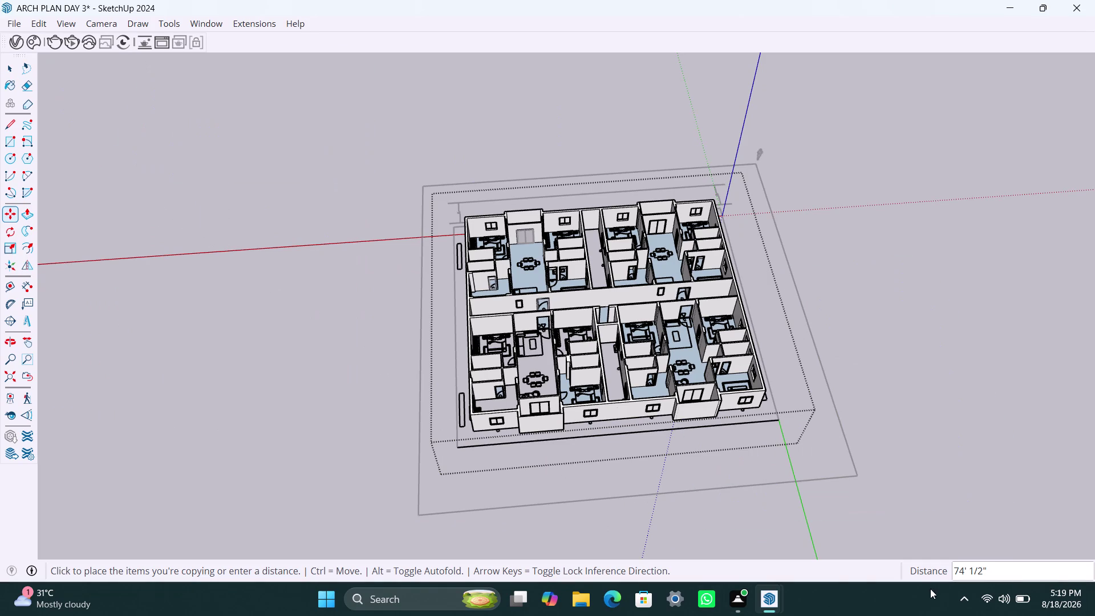
Look at the ARCH PLAN window, then return to the floor plan model.
click(772, 601)
click(839, 532)
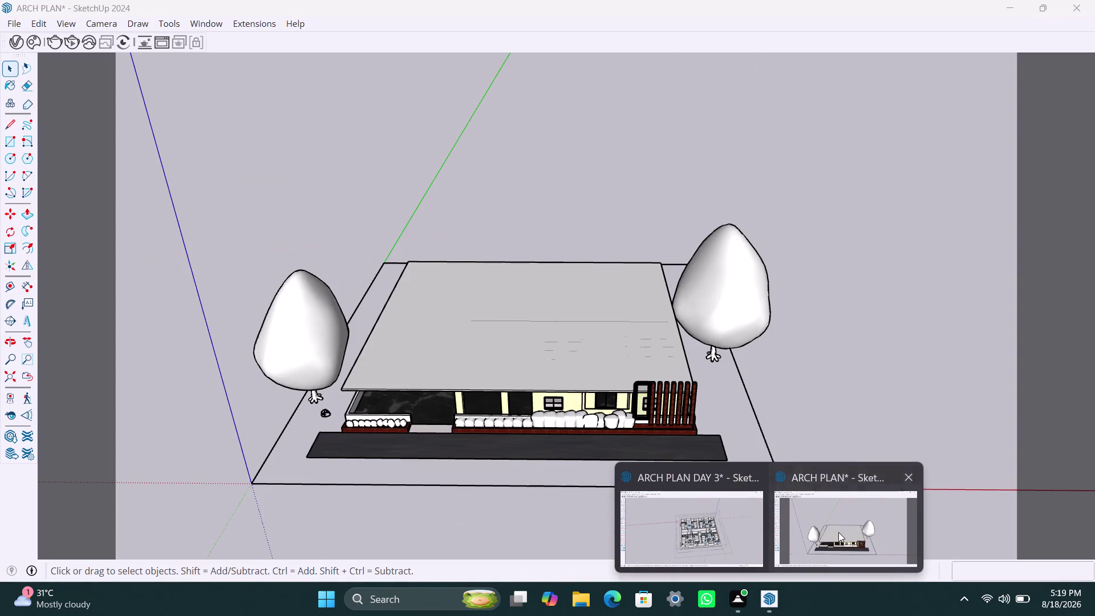
click(765, 596)
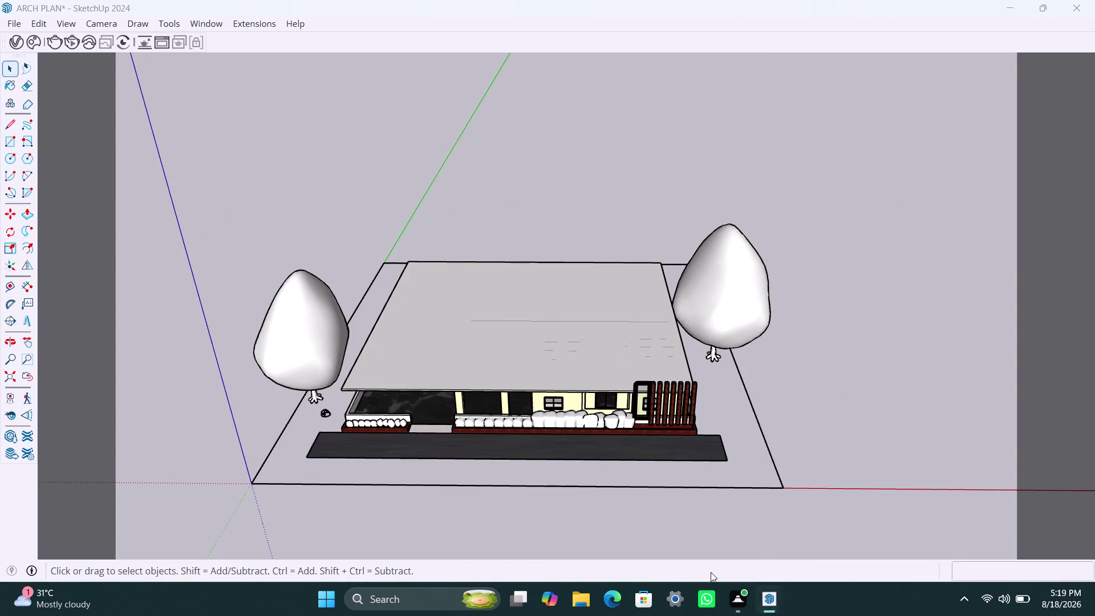
click(669, 529)
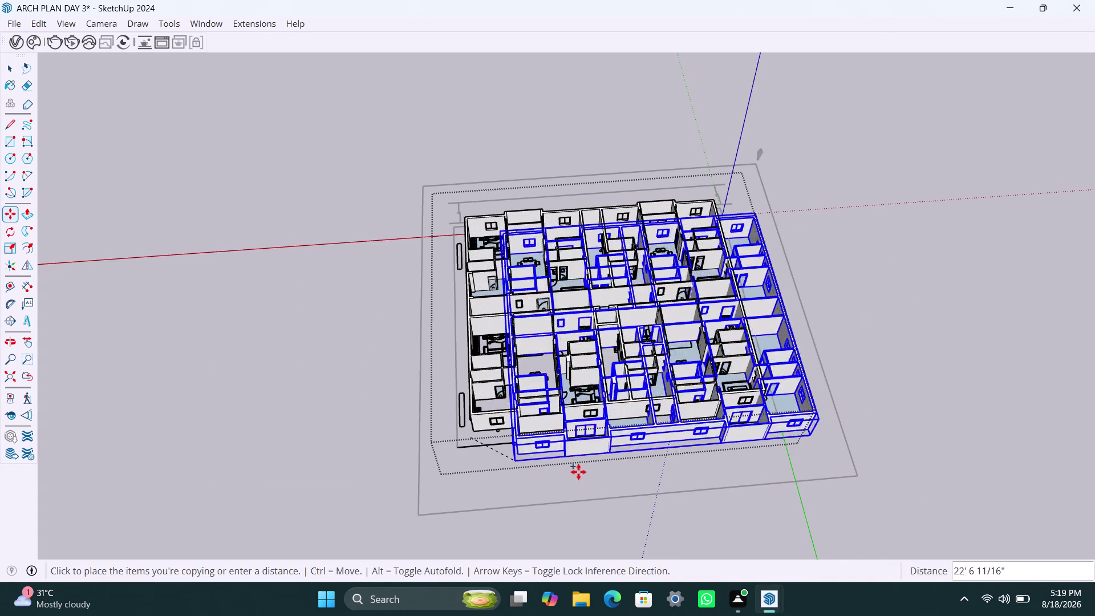
Cancel the pending move, copy the floor plan, and paste it into ARCH PLAN.
key(ctrl+c)
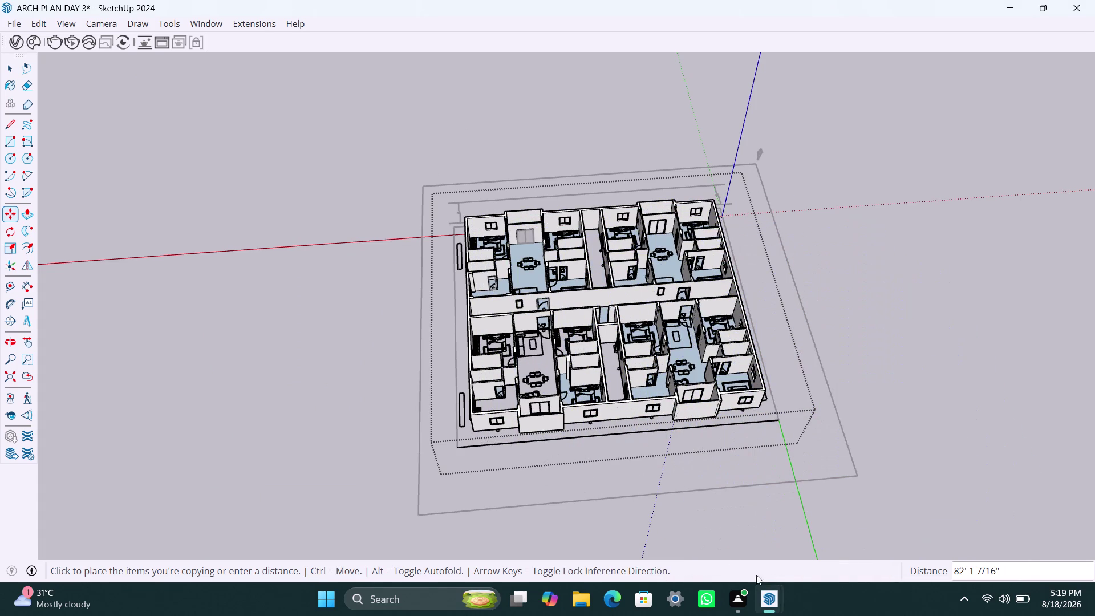
key(Escape)
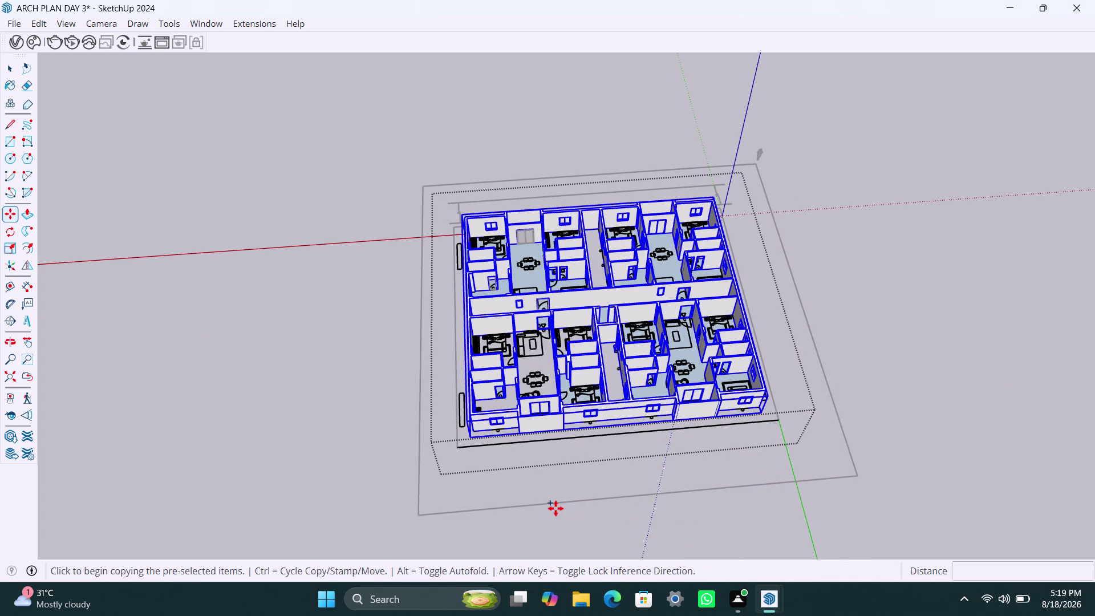
key(ctrl+c)
click(763, 596)
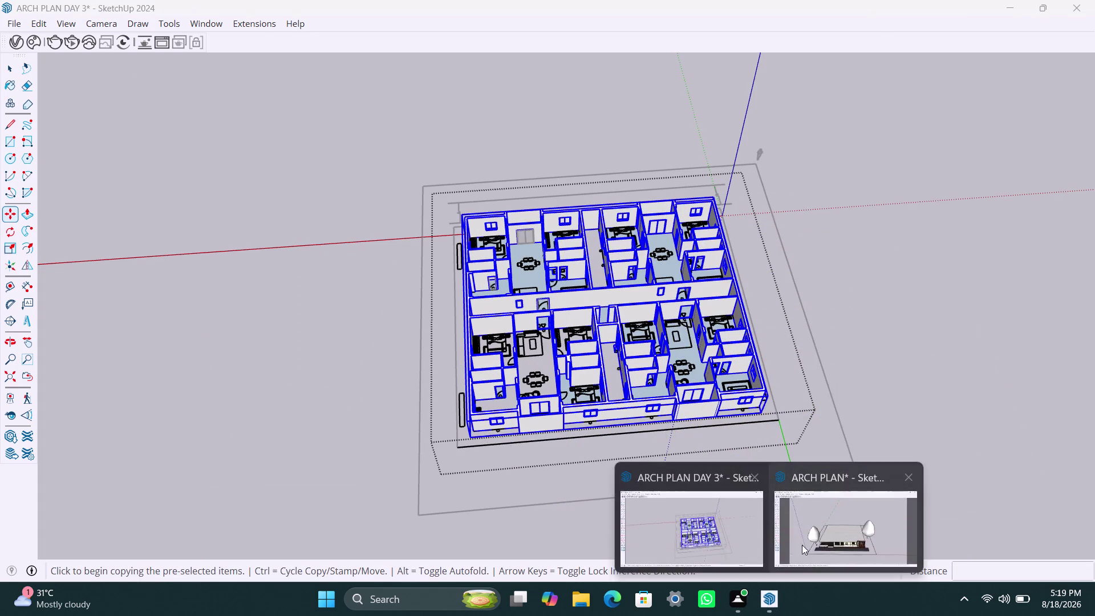
click(807, 543)
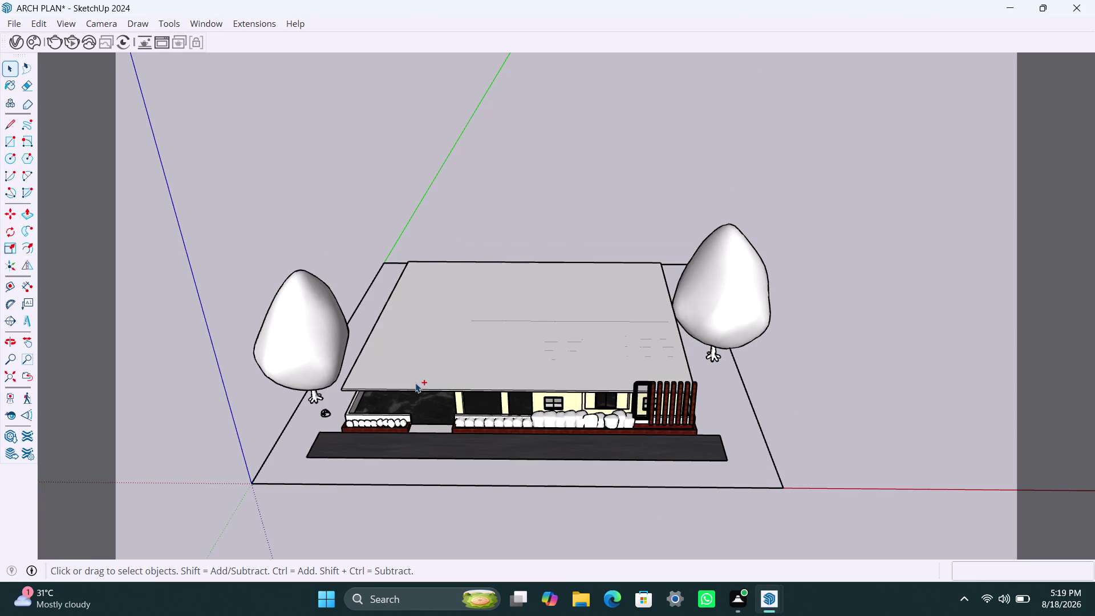
key(ctrl+v)
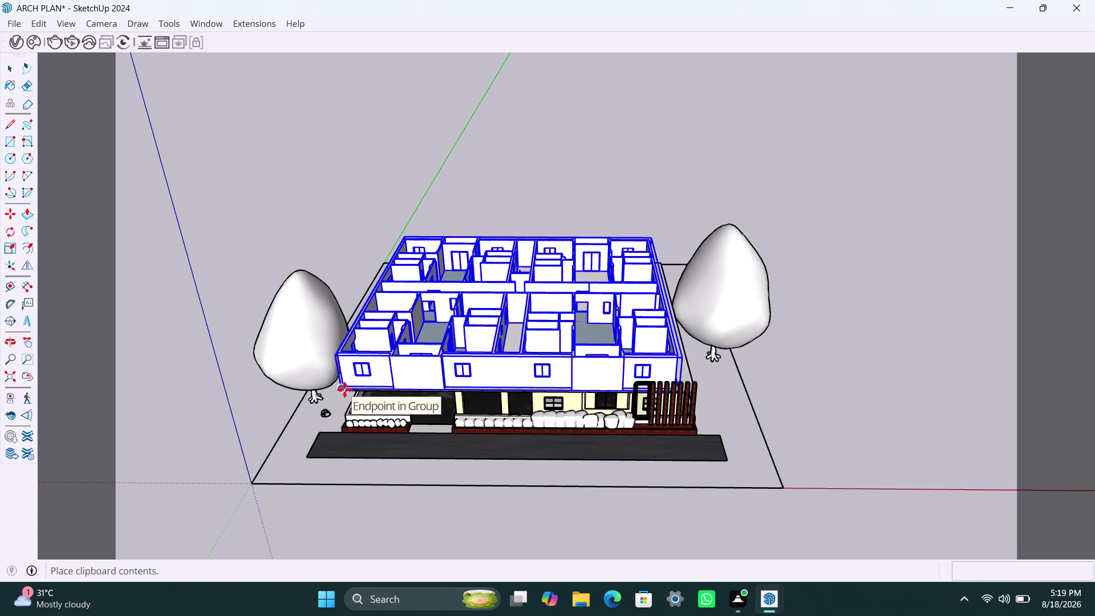
Place the pasted floor plan atop the house and orbit around the new upper floor.
click(344, 390)
key(space)
click(783, 402)
scroll(up, 3)
middle_drag(546, 405, 645, 450)
scroll(up, 3)
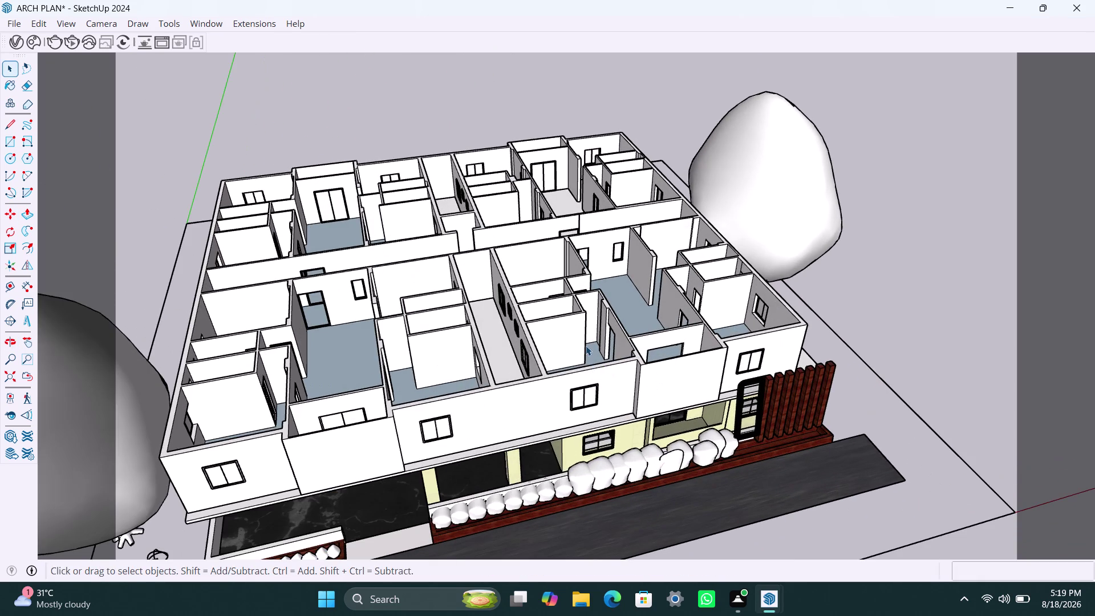
scroll(down, 3)
middle_drag(452, 370, 315, 382)
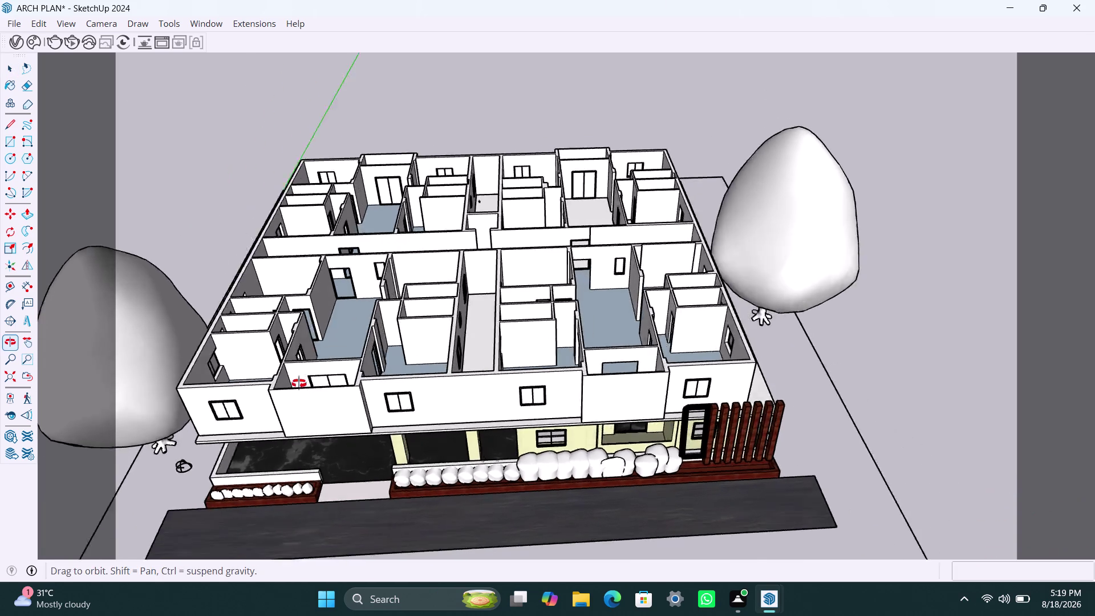
middle_drag(315, 382, 297, 384)
scroll(up, 3)
middle_drag(372, 252, 282, 289)
scroll(up, 3)
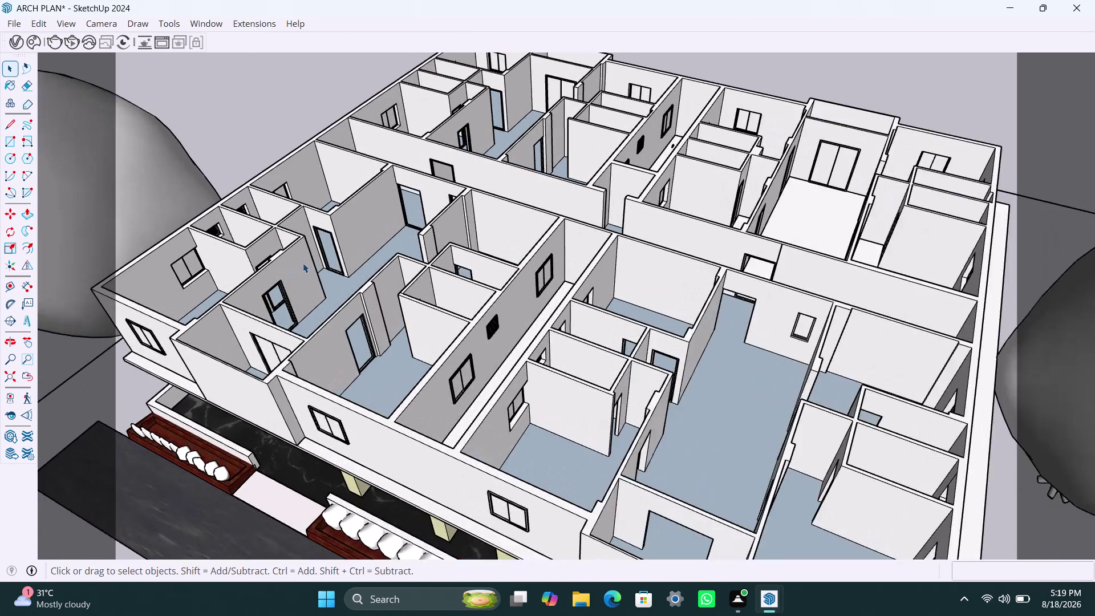
scroll(up, 3)
scroll(up, 3)
middle_drag(329, 278, 460, 280)
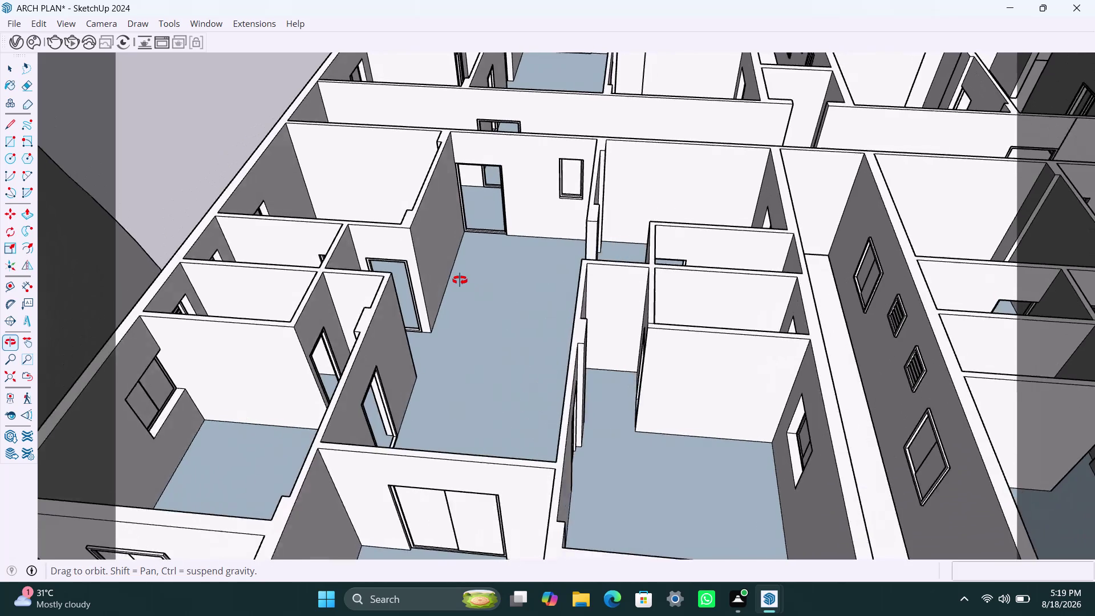
middle_drag(460, 280, 624, 266)
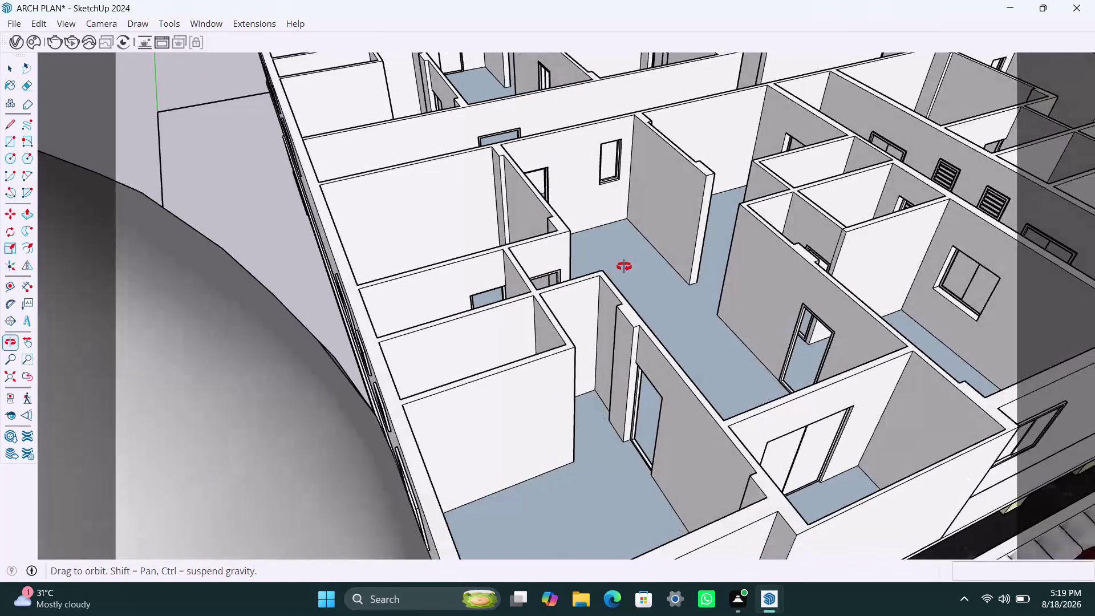
middle_drag(624, 266, 478, 255)
scroll(down, 3)
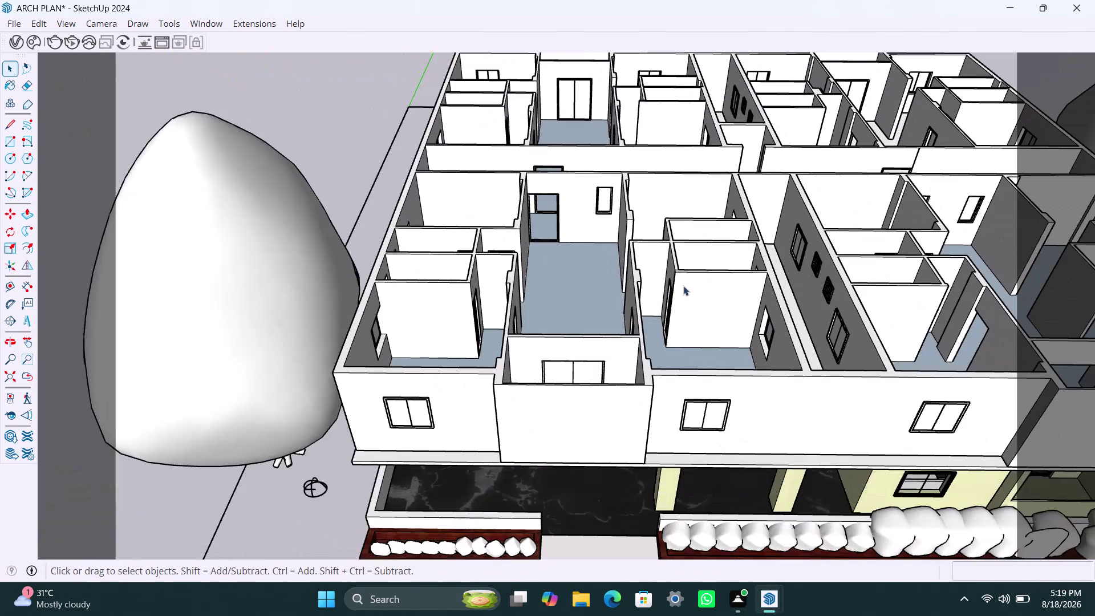
scroll(down, 3)
middle_drag(661, 245, 652, 310)
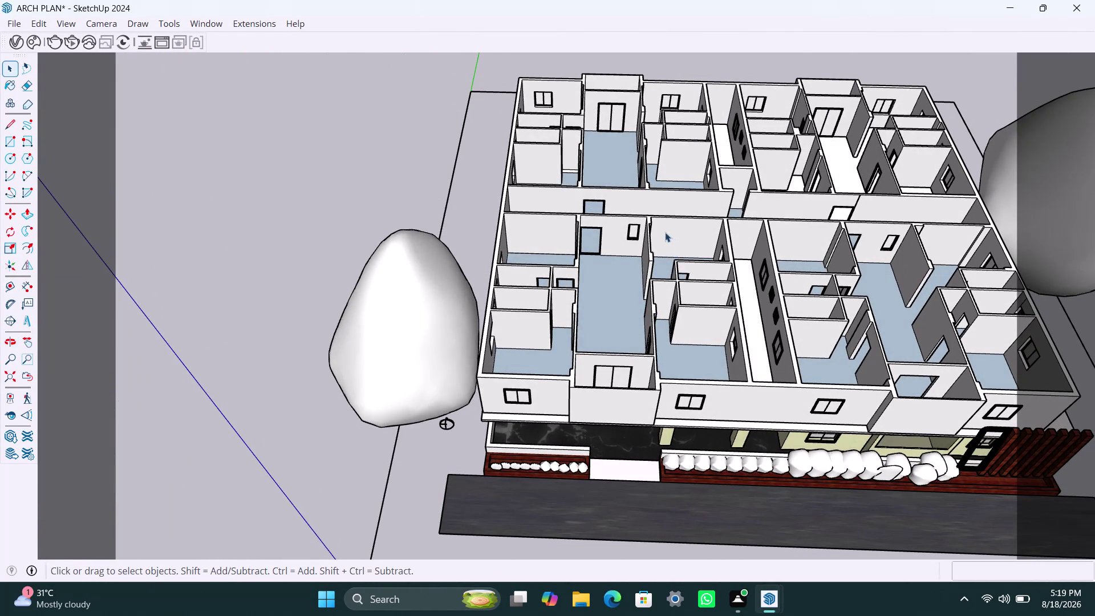
middle_drag(664, 232, 559, 311)
scroll(up, 3)
middle_drag(710, 278, 709, 322)
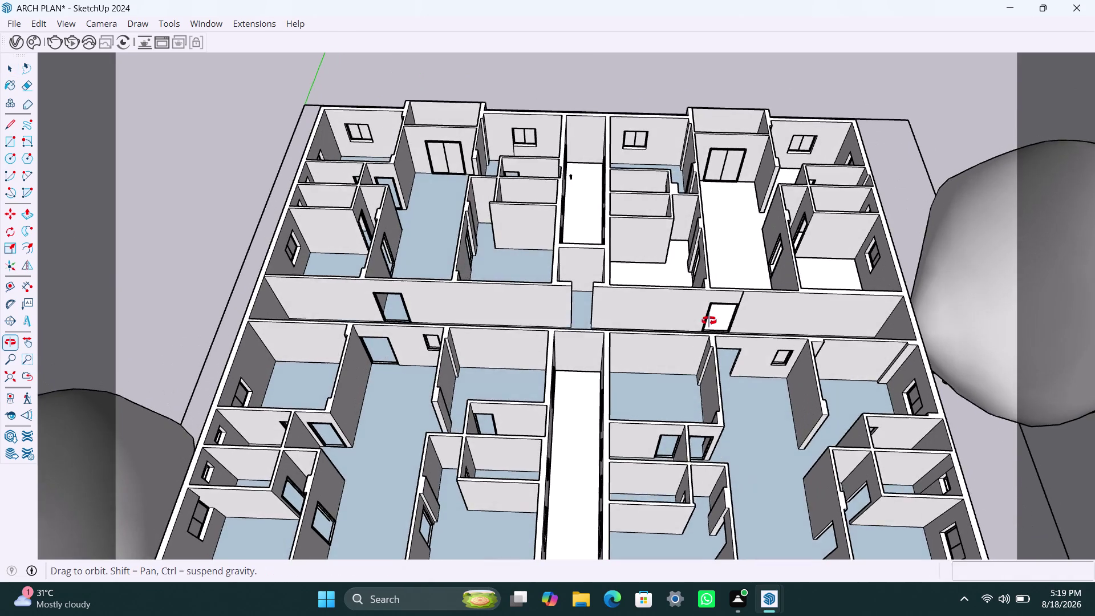
middle_drag(709, 322, 708, 331)
scroll(up, 3)
middle_drag(632, 265, 535, 247)
scroll(down, 3)
middle_drag(756, 337, 801, 228)
scroll(up, 3)
middle_drag(726, 346, 761, 292)
scroll(up, 3)
middle_drag(662, 359, 714, 280)
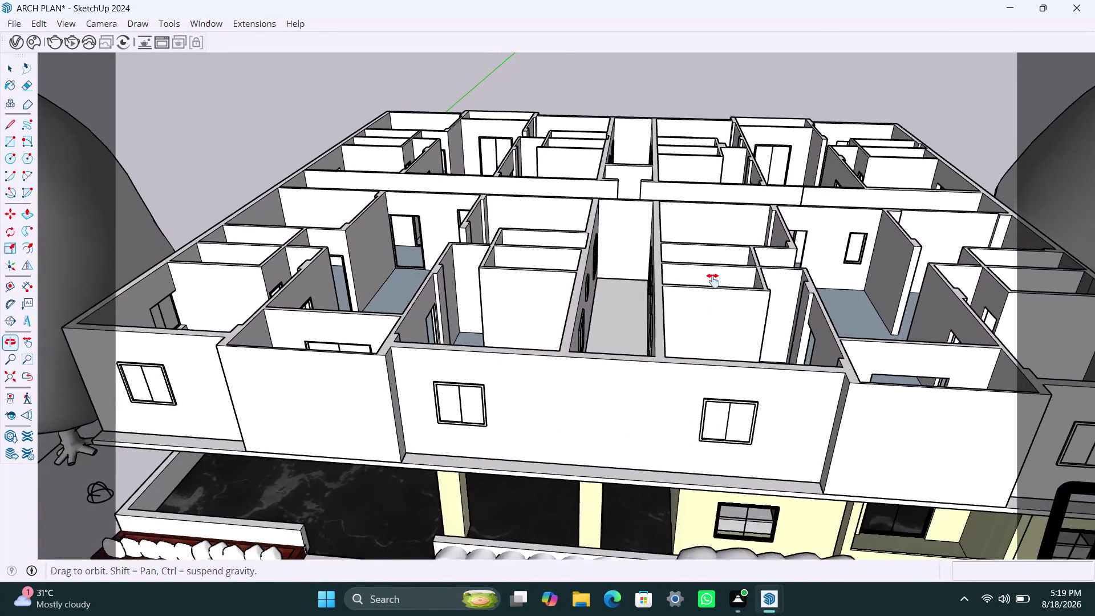
middle_drag(713, 279, 720, 268)
scroll(down, 3)
middle_drag(654, 391, 681, 338)
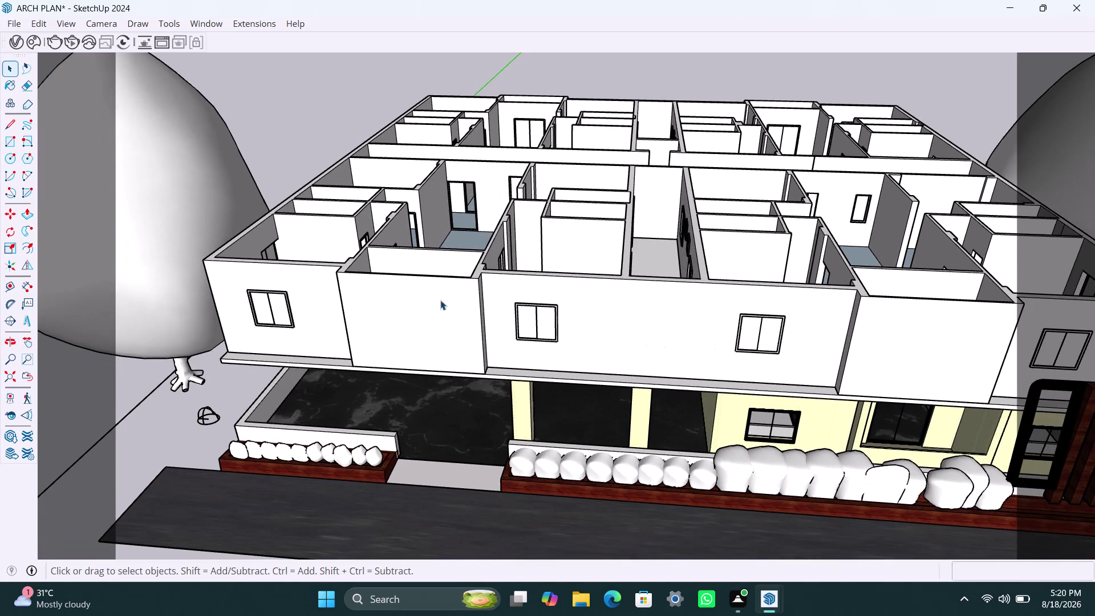
scroll(down, 3)
middle_drag(495, 279, 504, 339)
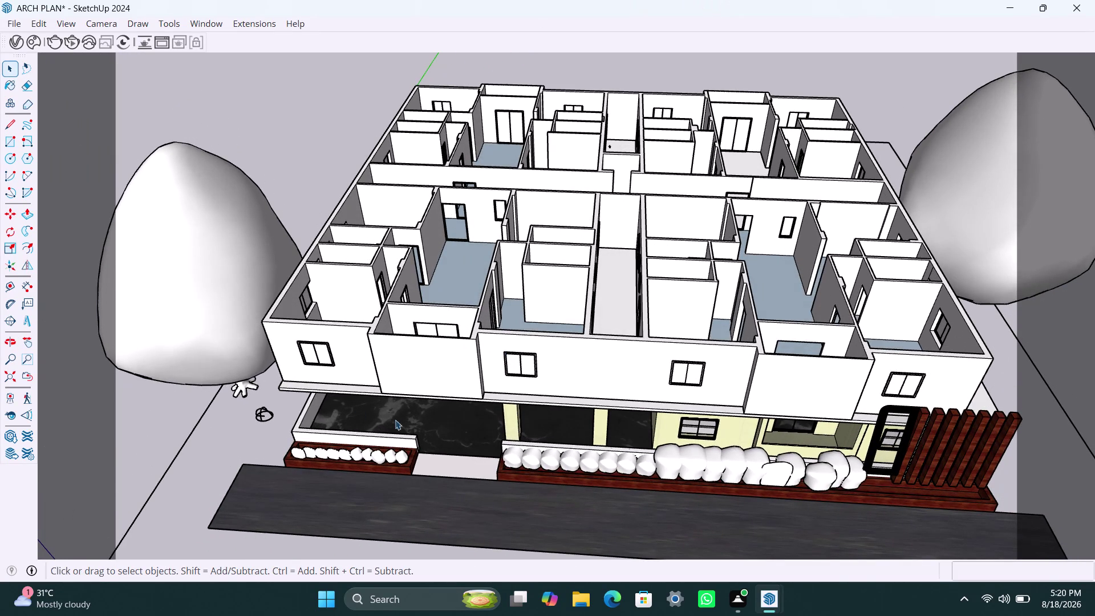
middle_drag(384, 398, 402, 438)
scroll(up, 3)
middle_drag(426, 408, 426, 432)
scroll(up, 3)
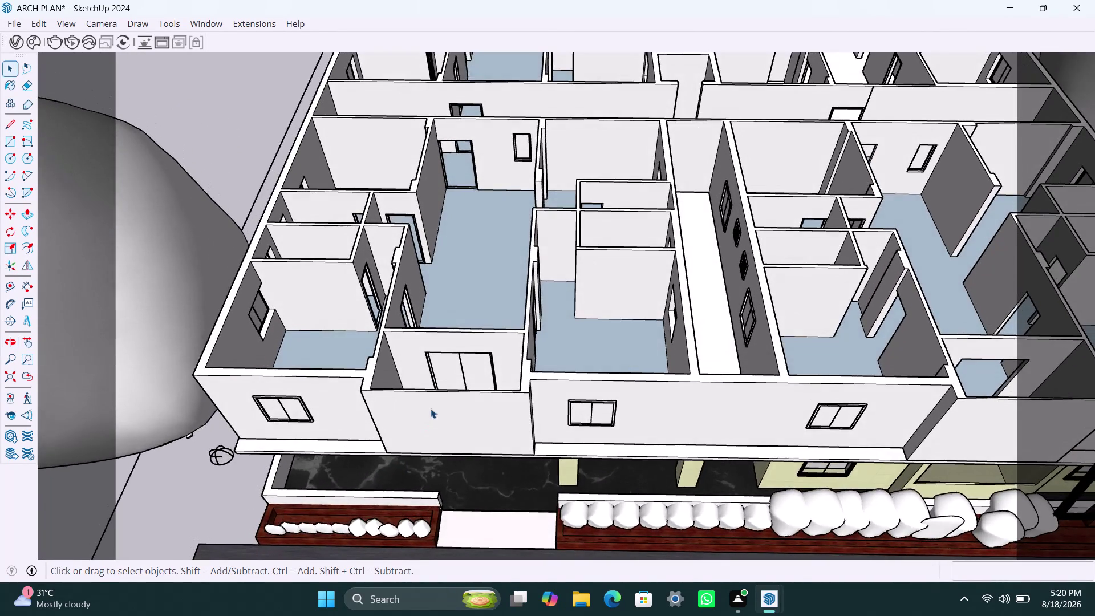
Save the model, inspect the front facade, then close in on the sliding-door balcony.
key(ctrl+s)
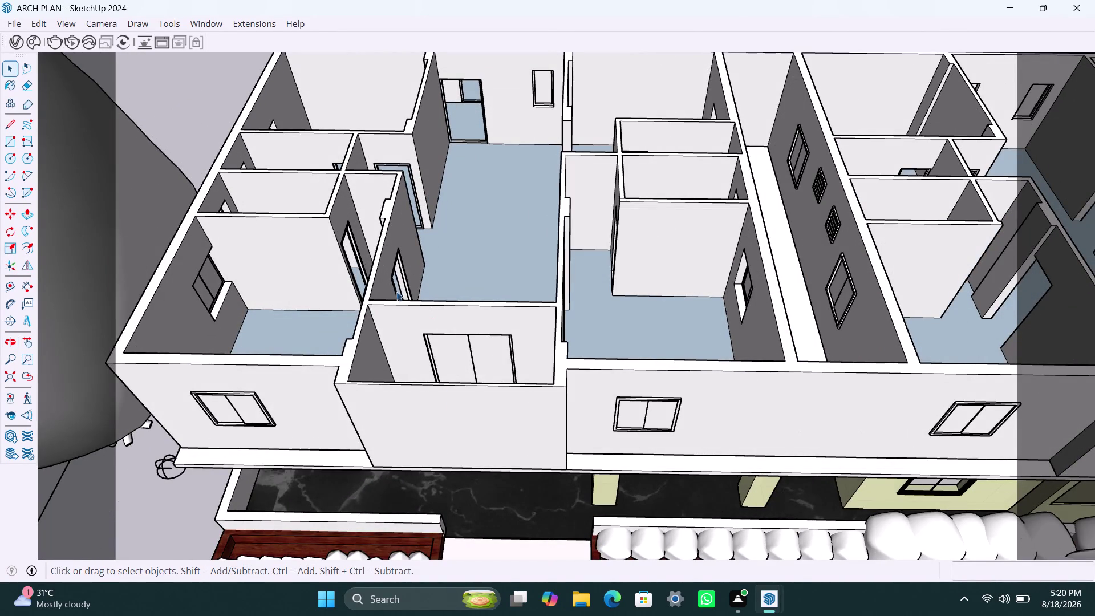
scroll(down, 3)
middle_drag(560, 301, 572, 442)
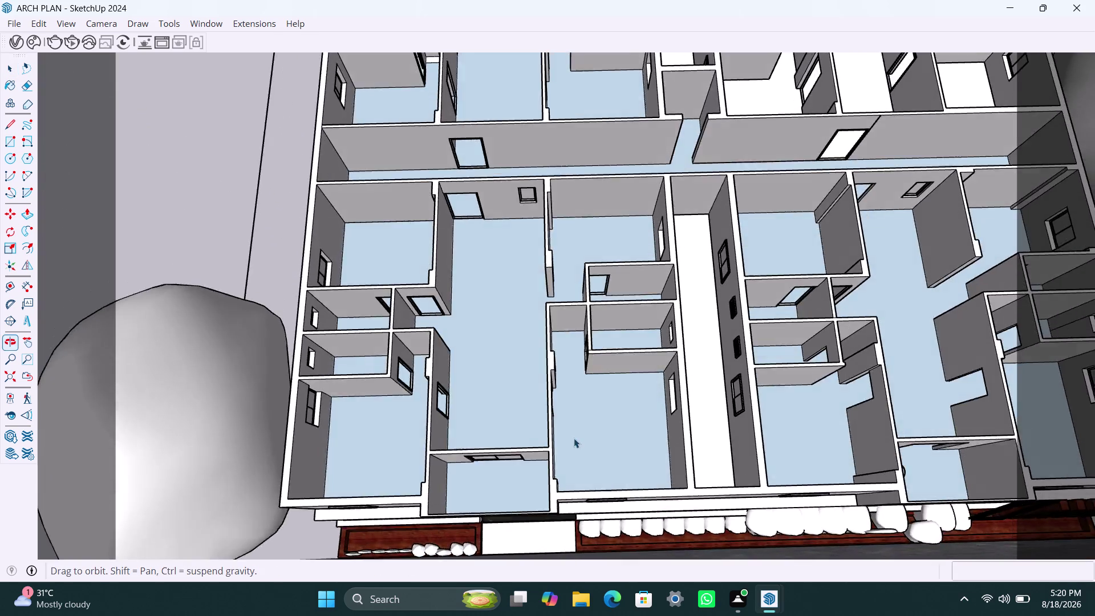
scroll(up, 3)
middle_drag(582, 439, 539, 377)
scroll(down, 3)
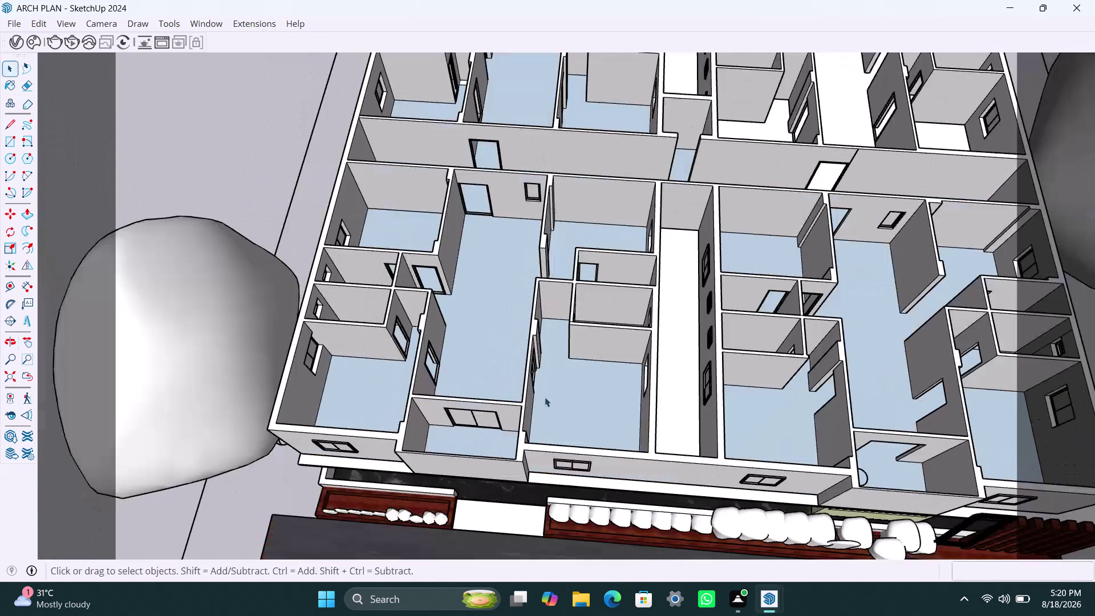
middle_drag(564, 406, 575, 395)
scroll(down, 3)
middle_drag(580, 397, 591, 428)
scroll(up, 3)
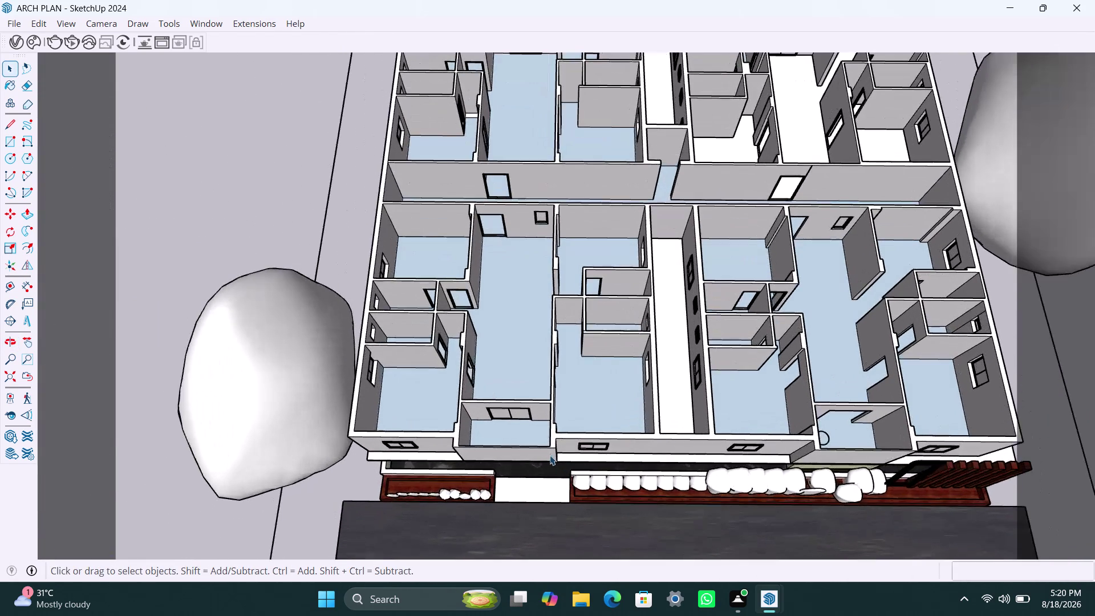
middle_drag(550, 455, 571, 308)
scroll(up, 3)
middle_drag(593, 447, 564, 345)
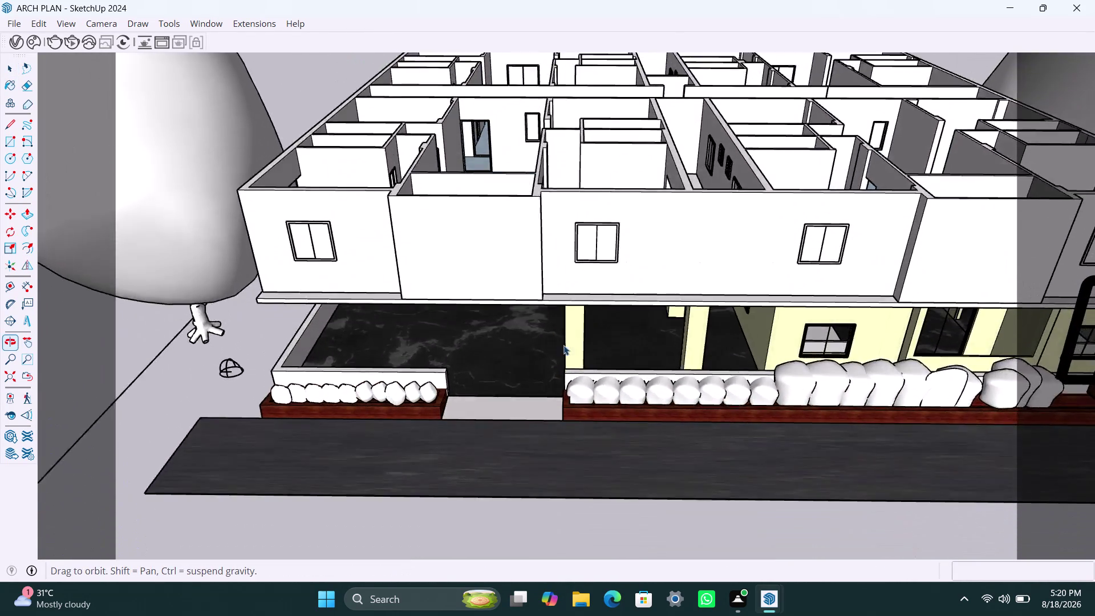
scroll(down, 3)
middle_drag(585, 435, 574, 357)
scroll(down, 3)
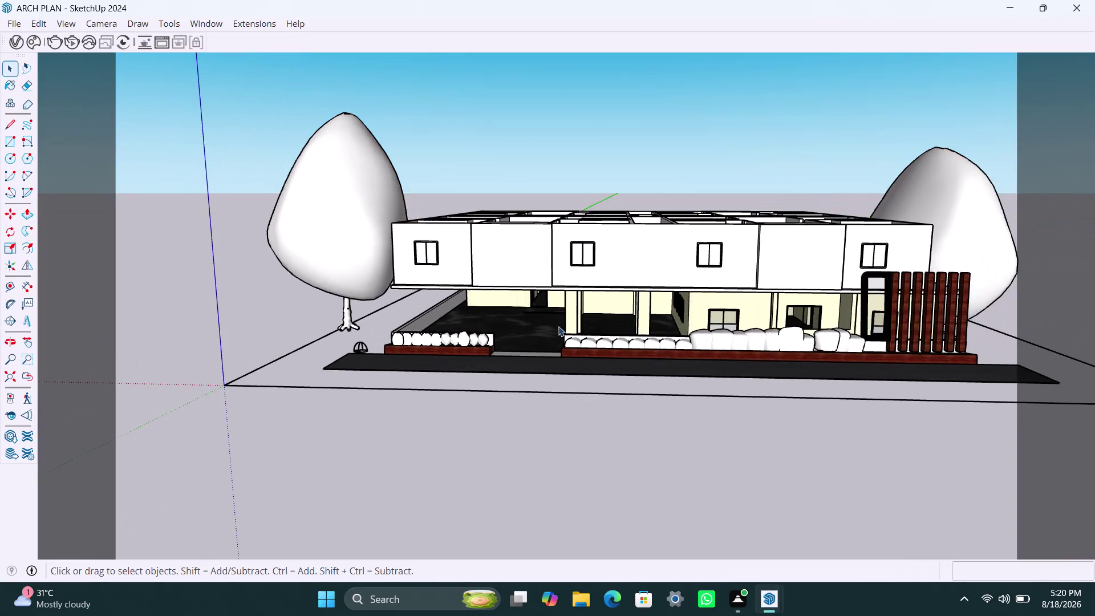
middle_drag(558, 335, 558, 473)
middle_drag(561, 359, 574, 424)
scroll(up, 3)
middle_drag(539, 375, 548, 389)
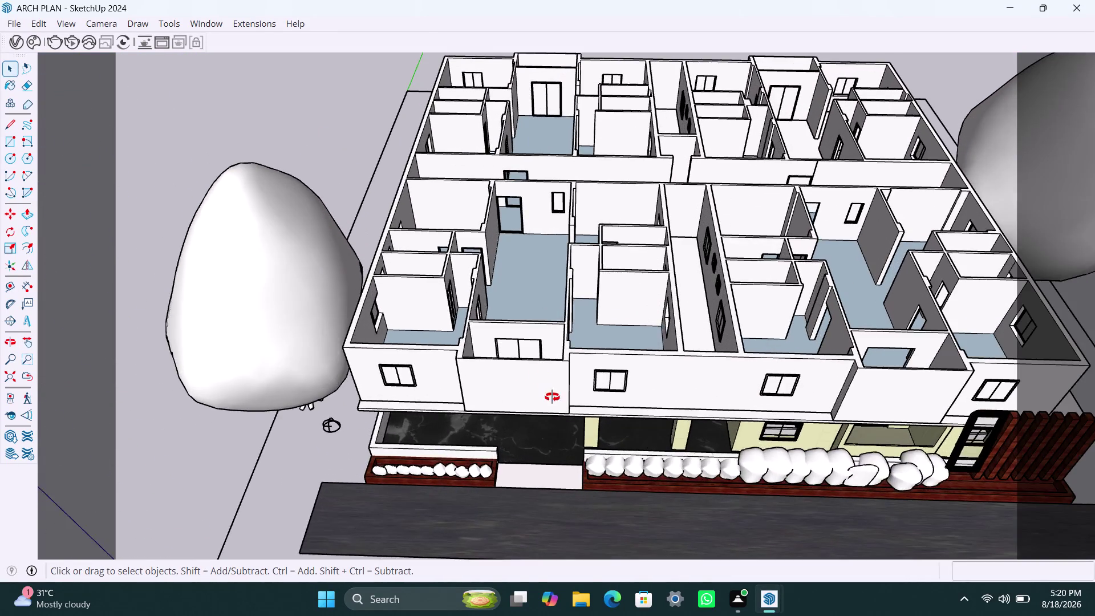
middle_drag(549, 389, 559, 408)
scroll(up, 3)
middle_drag(515, 380, 514, 440)
scroll(up, 3)
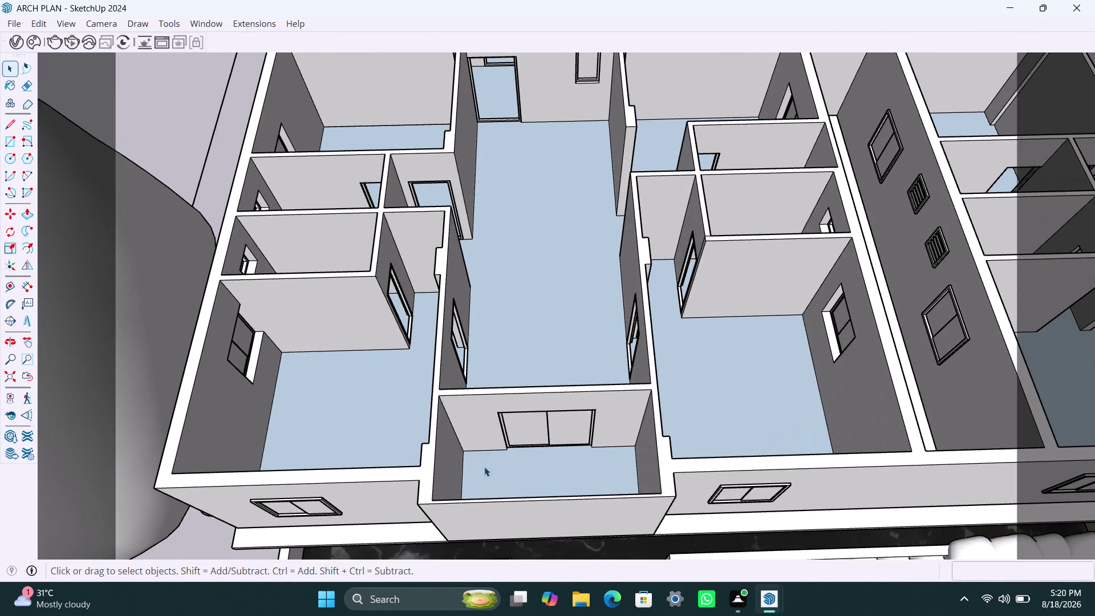
middle_drag(485, 465, 499, 393)
scroll(up, 3)
middle_drag(544, 447, 540, 458)
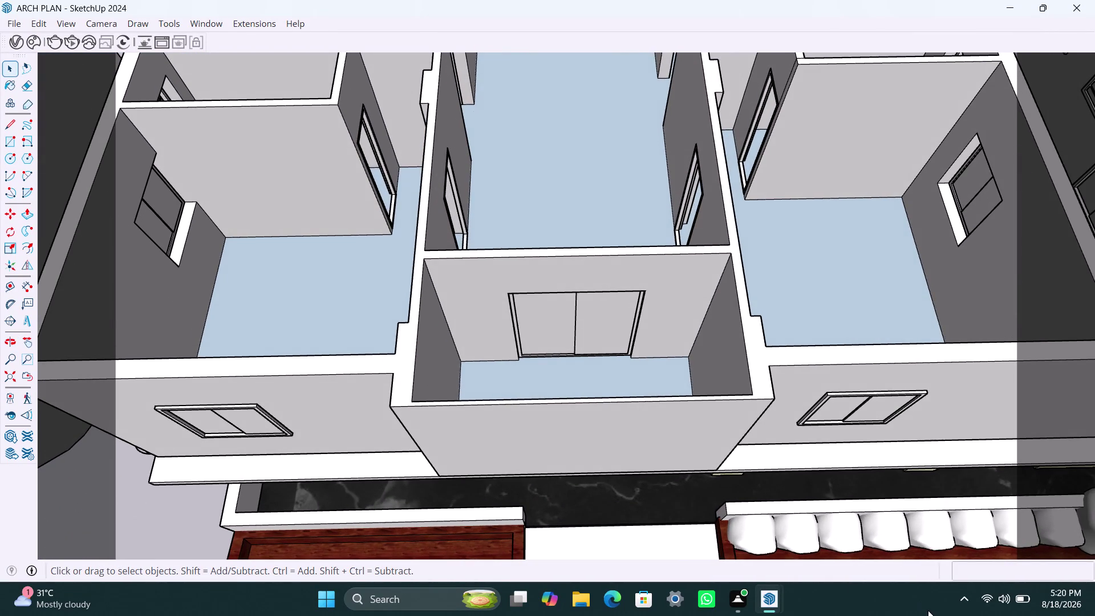
click(781, 599)
Bring up the ARCH PLAN DAY 3 floor plan, save, and clear the selection.
click(718, 515)
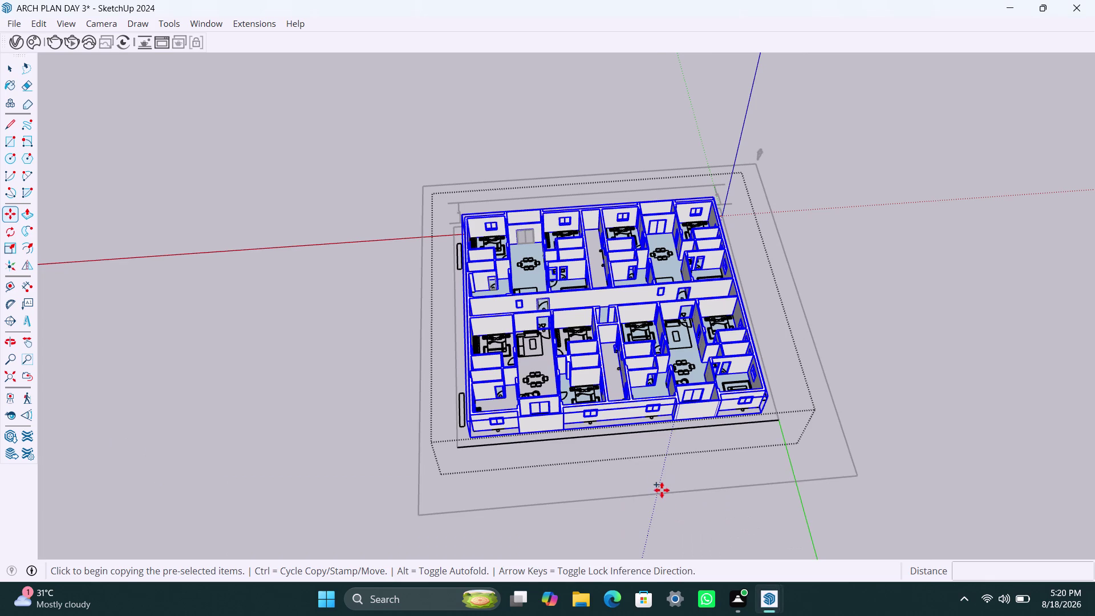
key(ctrl+s)
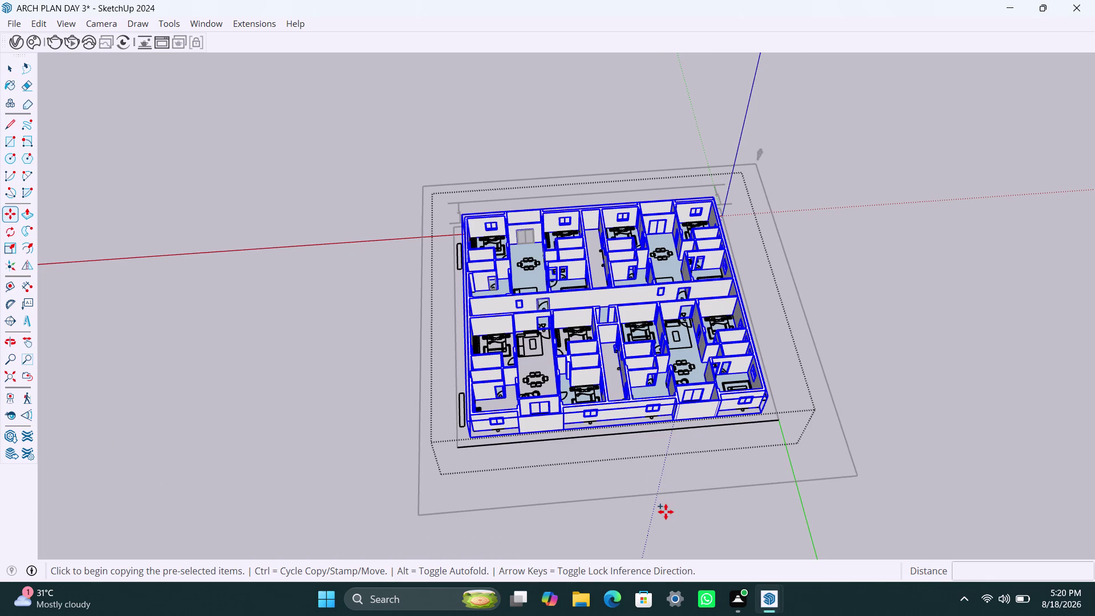
key(space)
click(666, 511)
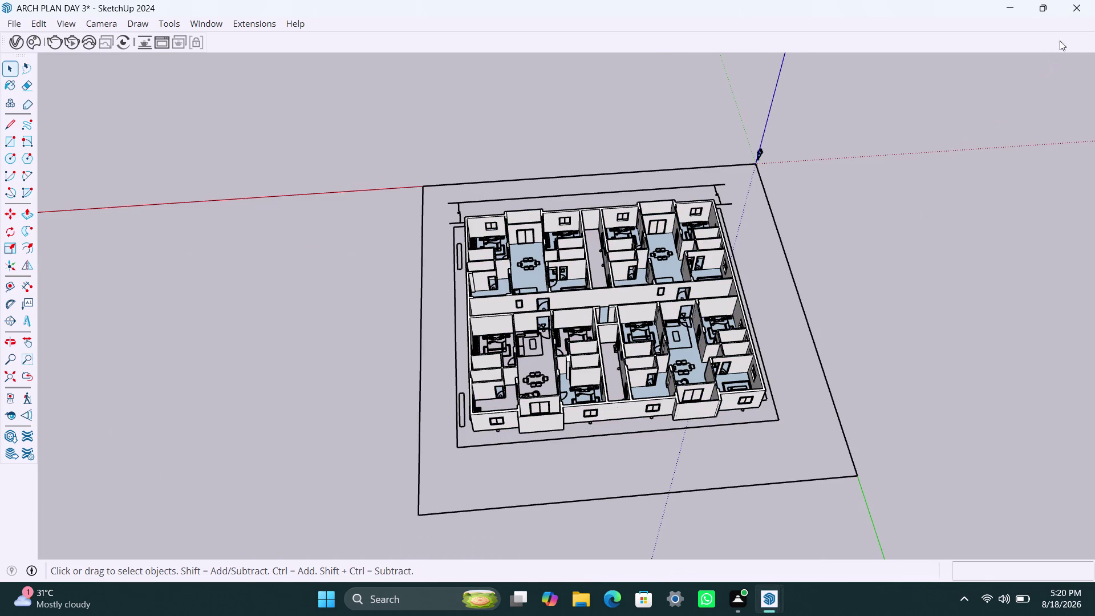
Close ARCH PLAN DAY 3, answer the save prompt, and return to ARCH PLAN.
click(1077, 12)
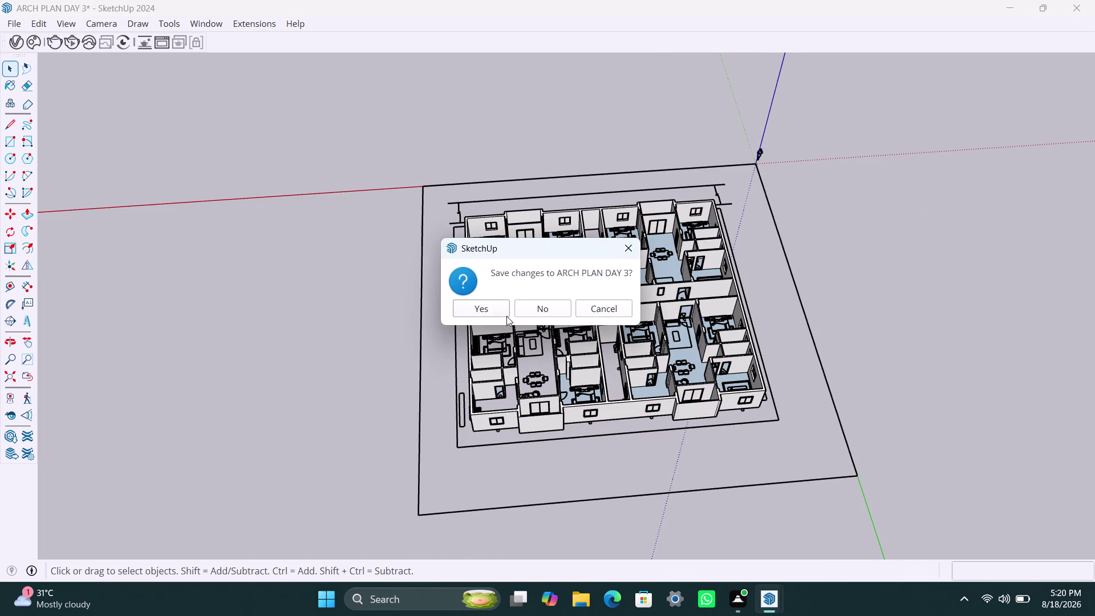
click(485, 313)
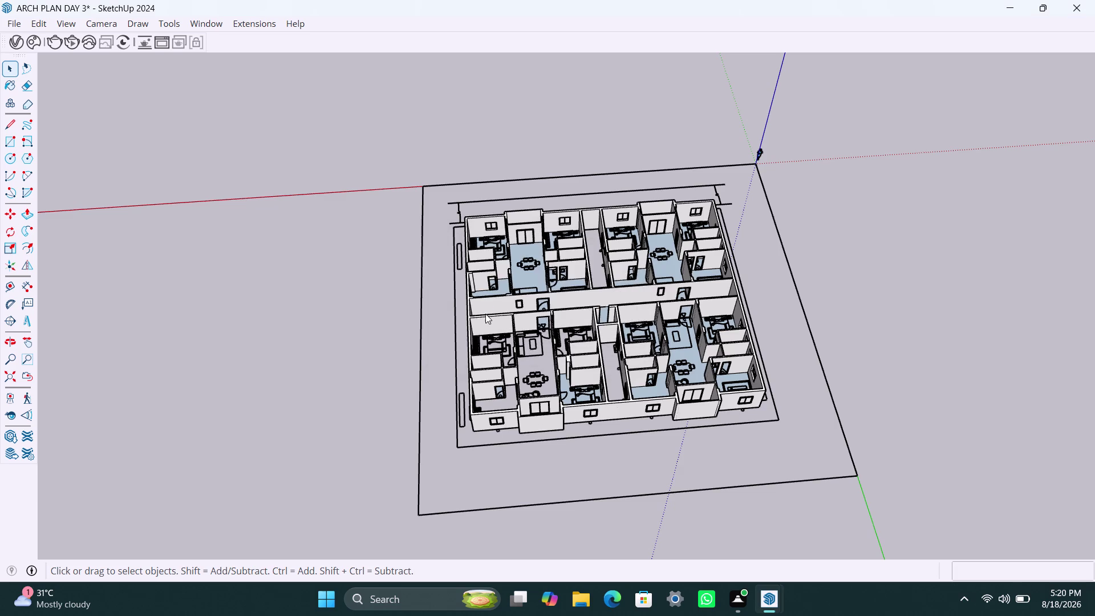
scroll(up, 3)
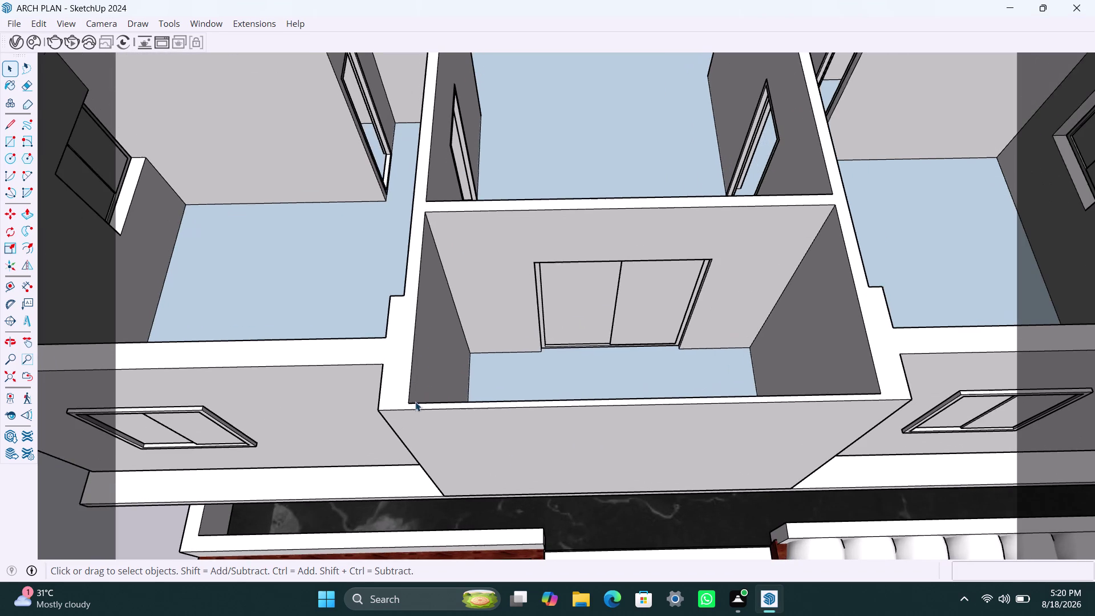
Open the balcony wall group for editing and select its connected geometry.
scroll(up, 3)
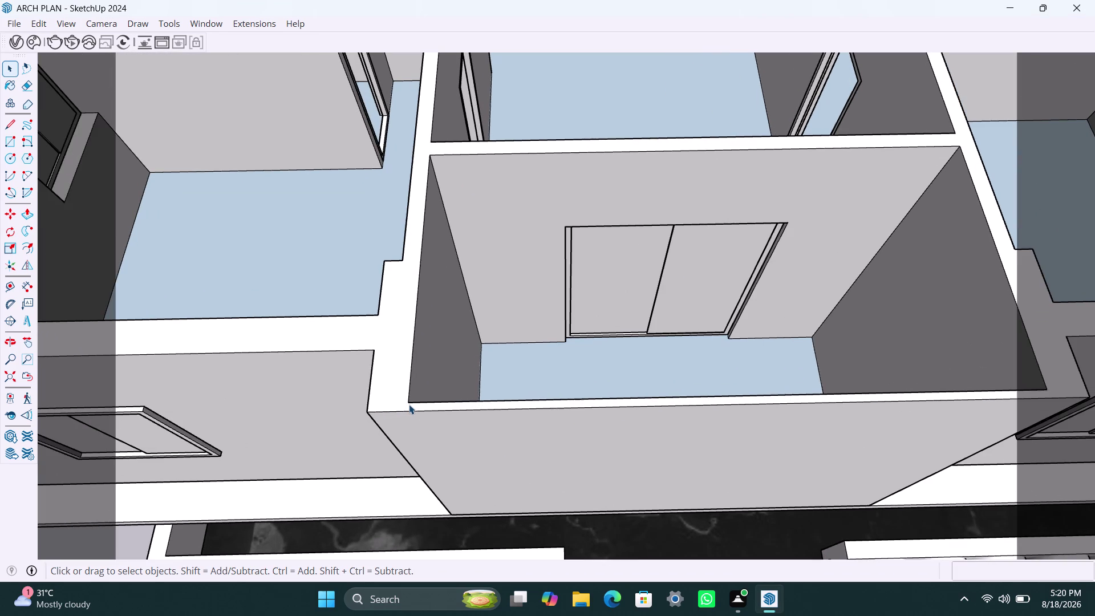
click(425, 404)
double_click(413, 409)
click(401, 408)
click(398, 409)
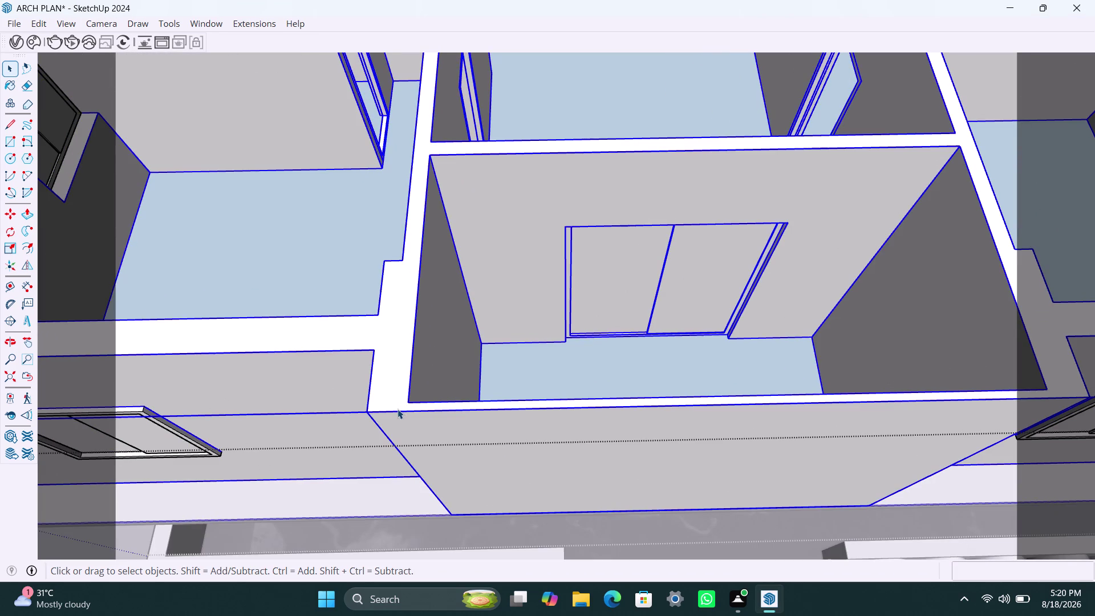
triple_click(393, 403)
click(393, 403)
scroll(up, 3)
click(401, 406)
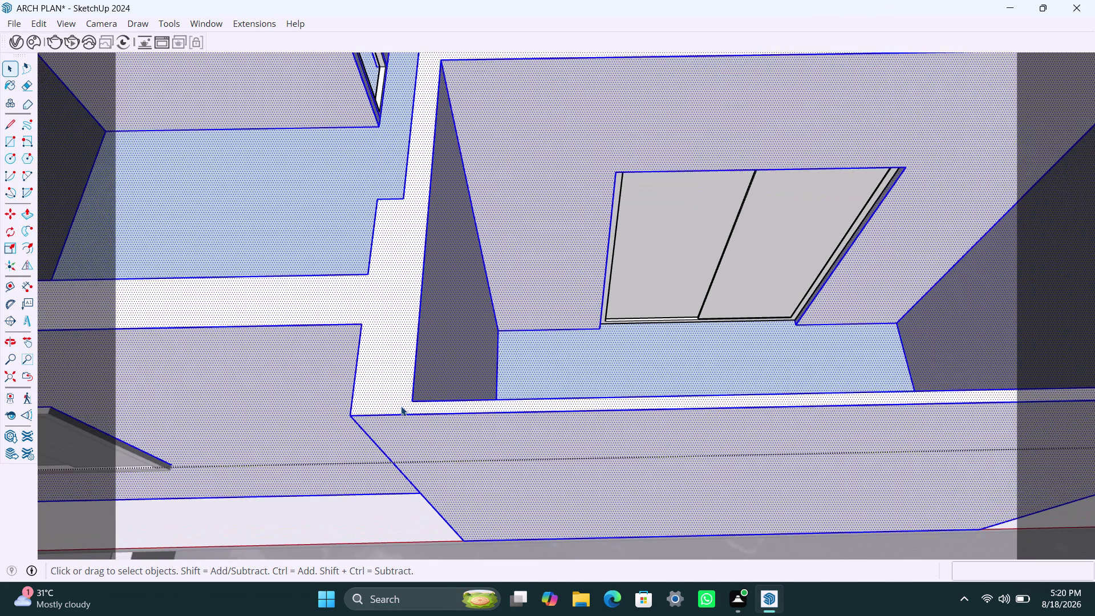
Draw lines at both inner corners to split off the parapet top strip.
key(l)
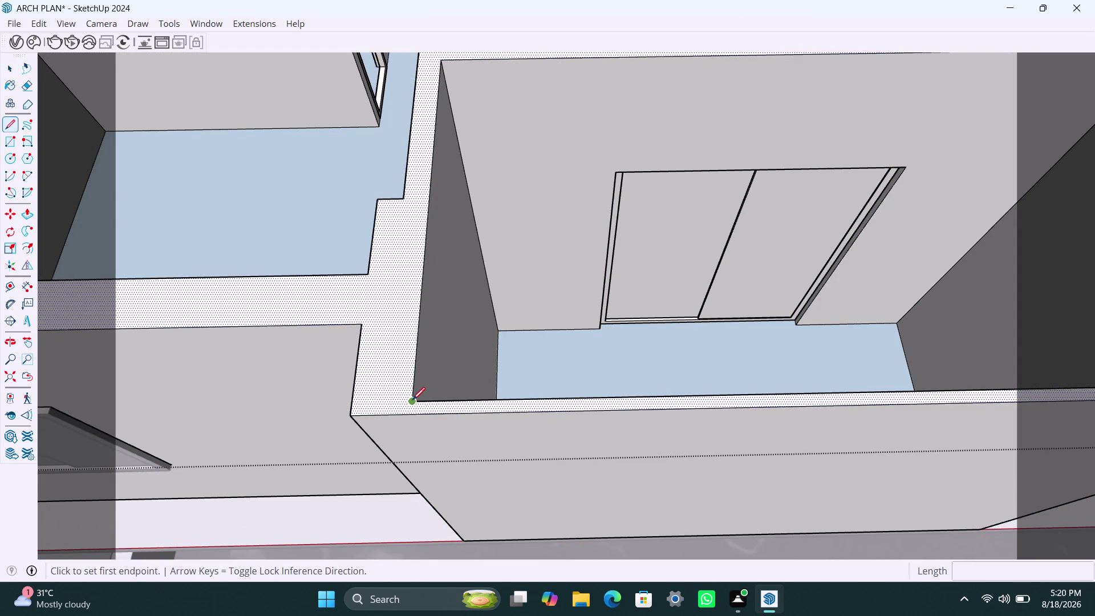
click(412, 400)
click(409, 414)
key(space)
scroll(down, 3)
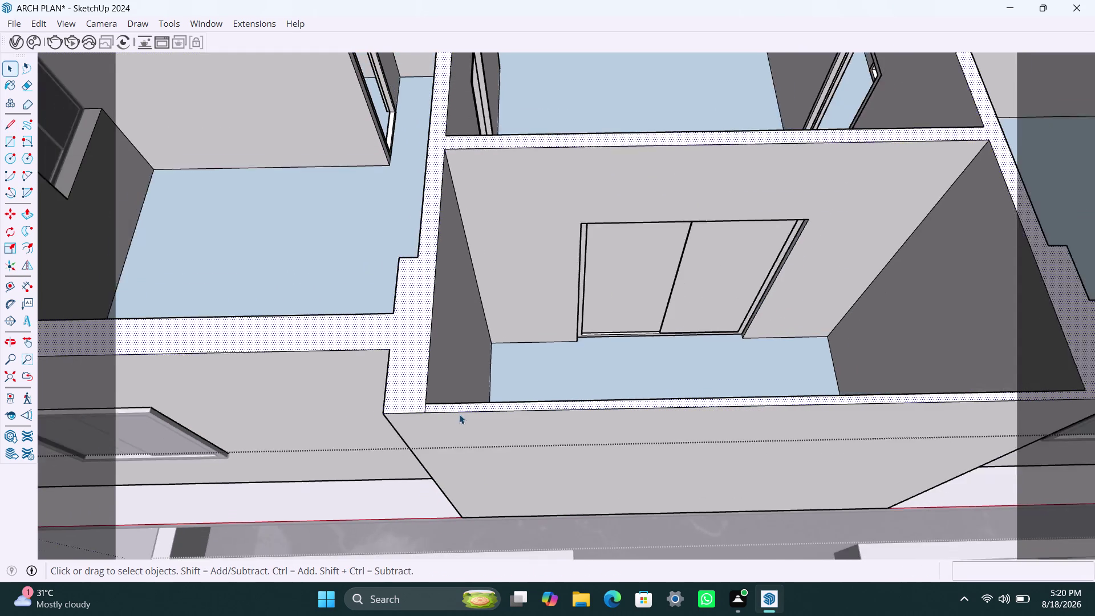
scroll(down, 3)
middle_drag(478, 421, 368, 423)
scroll(up, 3)
key(l)
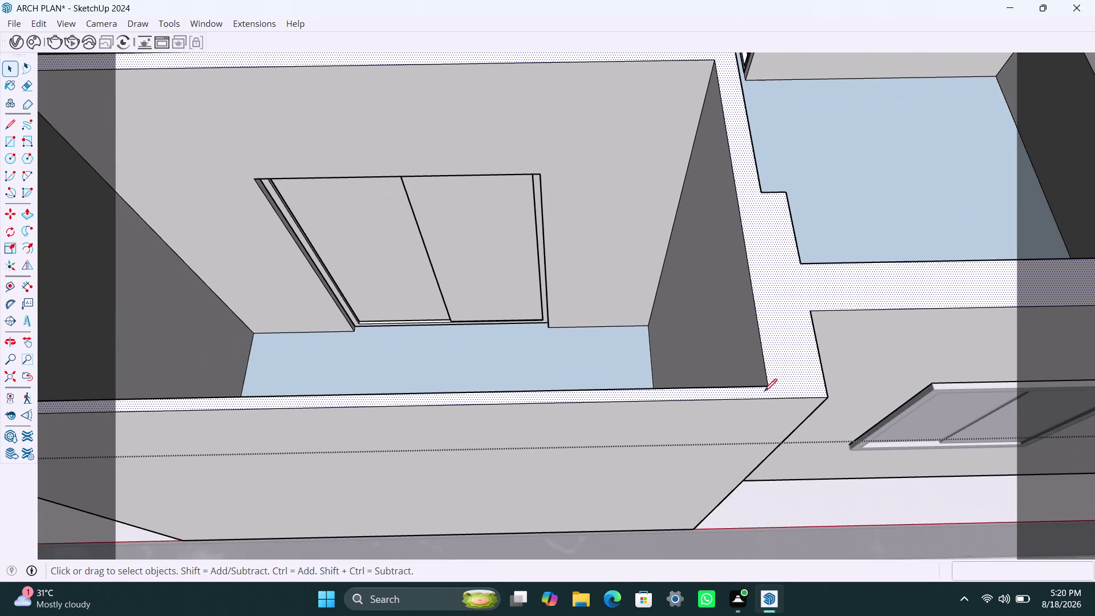
click(772, 387)
click(769, 398)
key(space)
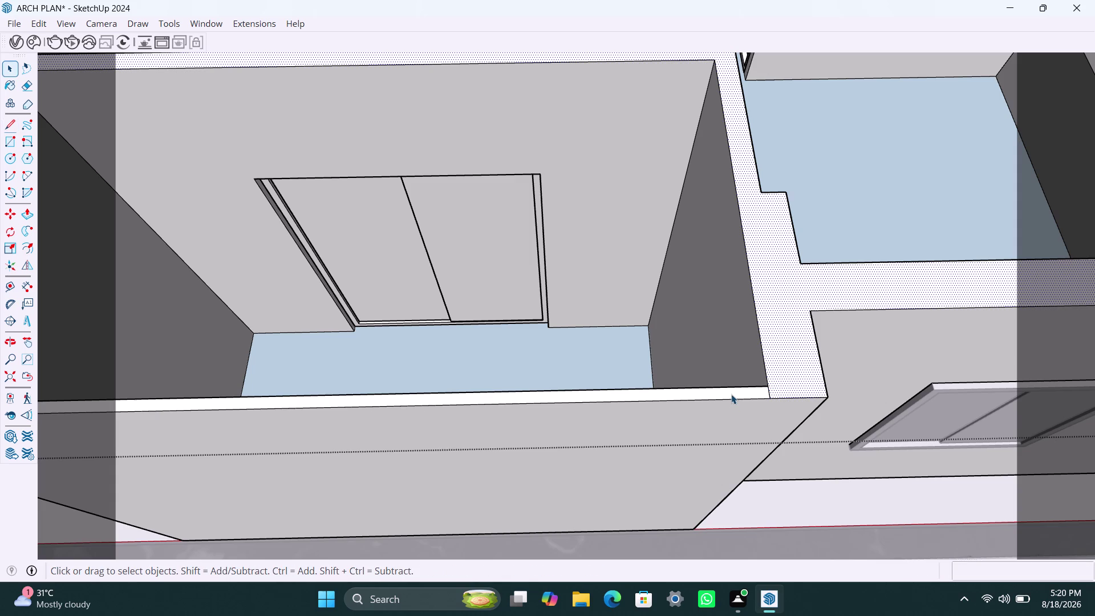
Push/pull the parapet top strip up by 7'.
click(731, 392)
key(p)
click(732, 393)
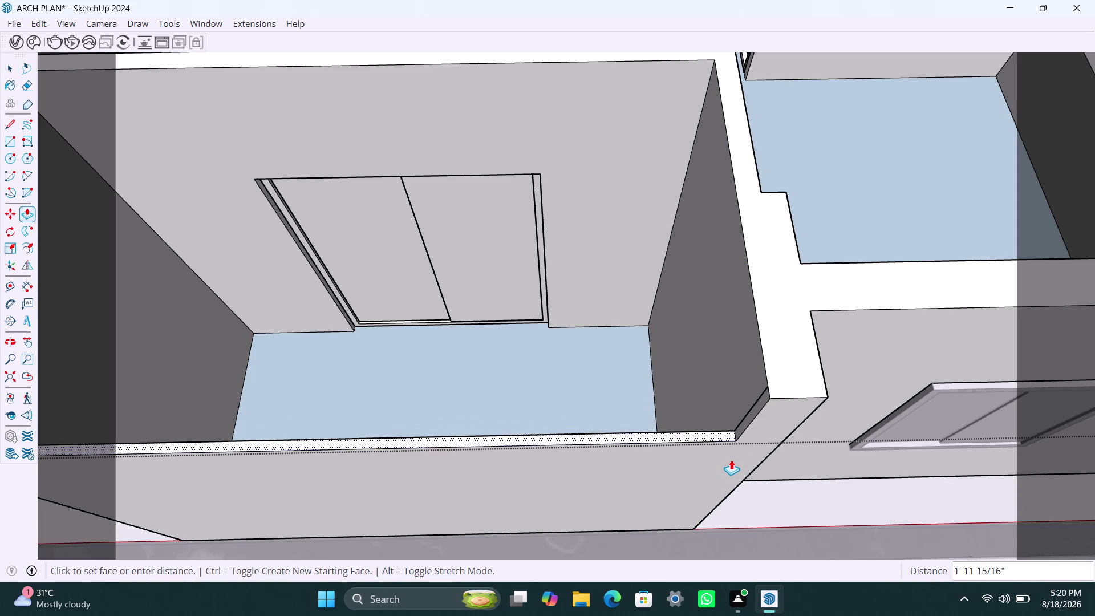
text(7')
key(Return)
key(space)
Raise the balcony's front-edge strip into a 1' ledge.
scroll(down, 3)
middle_drag(486, 422, 490, 299)
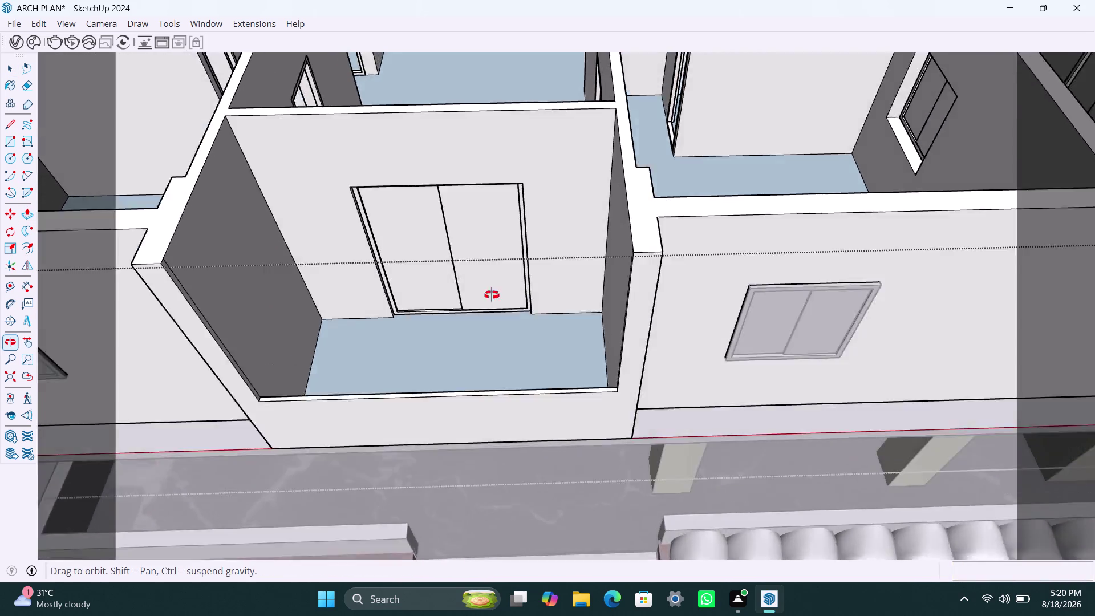
middle_drag(490, 298, 493, 289)
scroll(down, 3)
scroll(down, 3)
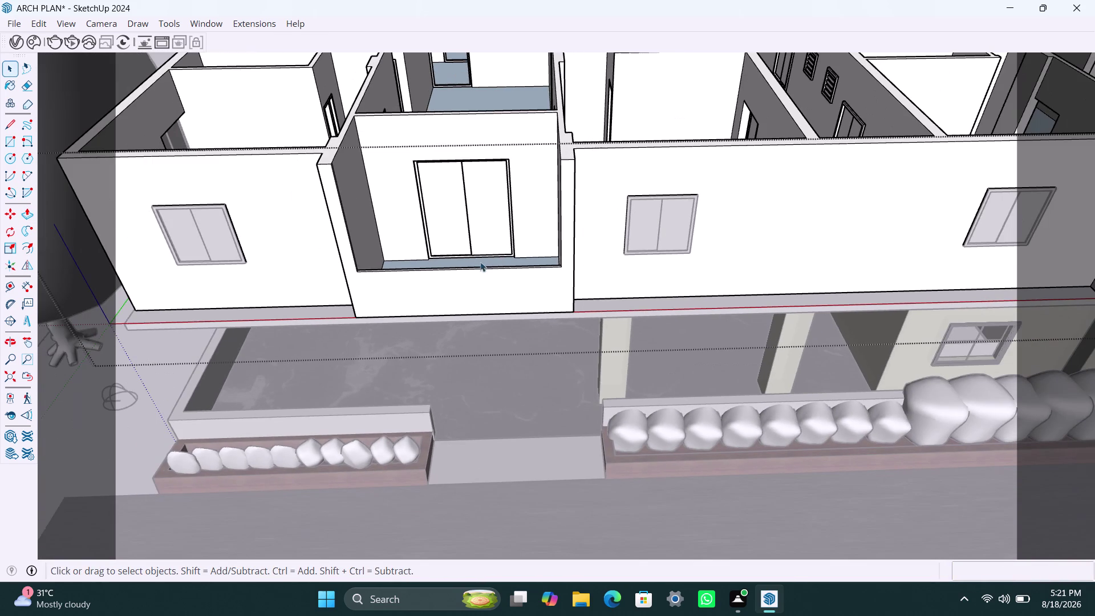
middle_drag(467, 270, 466, 361)
scroll(up, 3)
middle_drag(441, 348, 441, 400)
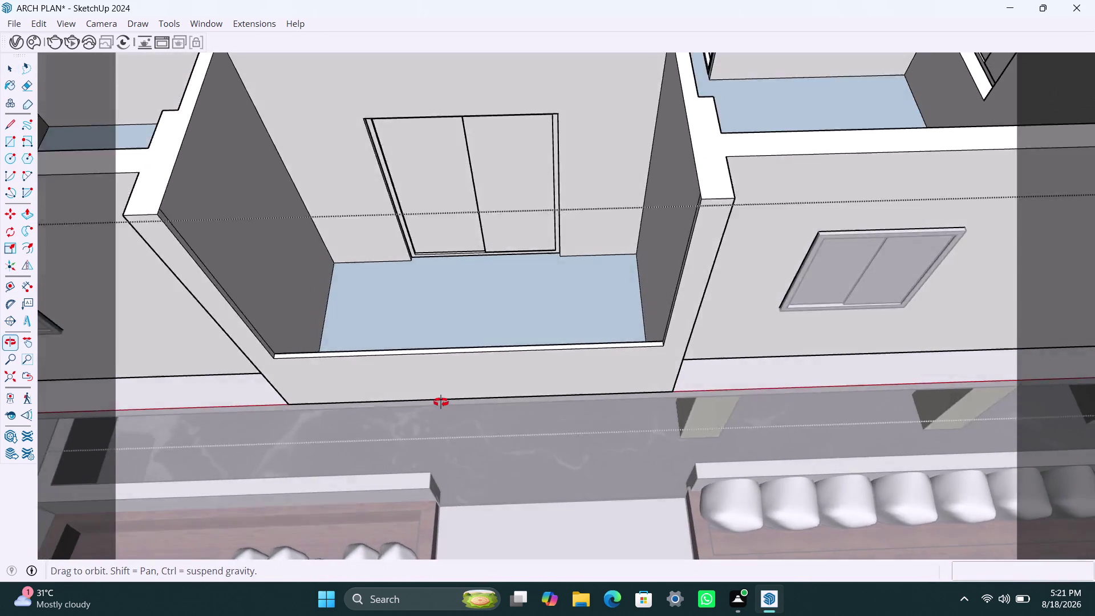
middle_drag(441, 399, 441, 402)
scroll(up, 3)
click(432, 387)
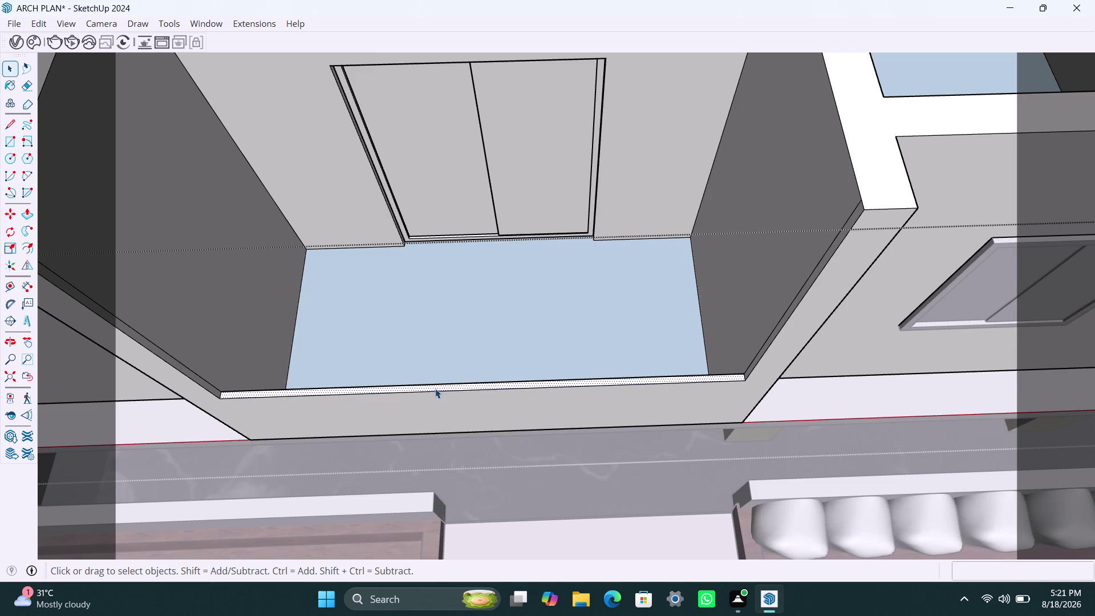
key(p)
click(436, 389)
text(1')
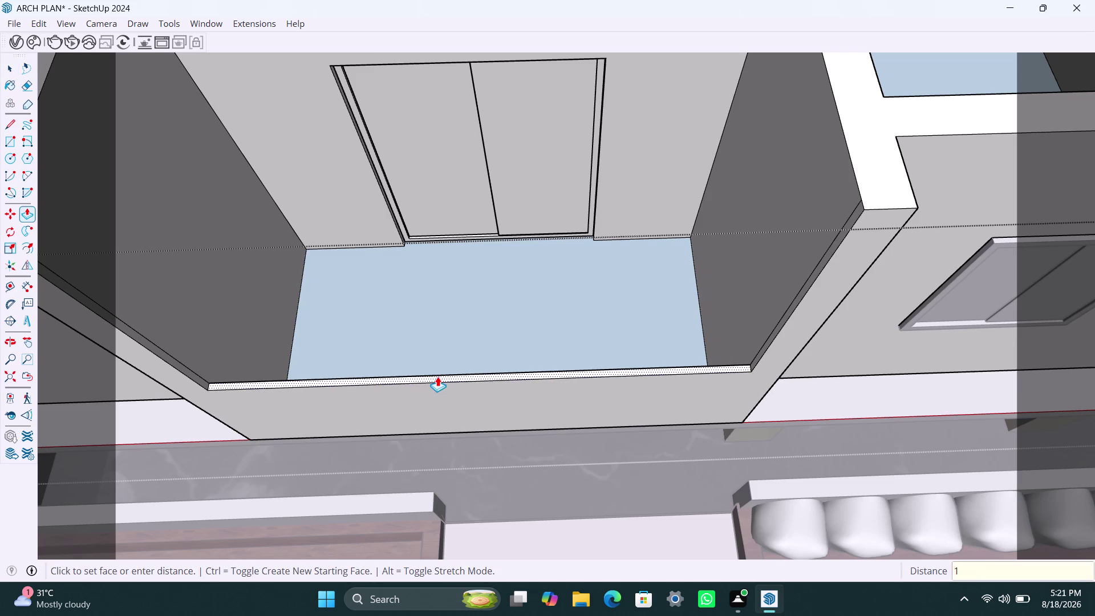
key(Return)
key(space)
Orbit around the house to overlook the whole floor plan from above.
scroll(down, 3)
middle_drag(487, 386, 486, 310)
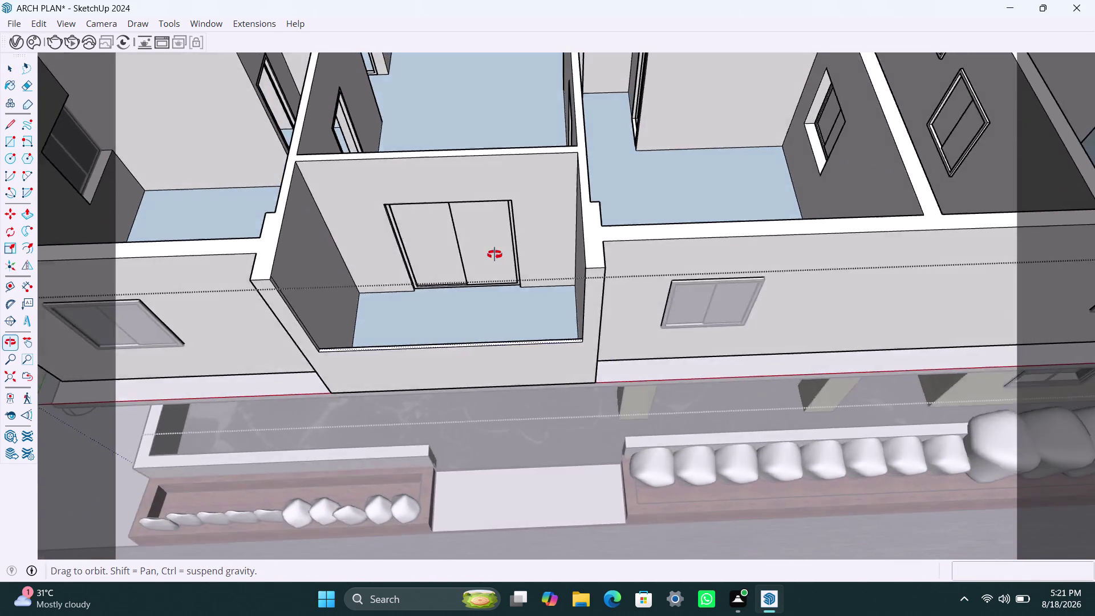
middle_drag(486, 310, 510, 125)
scroll(down, 3)
scroll(down, 3)
middle_drag(498, 234, 497, 247)
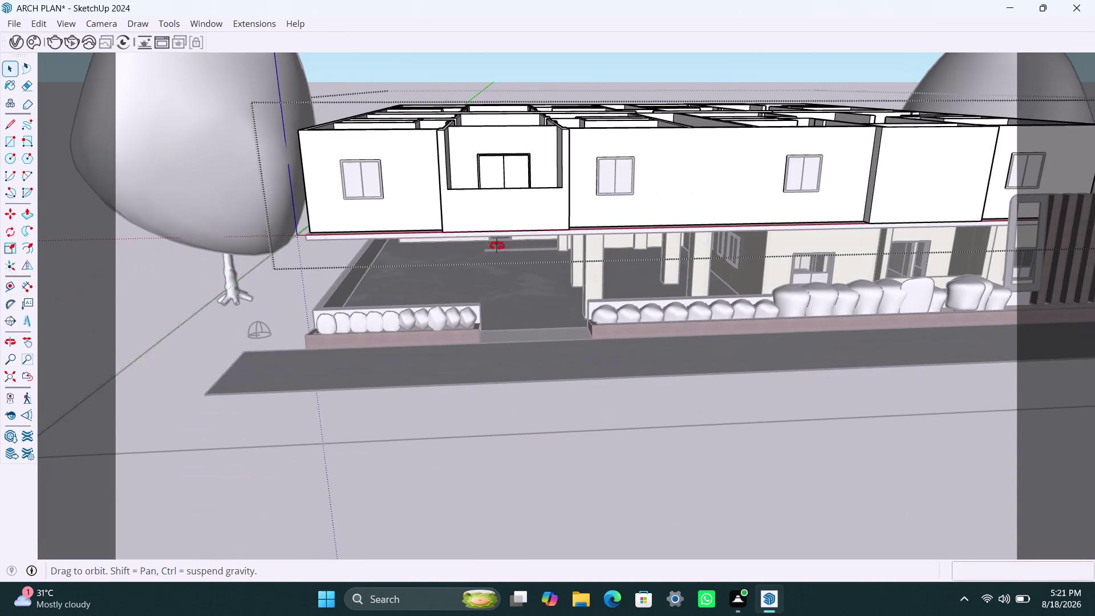
middle_drag(497, 247, 512, 324)
middle_drag(520, 319, 519, 340)
key(ctrl+z)
scroll(down, 3)
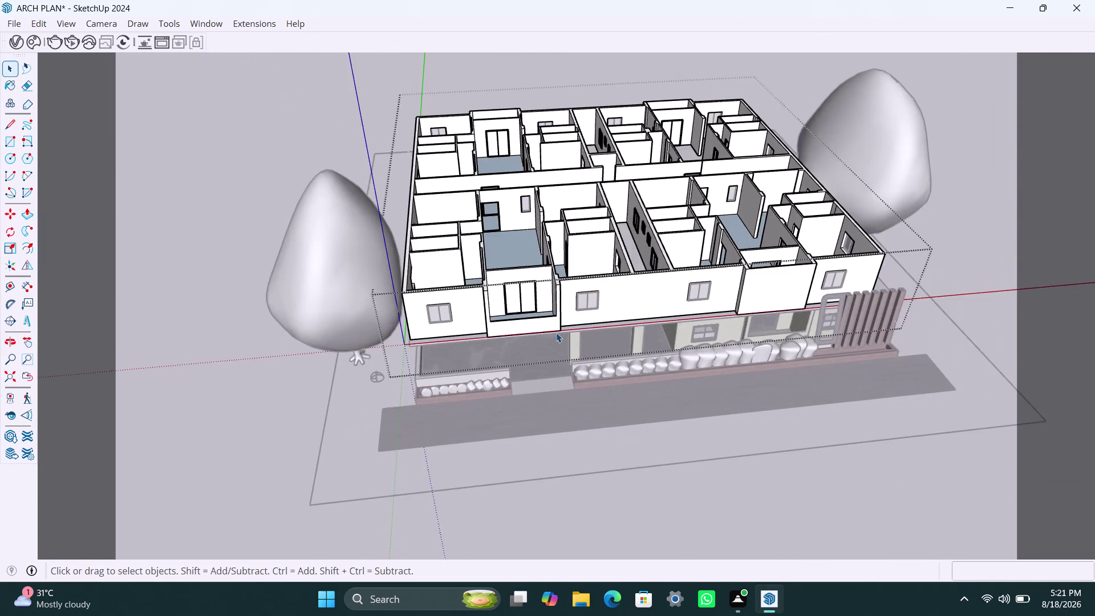
middle_drag(548, 330, 484, 192)
scroll(down, 3)
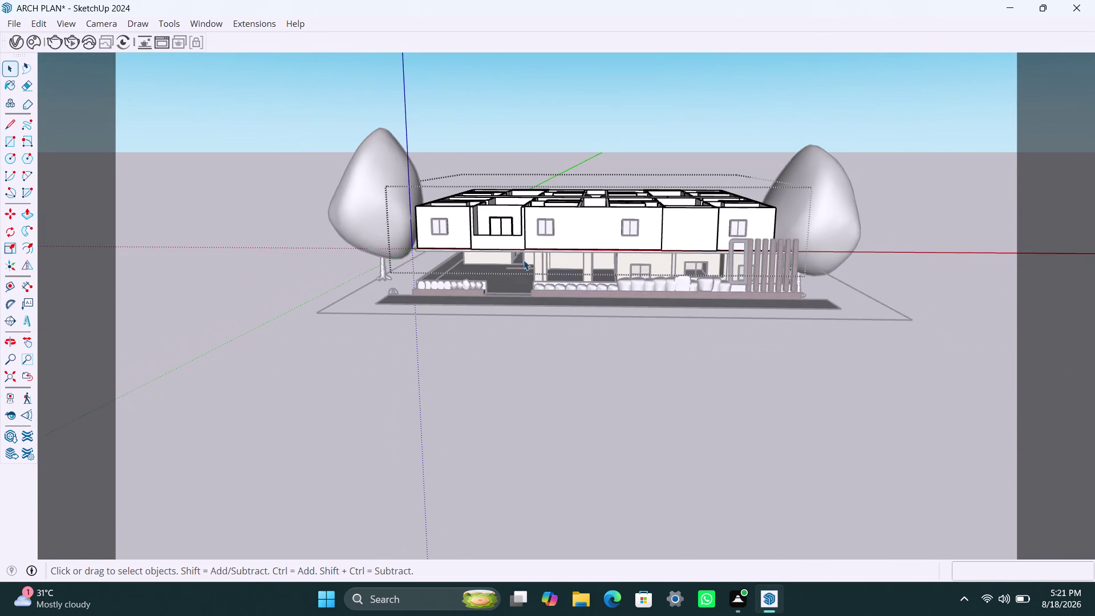
middle_drag(698, 257, 691, 363)
scroll(up, 3)
middle_drag(645, 285, 637, 410)
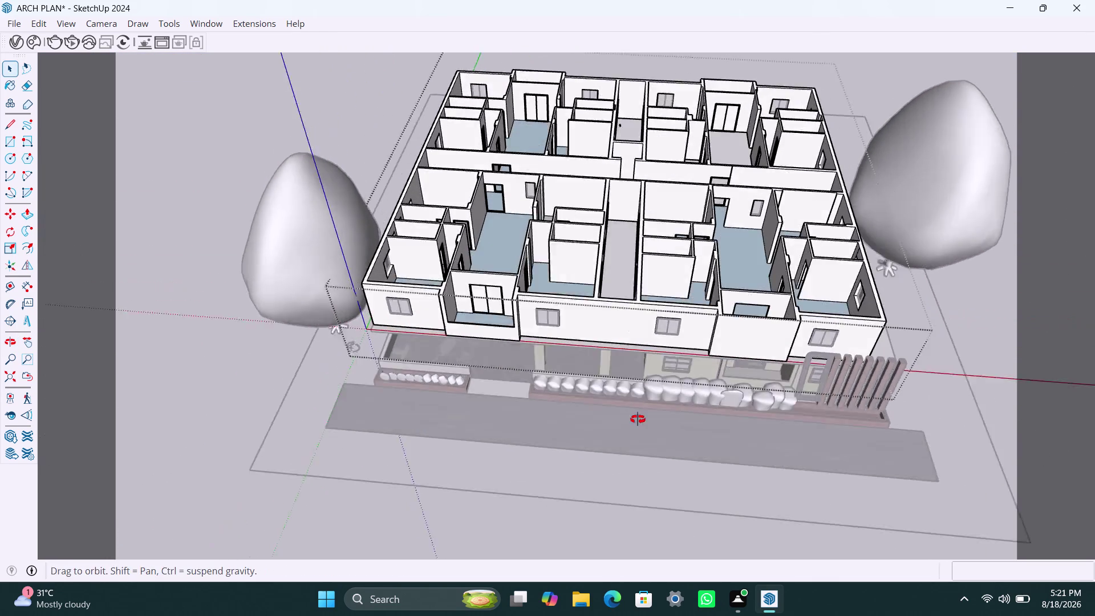
middle_drag(637, 410, 642, 422)
Zoom in close on the sliding-door balcony to inspect its new ledge.
scroll(up, 3)
middle_drag(801, 370, 740, 374)
scroll(up, 3)
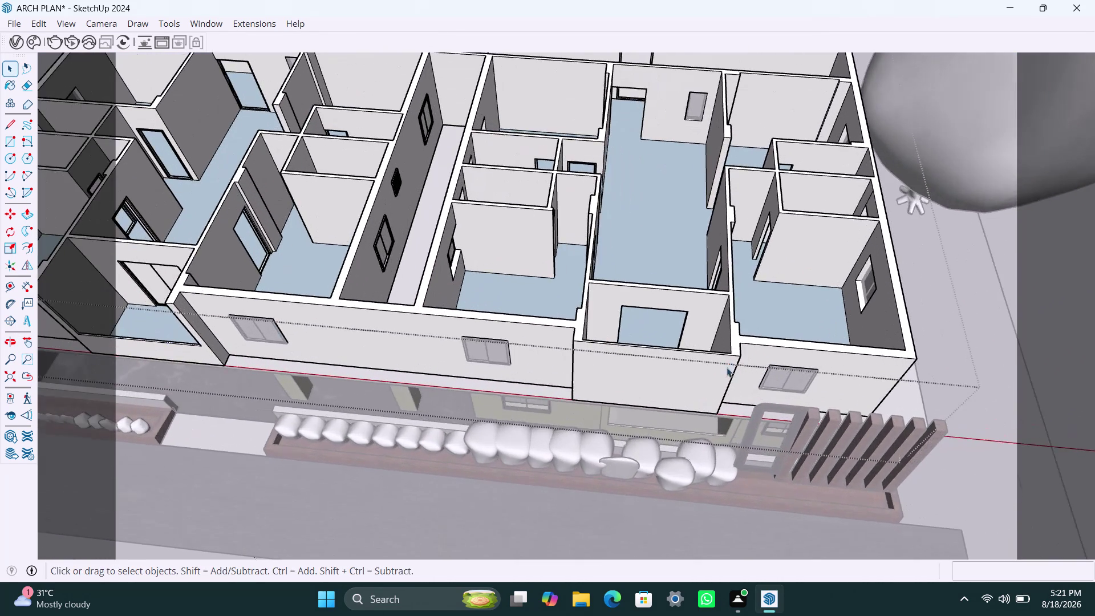
middle_drag(726, 367, 731, 395)
scroll(up, 3)
middle_drag(229, 331, 779, 308)
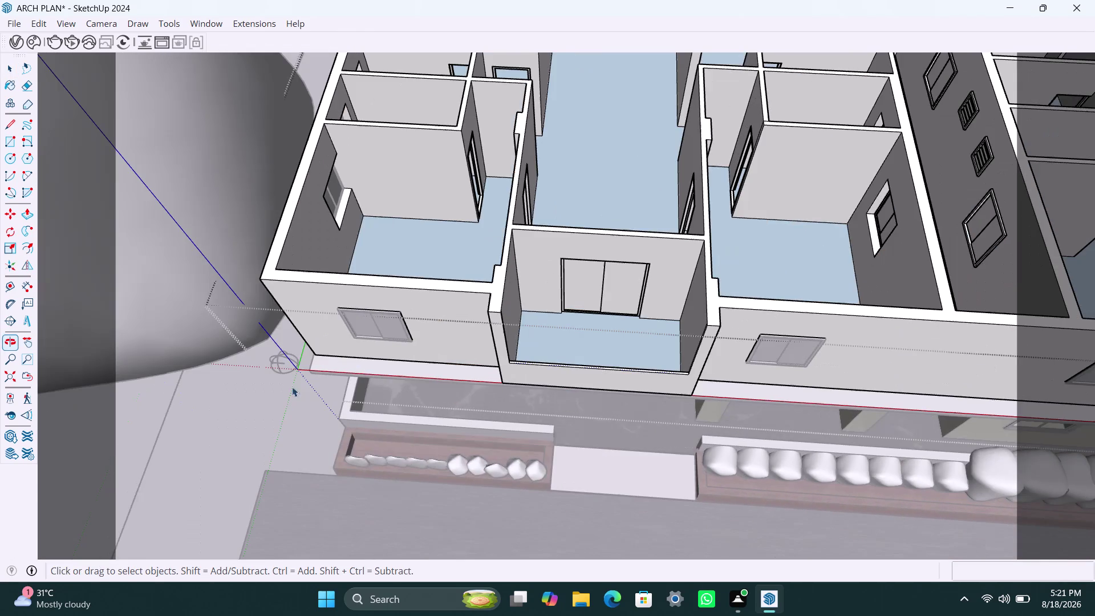
scroll(up, 3)
middle_drag(787, 376, 943, 398)
scroll(up, 3)
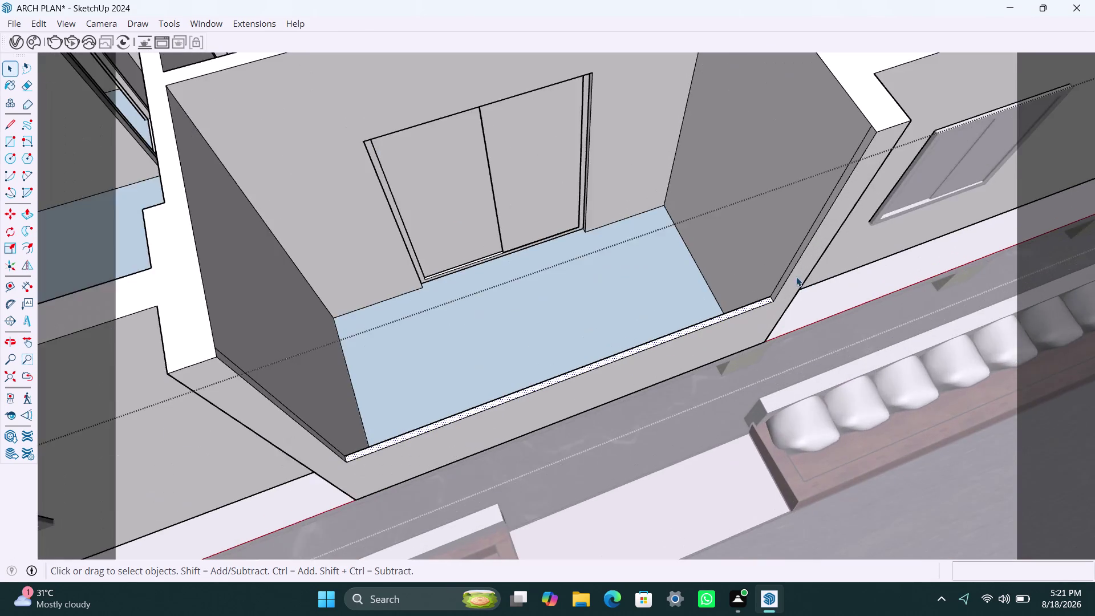
scroll(up, 3)
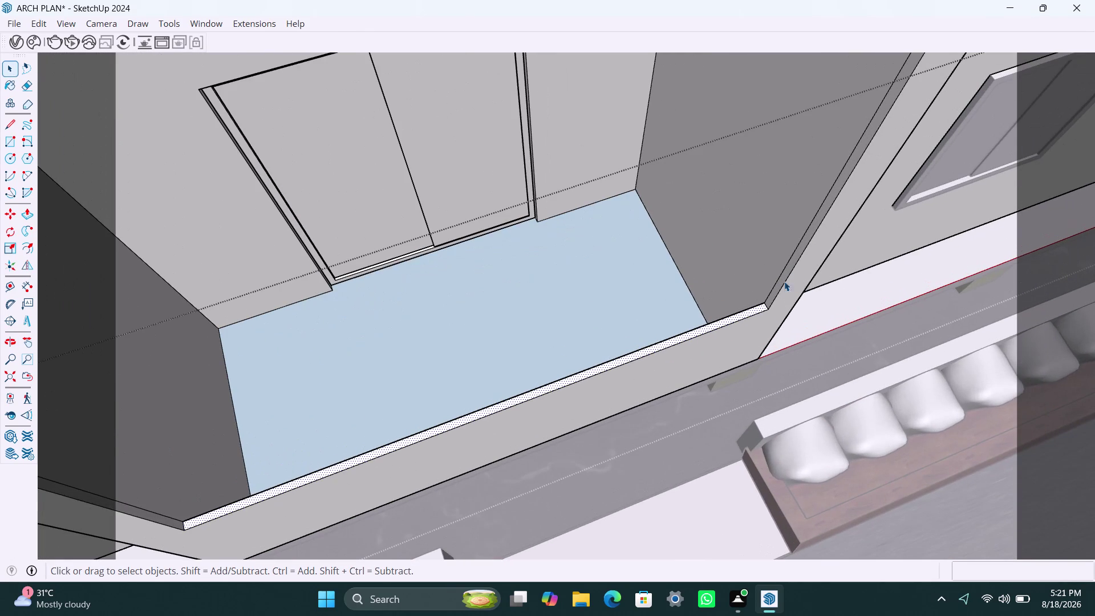
Delete two selected leftover elements around the sliding-door balcony ledge.
click(782, 274)
key(Delete)
scroll(down, 3)
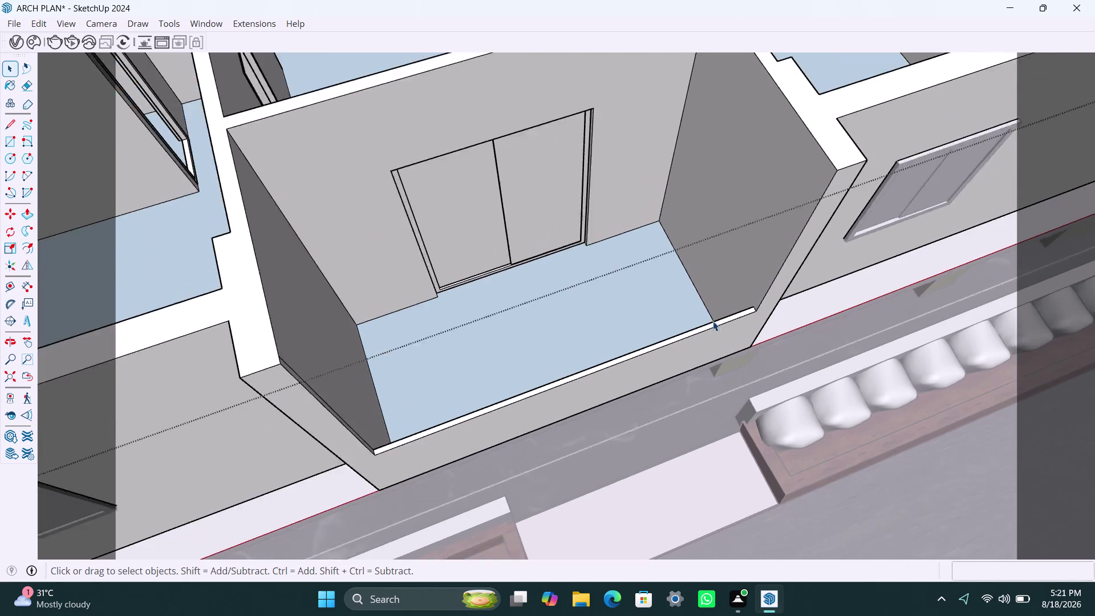
middle_drag(713, 317, 378, 345)
scroll(up, 3)
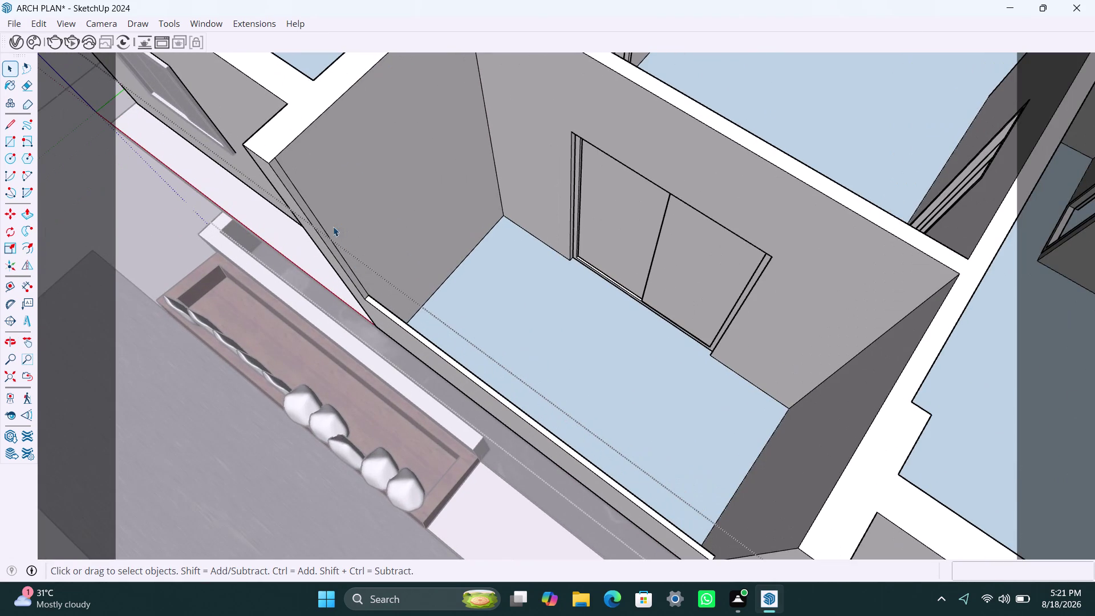
click(333, 242)
key(Delete)
scroll(down, 3)
scroll(down, 3)
Save the model and zoom in on the circle-floored front balcony.
middle_drag(463, 285, 640, 356)
scroll(down, 3)
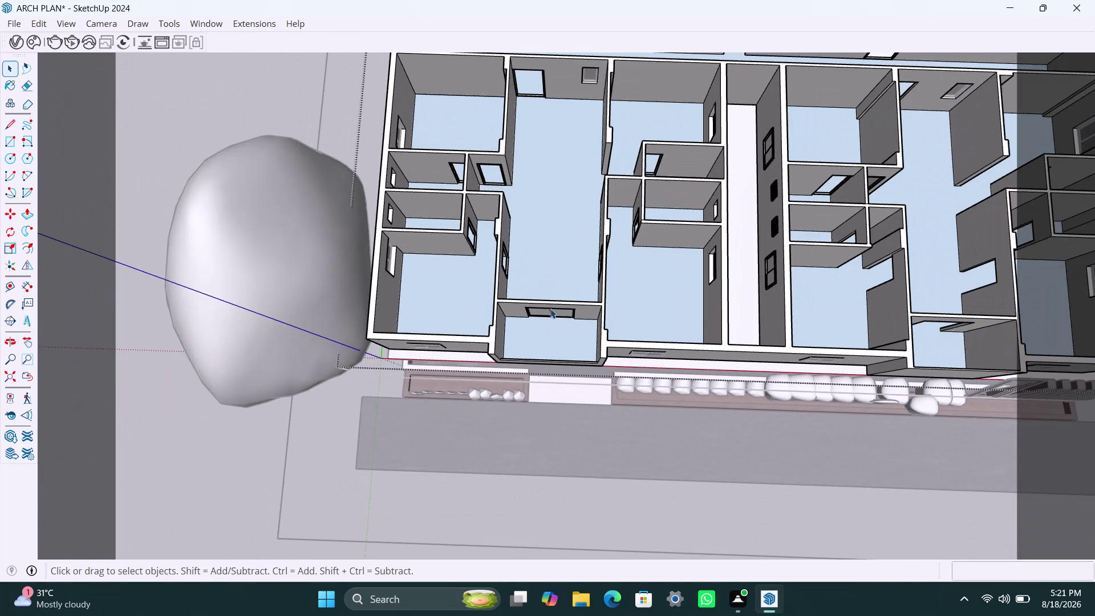
middle_drag(548, 308, 381, 289)
key(ctrl+s)
scroll(down, 3)
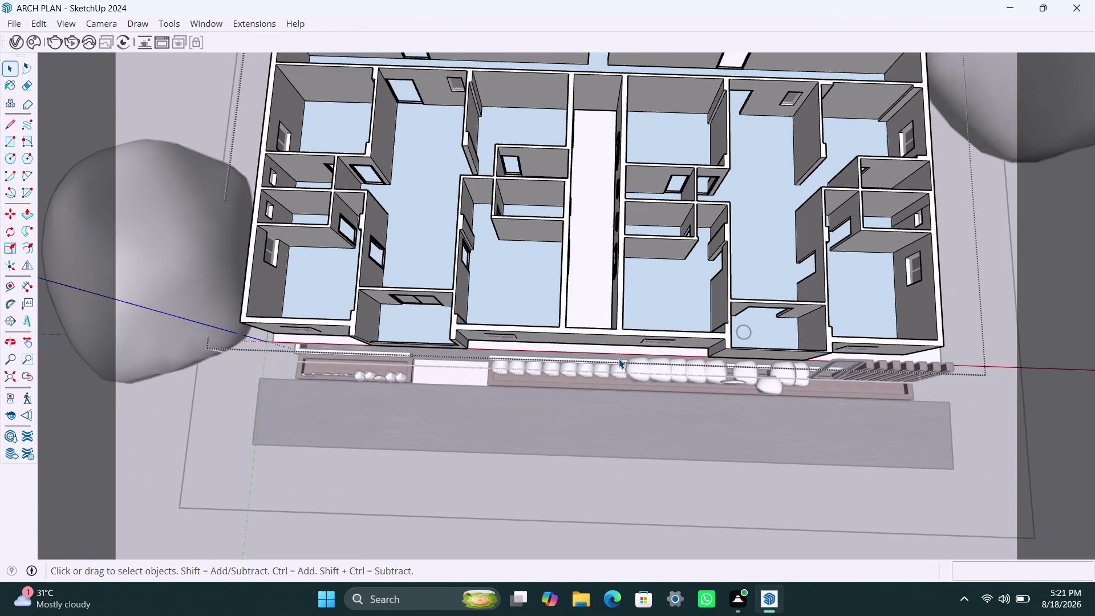
middle_drag(632, 386, 496, 395)
scroll(up, 3)
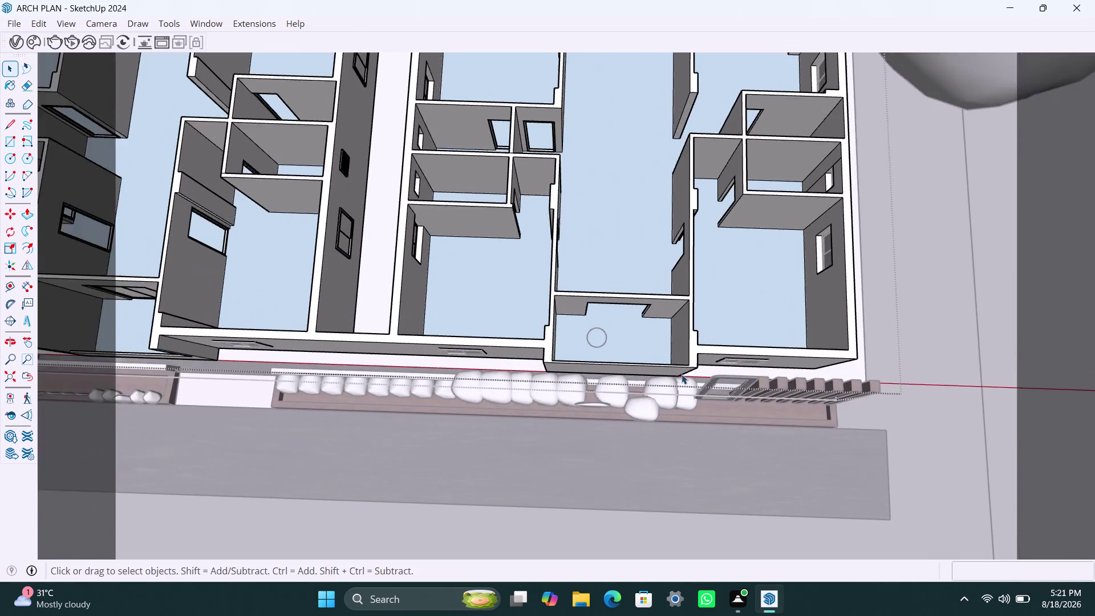
scroll(up, 3)
scroll(up, 3)
Draw a line just inside the balcony's front floor edge to split off a strip.
click(707, 351)
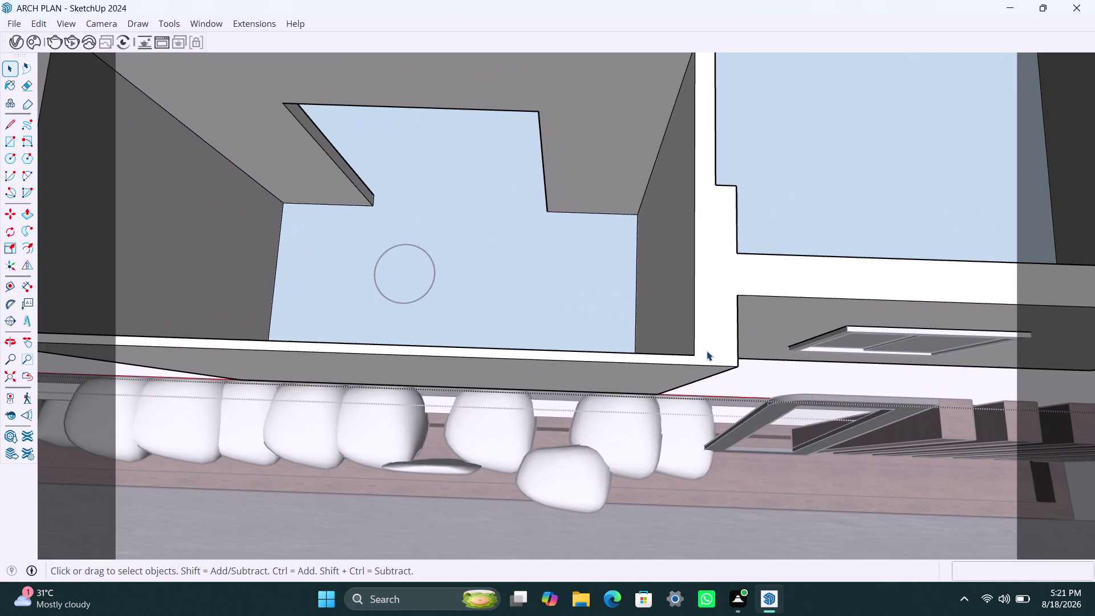
key(l)
click(693, 357)
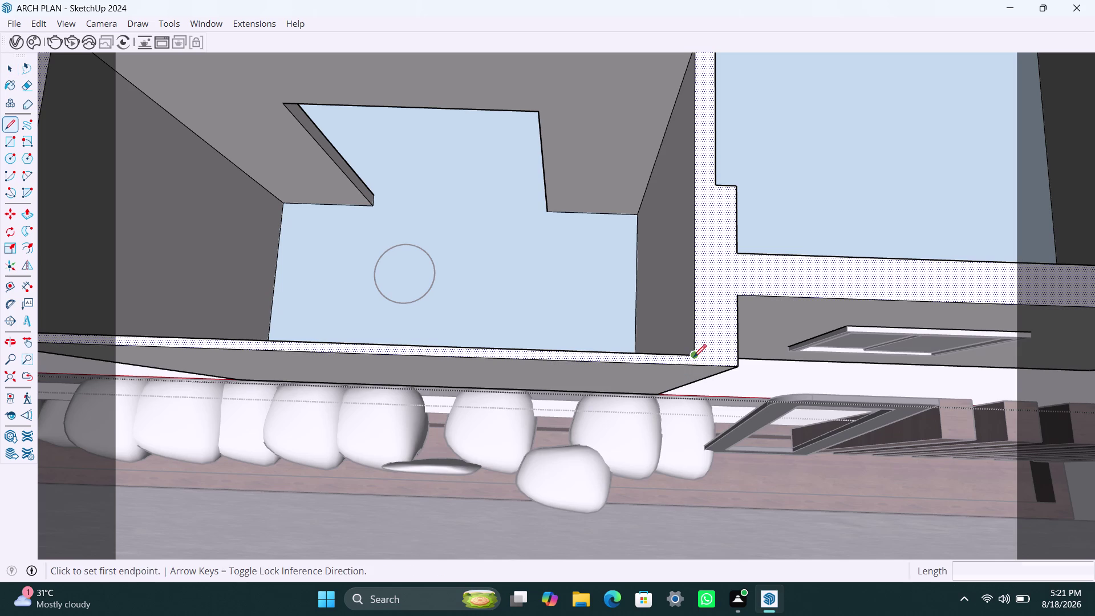
click(693, 365)
scroll(down, 3)
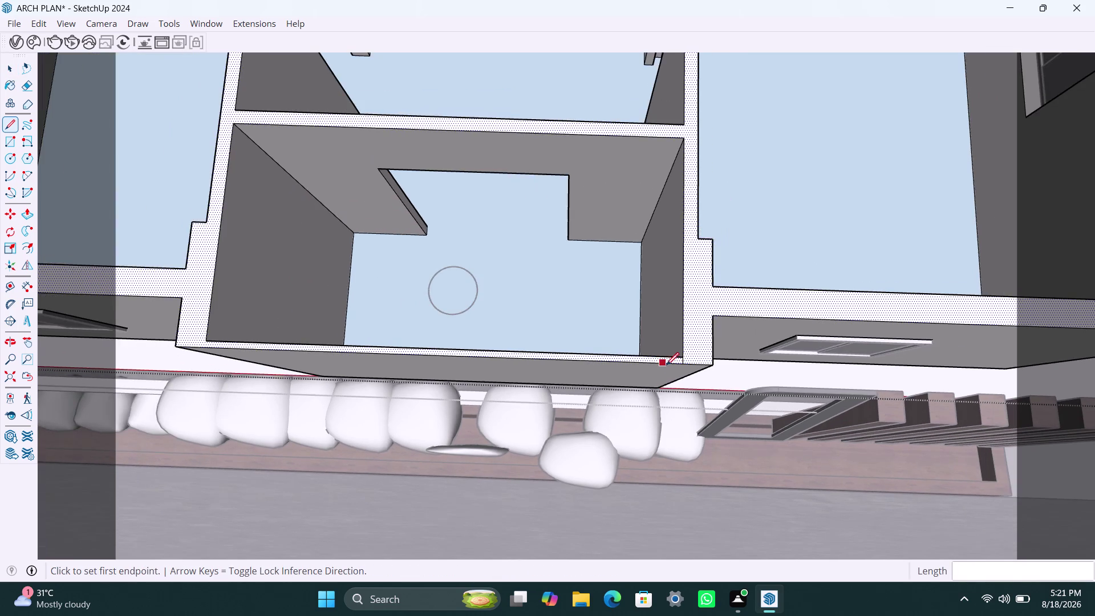
middle_drag(667, 365, 786, 370)
scroll(up, 3)
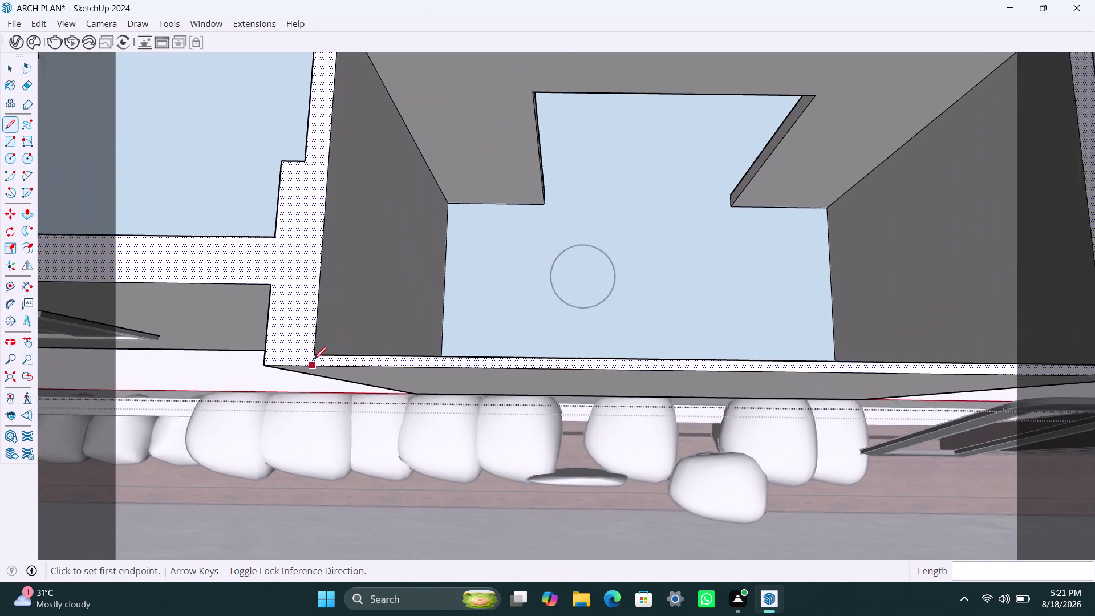
click(316, 355)
click(314, 366)
key(space)
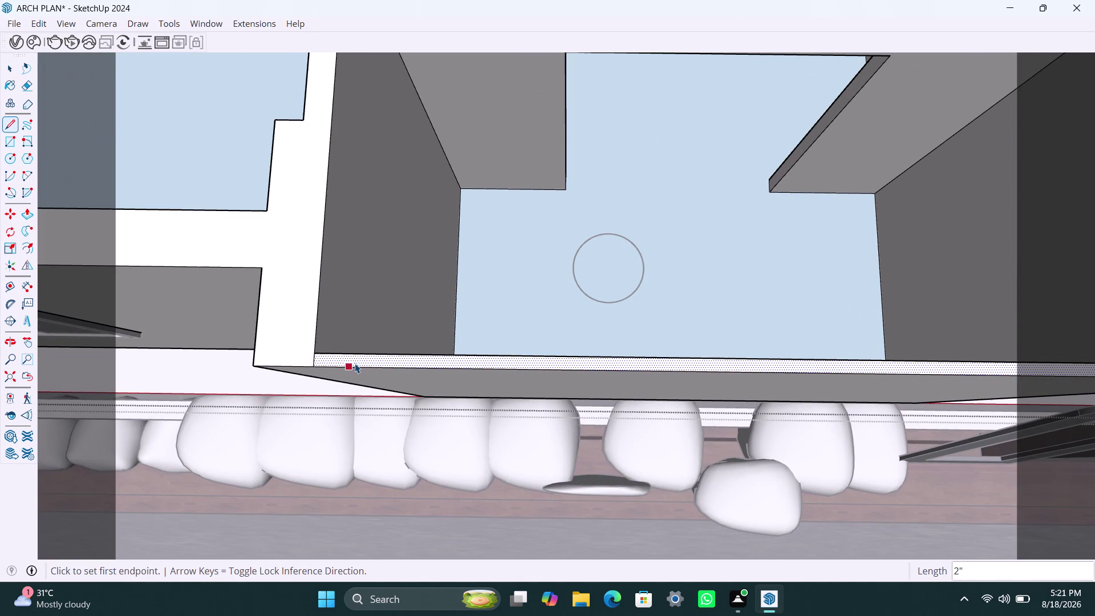
Push/pull the front-edge strip up 7' into a ledge.
key(p)
click(355, 360)
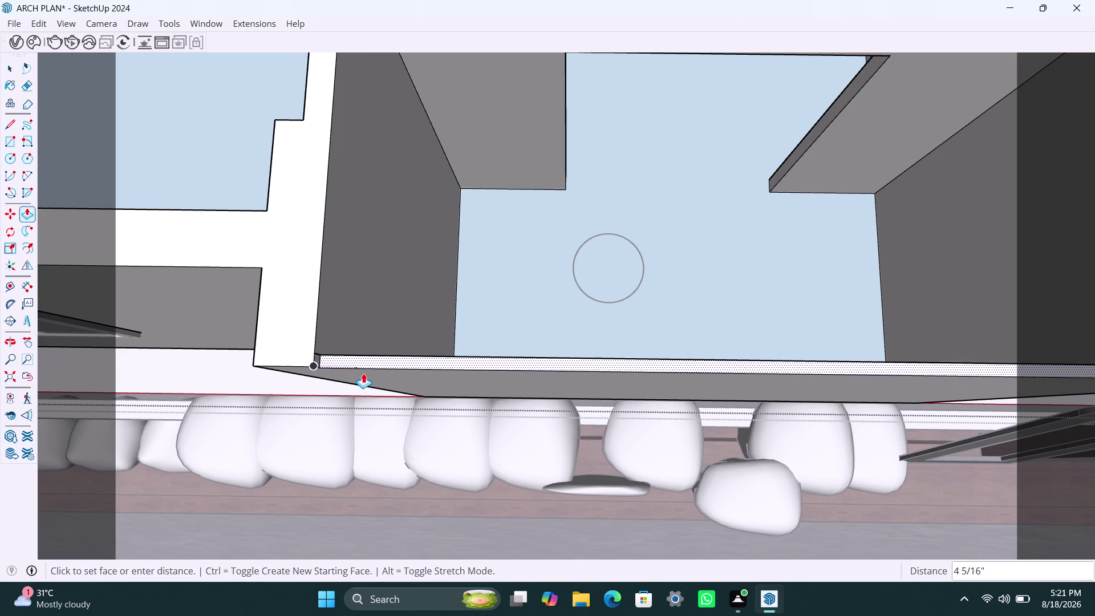
key(6)
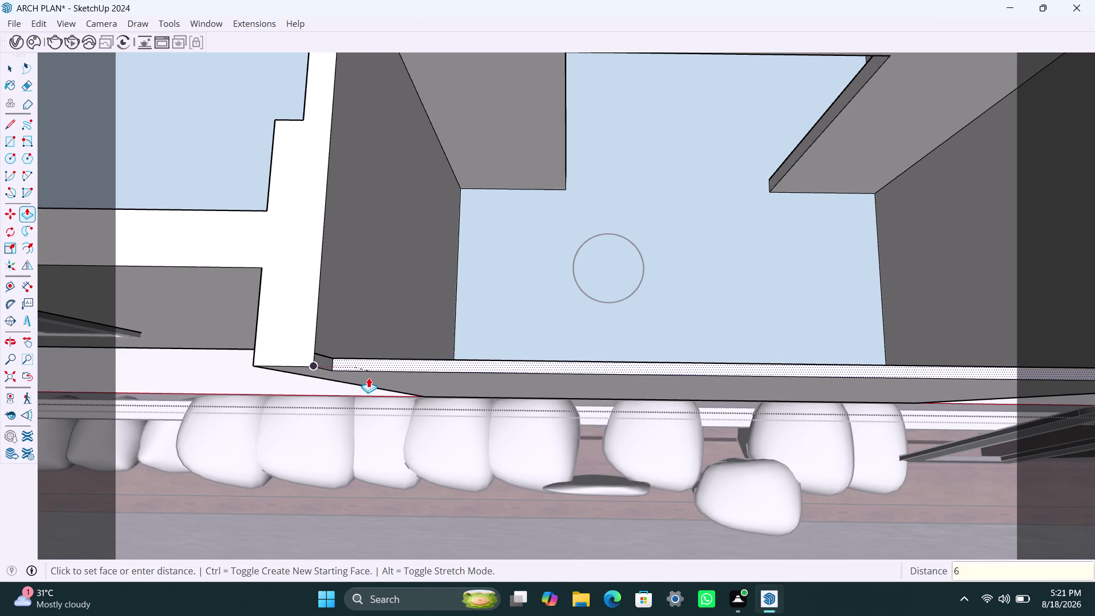
key(BackSpace)
text(7')
key(Return)
key(space)
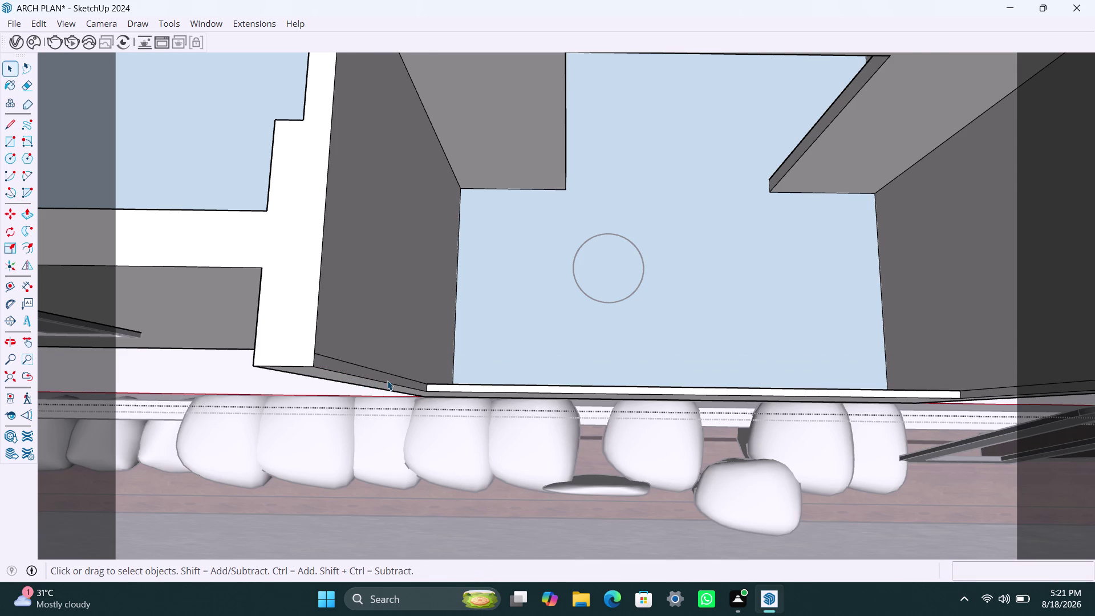
Delete leftover faces beside the new ledge and orbit to inspect it.
scroll(up, 3)
click(378, 370)
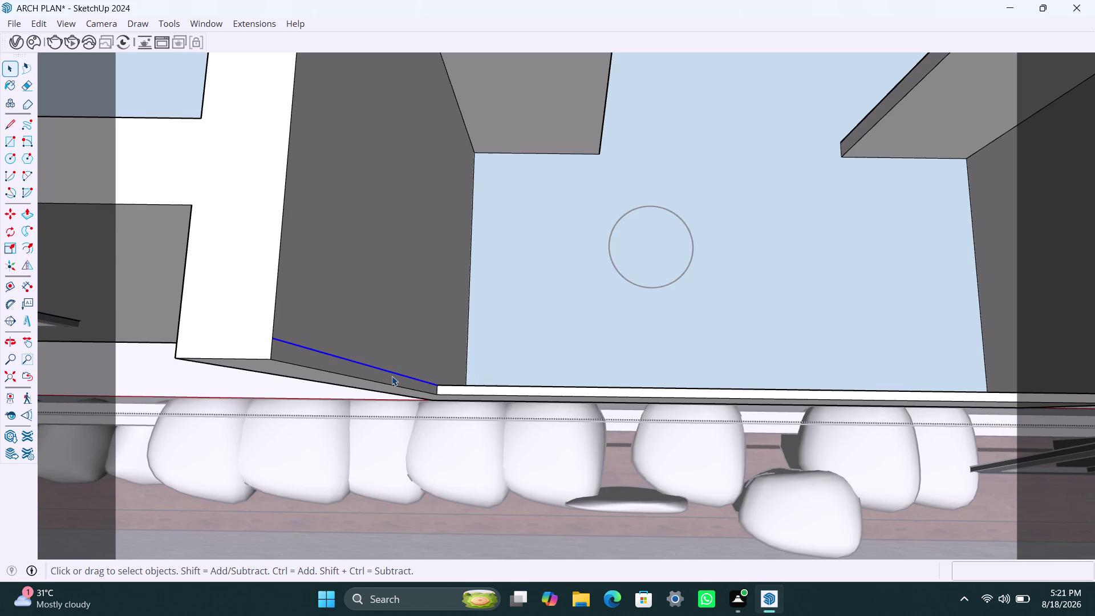
key(Delete)
scroll(down, 3)
middle_drag(431, 408, 373, 407)
scroll(up, 3)
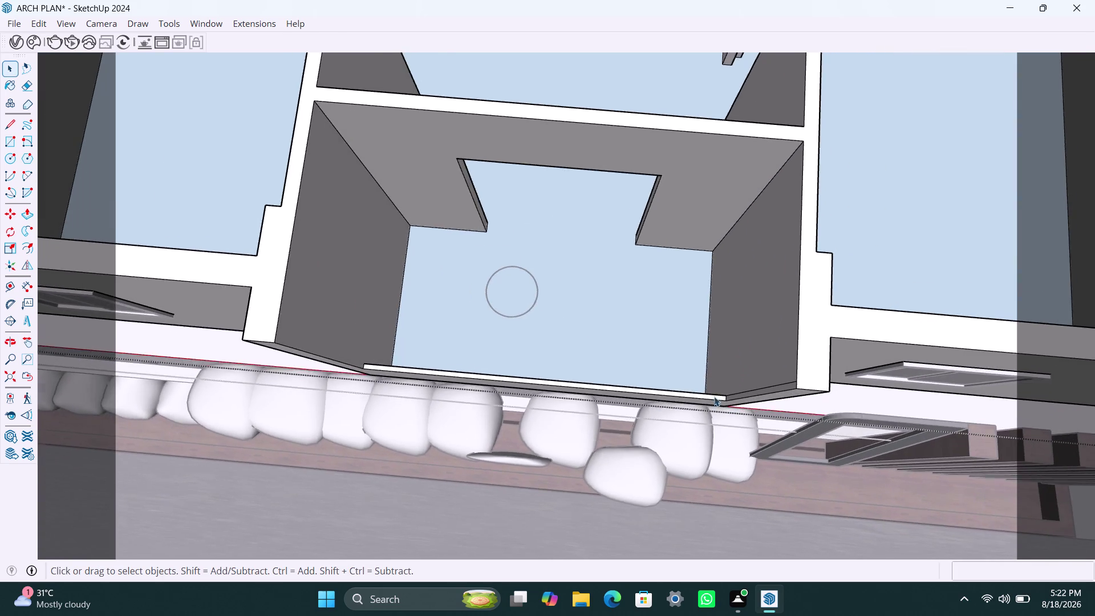
scroll(up, 3)
click(796, 377)
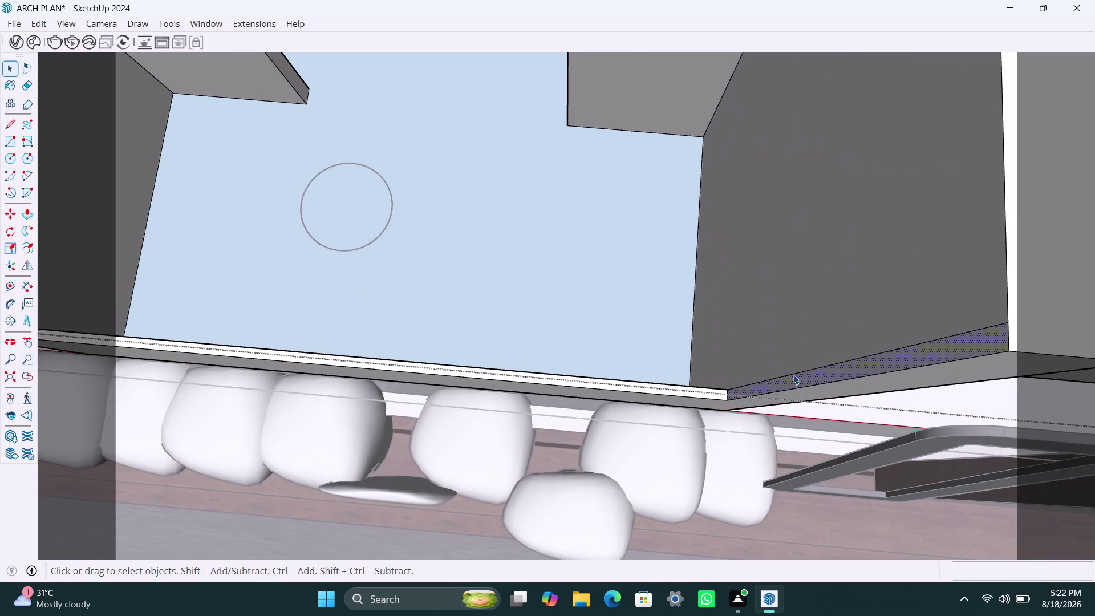
click(792, 374)
key(Delete)
scroll(down, 3)
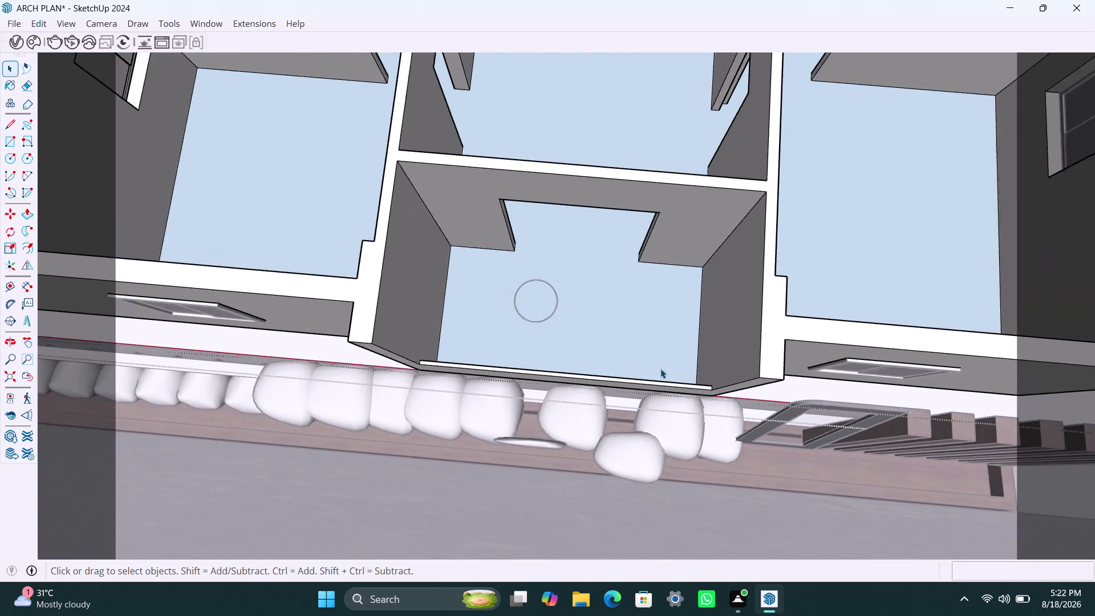
scroll(down, 3)
middle_drag(696, 360, 332, 374)
Orbit into the rooms behind the balcony toward the inner partition walls.
scroll(up, 3)
middle_drag(611, 367, 610, 367)
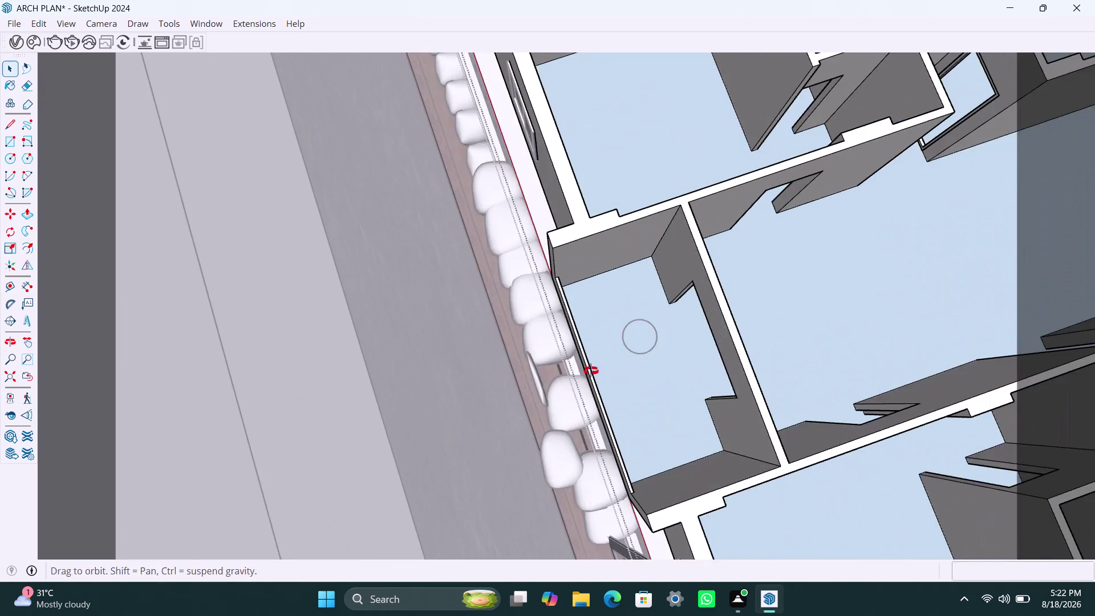
middle_drag(611, 367, 363, 356)
scroll(up, 3)
middle_drag(697, 467, 526, 343)
middle_drag(605, 406, 601, 406)
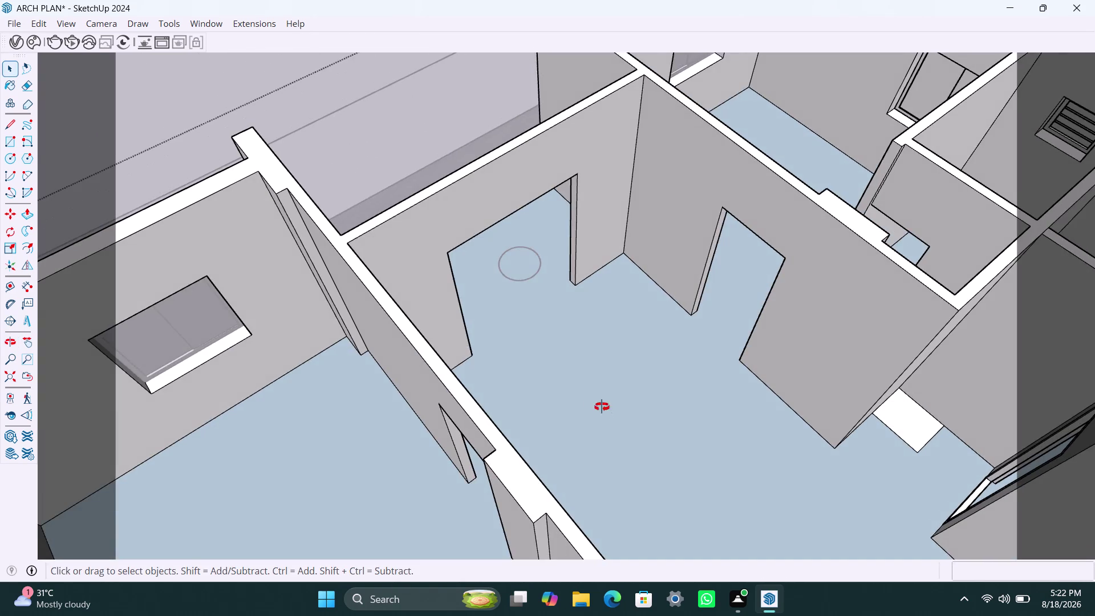
middle_drag(602, 407, 417, 392)
scroll(down, 3)
scroll(down, 3)
middle_drag(387, 333, 354, 333)
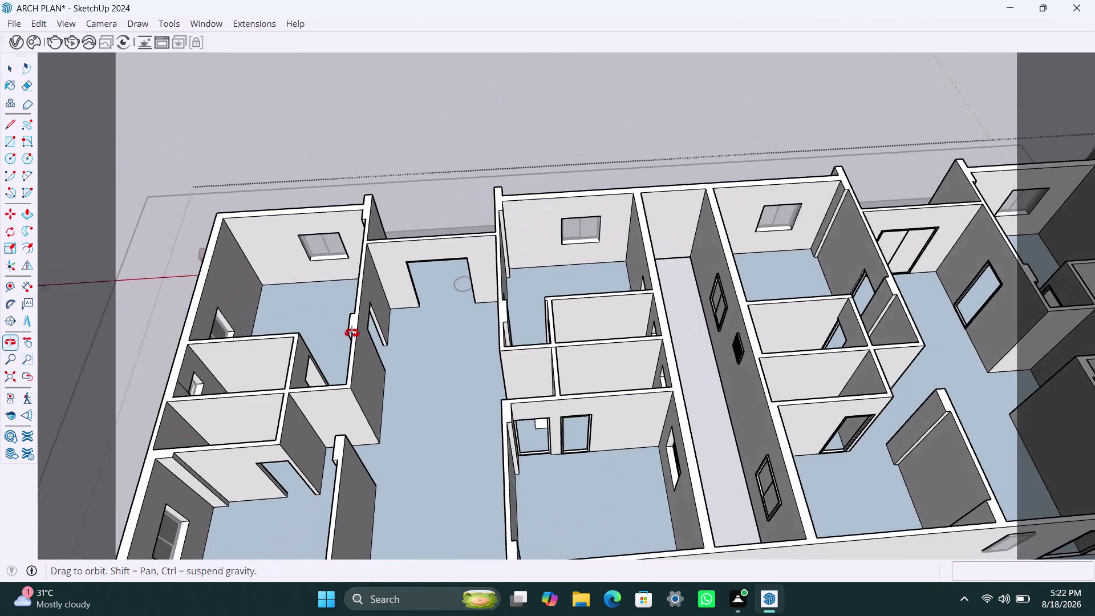
middle_drag(354, 333, 326, 330)
middle_drag(389, 364, 588, 352)
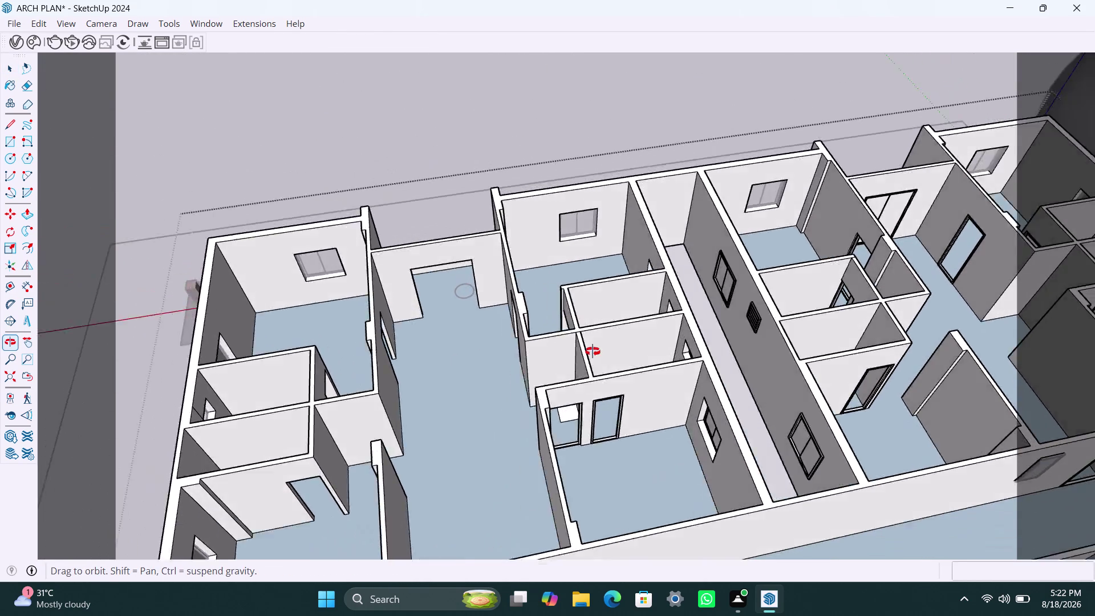
middle_drag(588, 351, 817, 340)
Zoom in and line up the view on the short partition wall's opening.
scroll(up, 3)
middle_drag(650, 335, 778, 376)
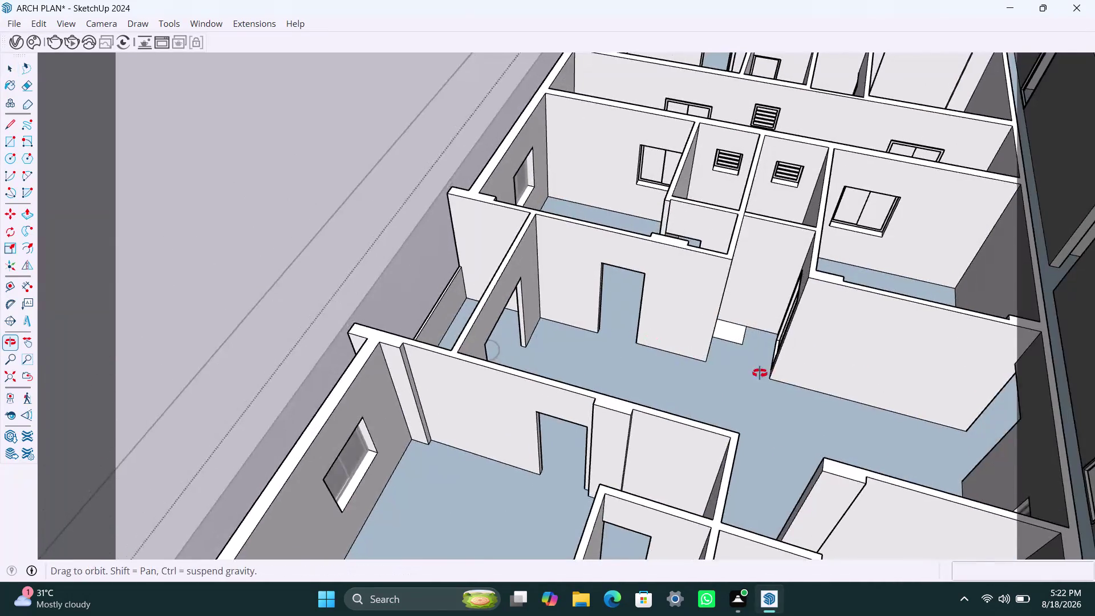
middle_drag(778, 376, 790, 378)
middle_drag(736, 289, 717, 360)
scroll(up, 3)
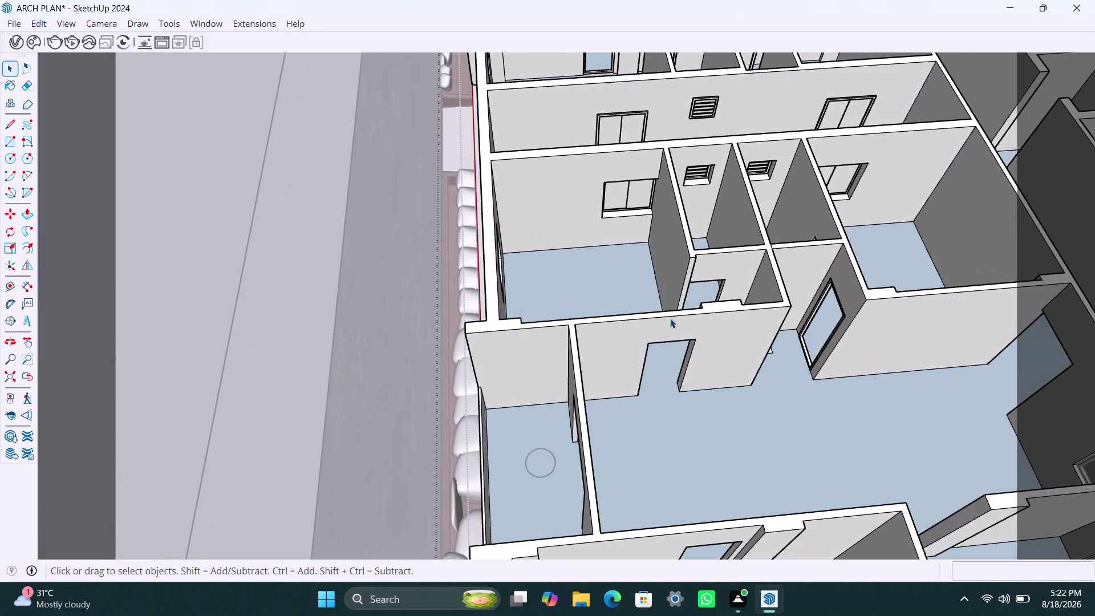
middle_drag(670, 318, 654, 372)
scroll(up, 3)
scroll(up, 3)
middle_drag(689, 327, 651, 336)
middle_drag(662, 345, 642, 420)
scroll(down, 3)
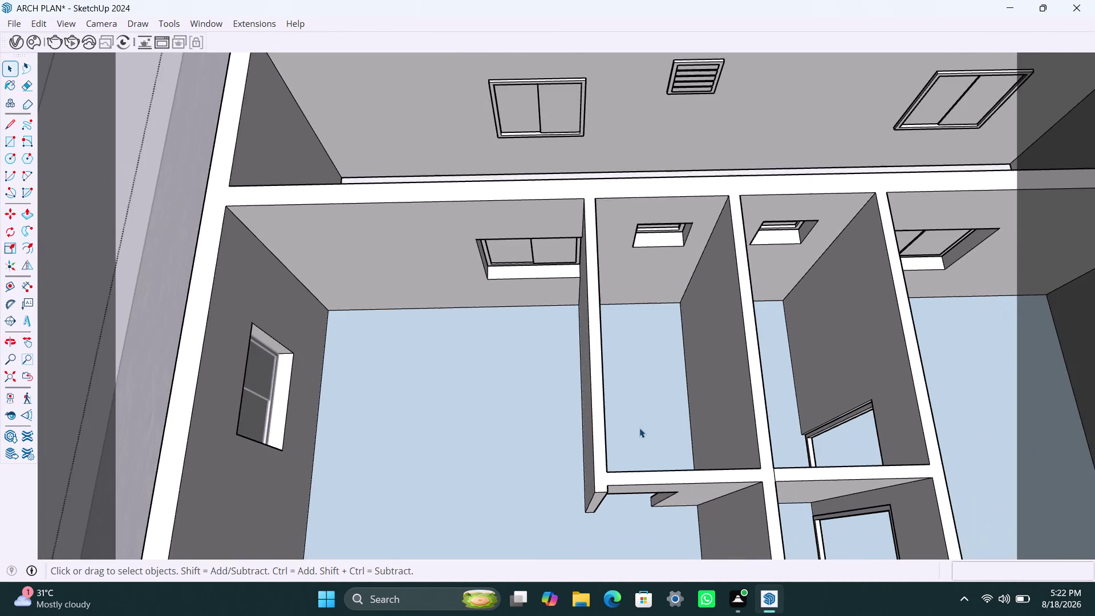
middle_drag(640, 428, 633, 418)
scroll(up, 3)
middle_drag(612, 492, 592, 464)
scroll(up, 3)
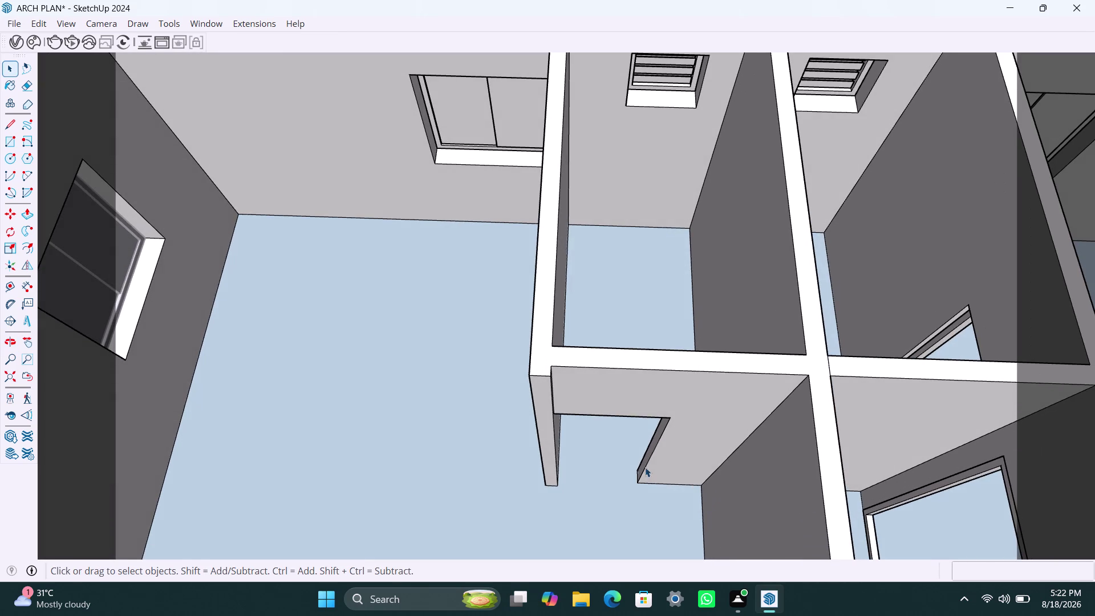
Draw a rectangle across the partition-wall opening and select its face.
key(r)
click(667, 420)
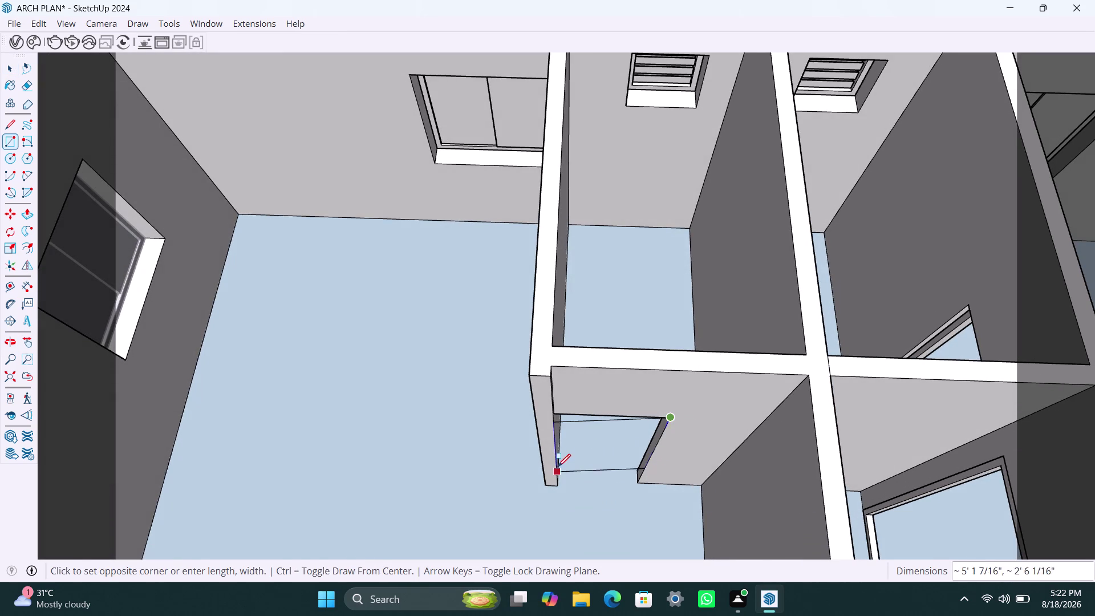
key(Escape)
scroll(up, 3)
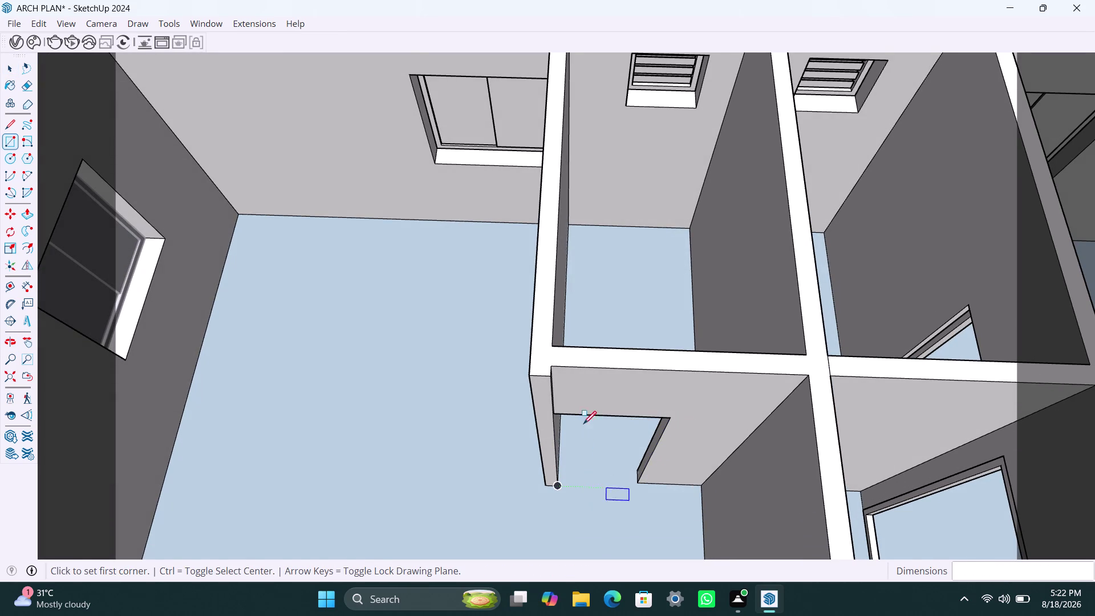
scroll(up, 3)
click(544, 410)
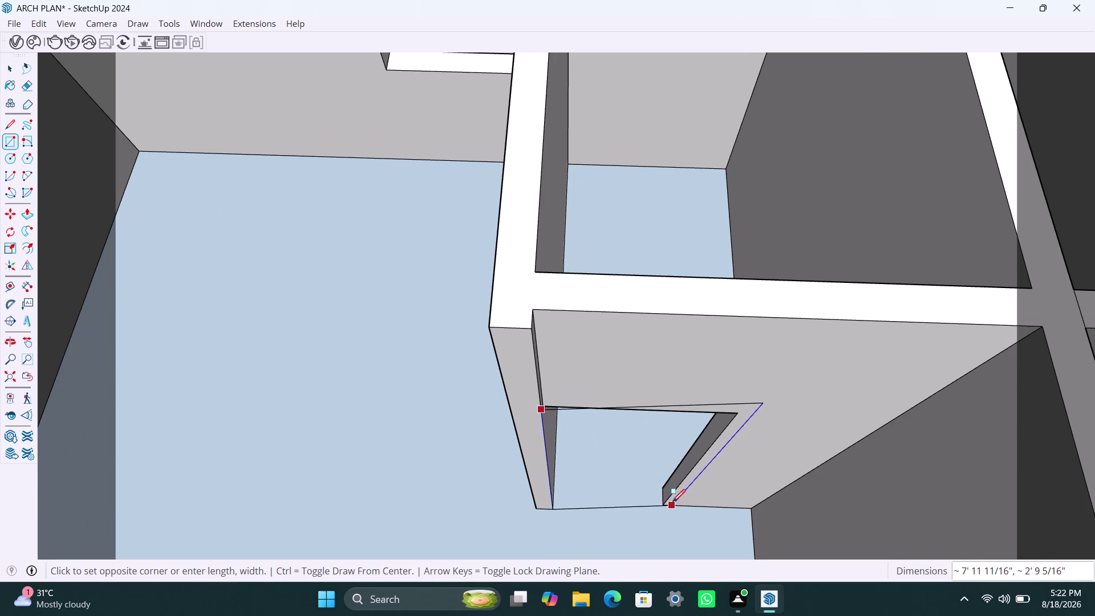
key(Escape)
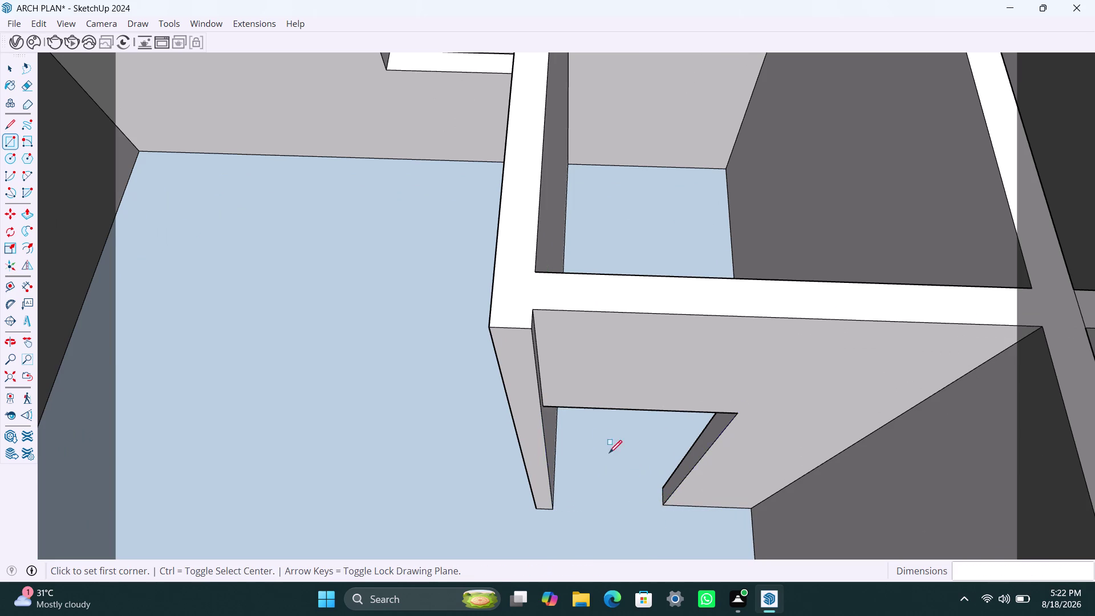
scroll(up, 3)
click(536, 399)
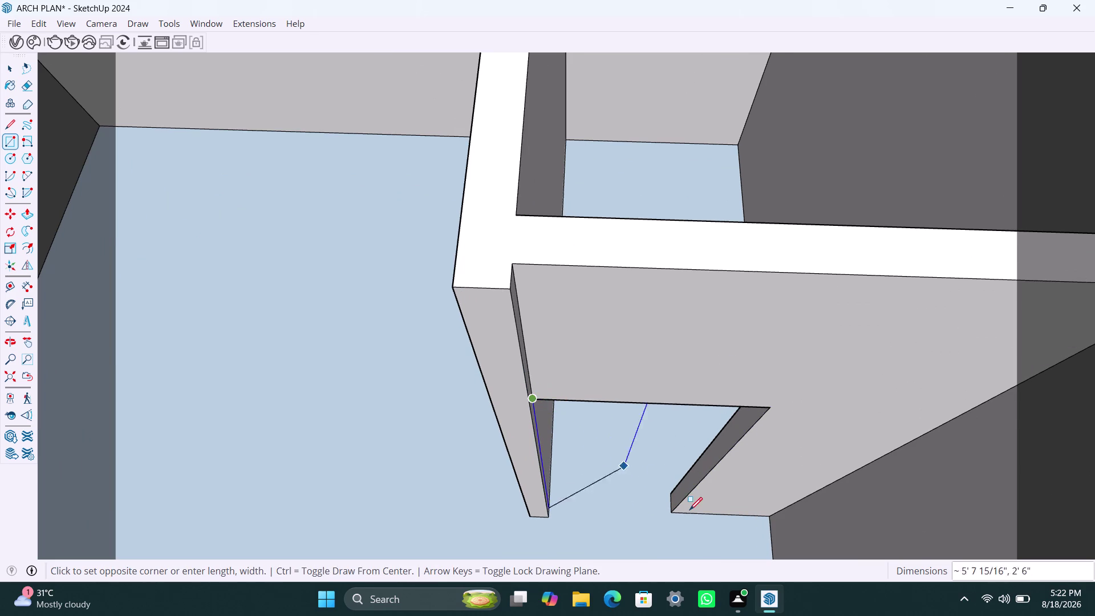
click(675, 511)
key(space)
double_click(672, 476)
right_click(671, 475)
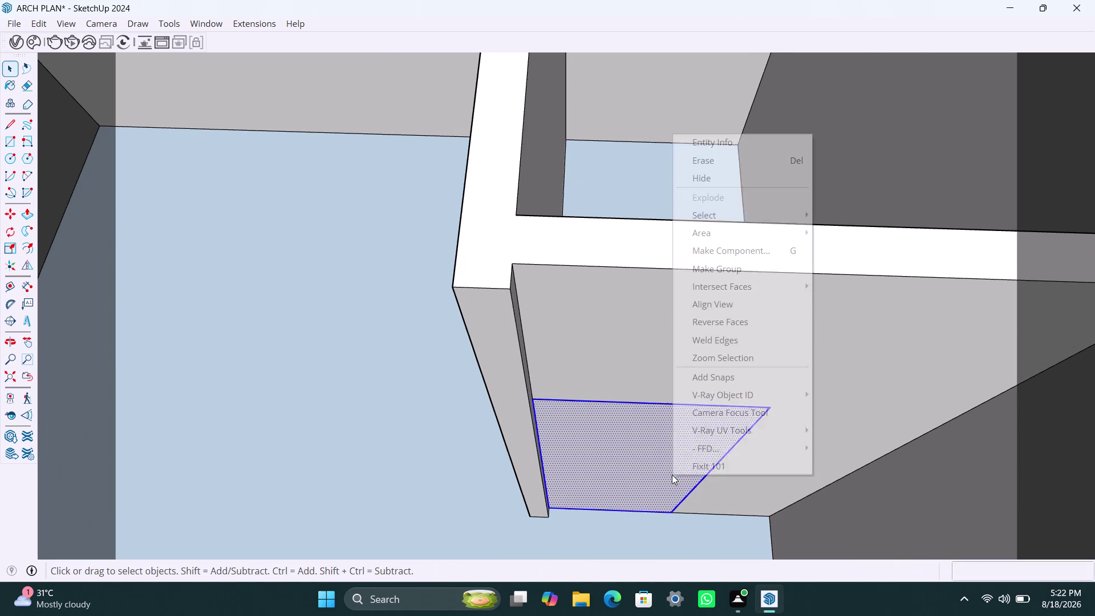
click(727, 274)
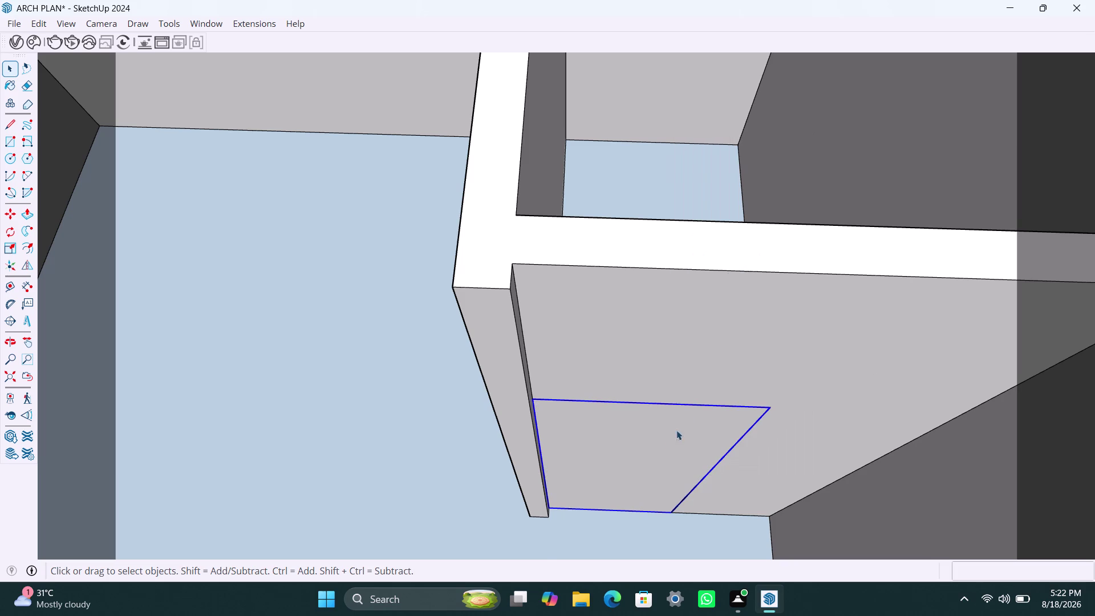
triple_click(668, 442)
Offset the rectangle's outline by 2" to form the frame ring.
key(f)
click(623, 434)
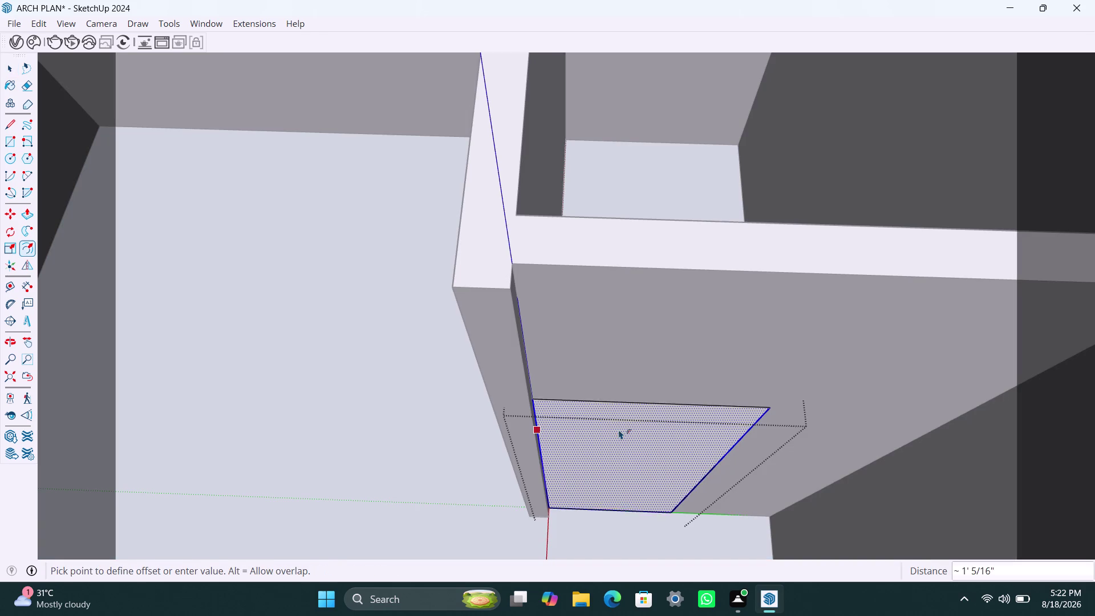
text(2")
key(Return)
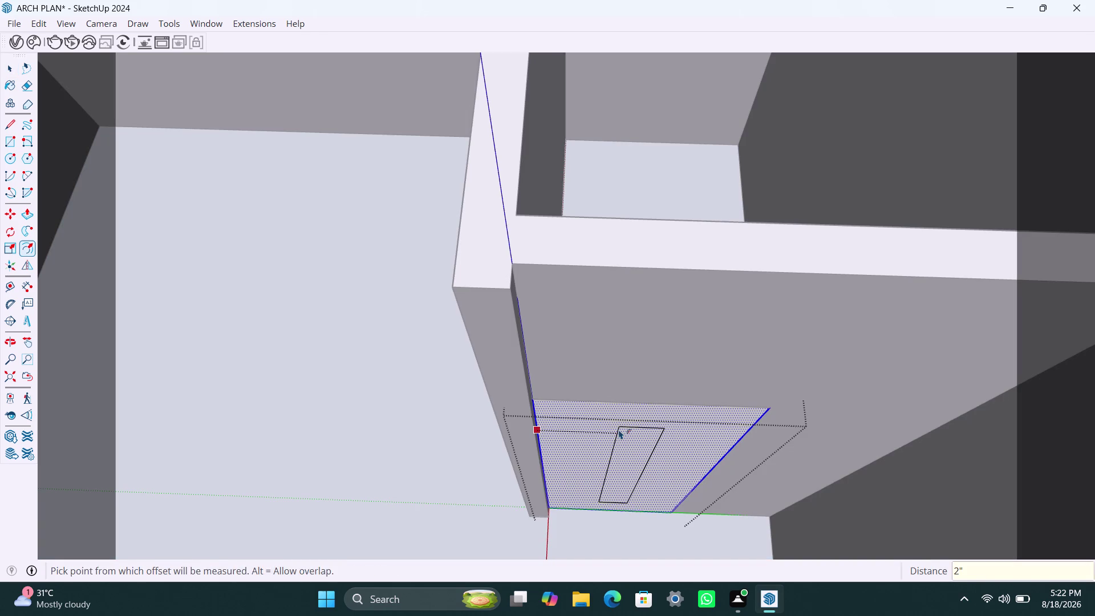
key(space)
click(619, 429)
key(Delete)
scroll(up, 3)
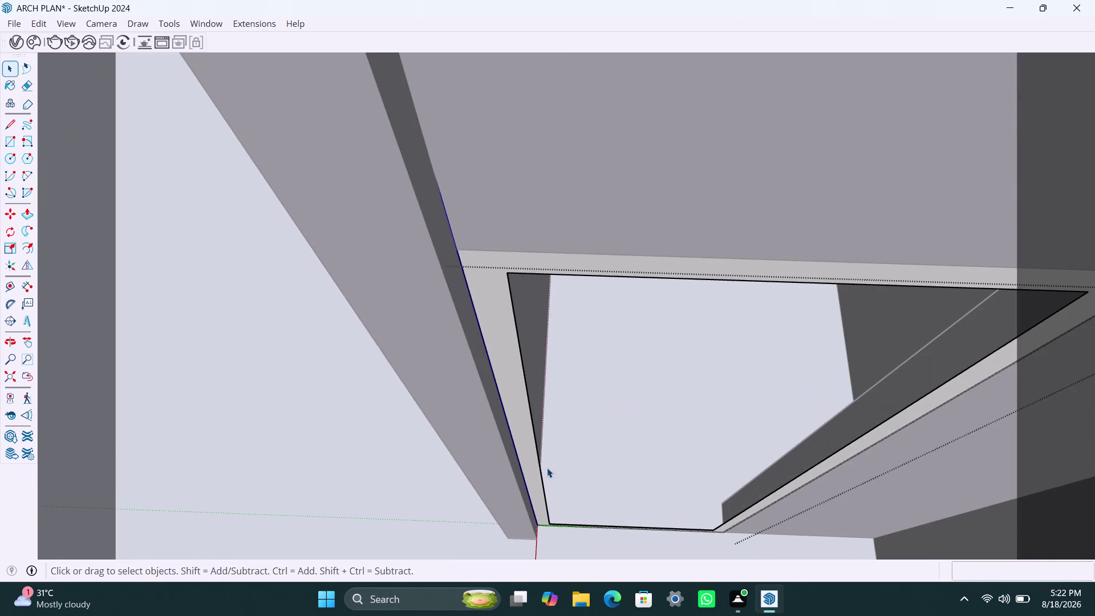
Push/pull the frame ring out 2.5" and clear the selection.
click(538, 467)
click(535, 475)
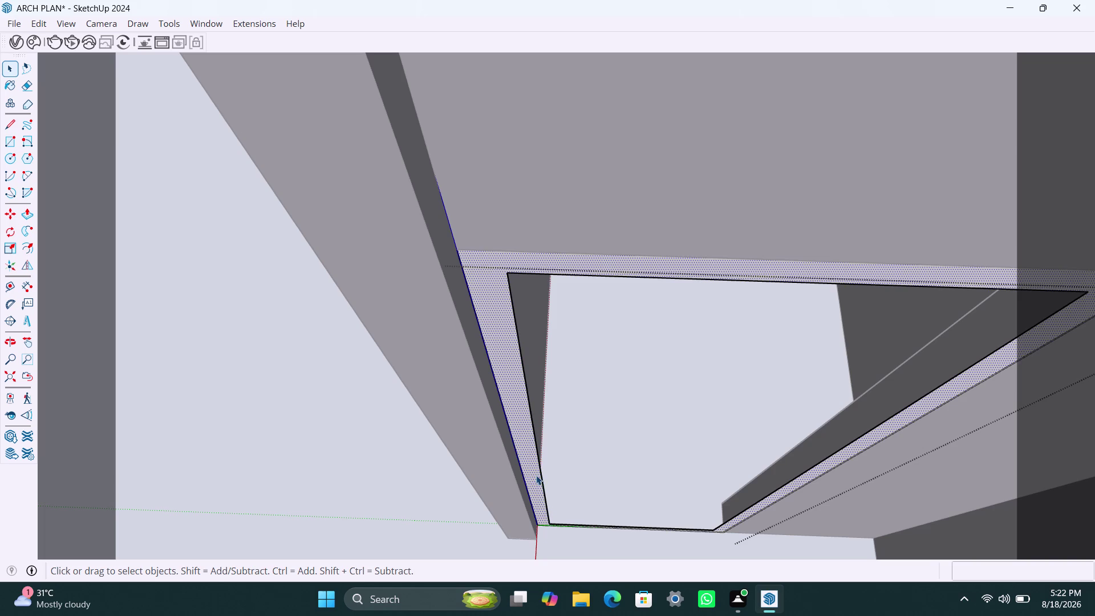
key(p)
click(535, 472)
text(2)
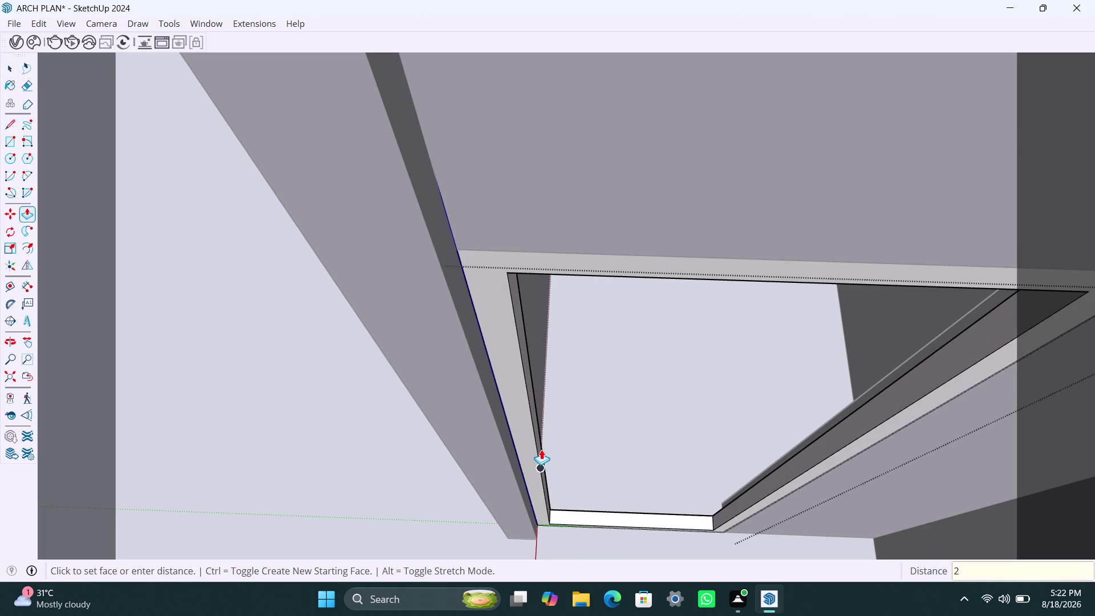
text(.5")
key(Return)
key(space)
scroll(down, 3)
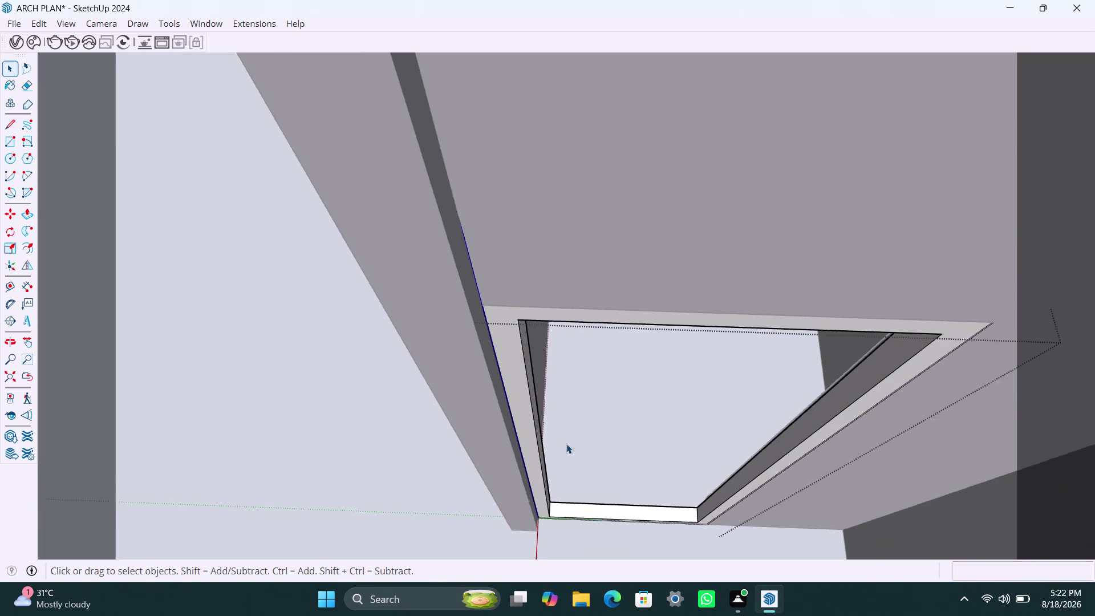
scroll(down, 3)
scroll(down, 3)
click(504, 458)
scroll(down, 3)
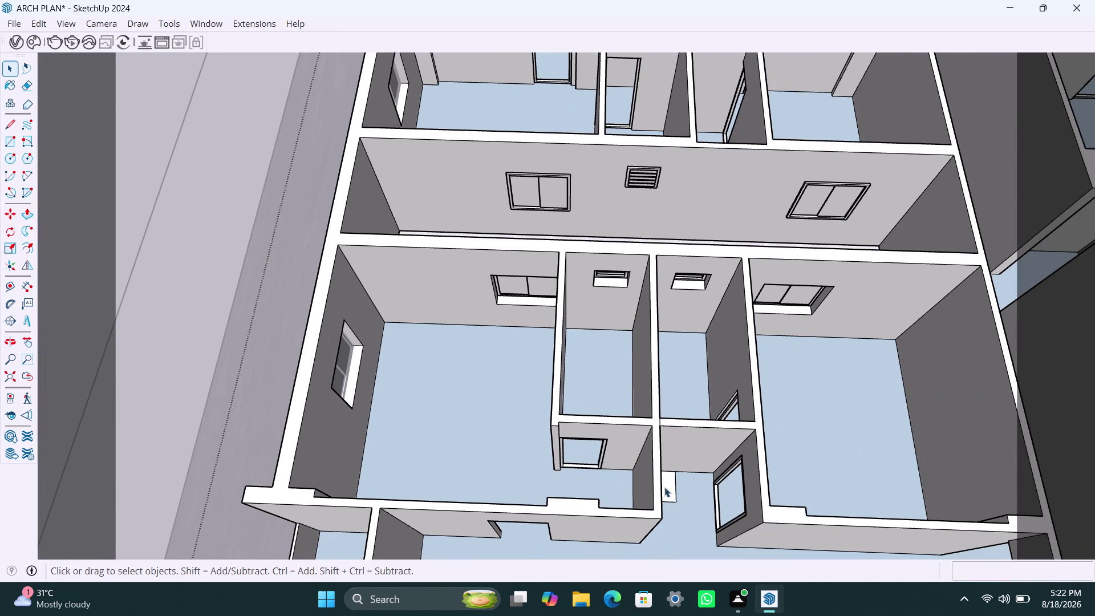
scroll(down, 3)
Orbit to the doorway and draw a rectangle filling the opening.
middle_drag(597, 509, 620, 444)
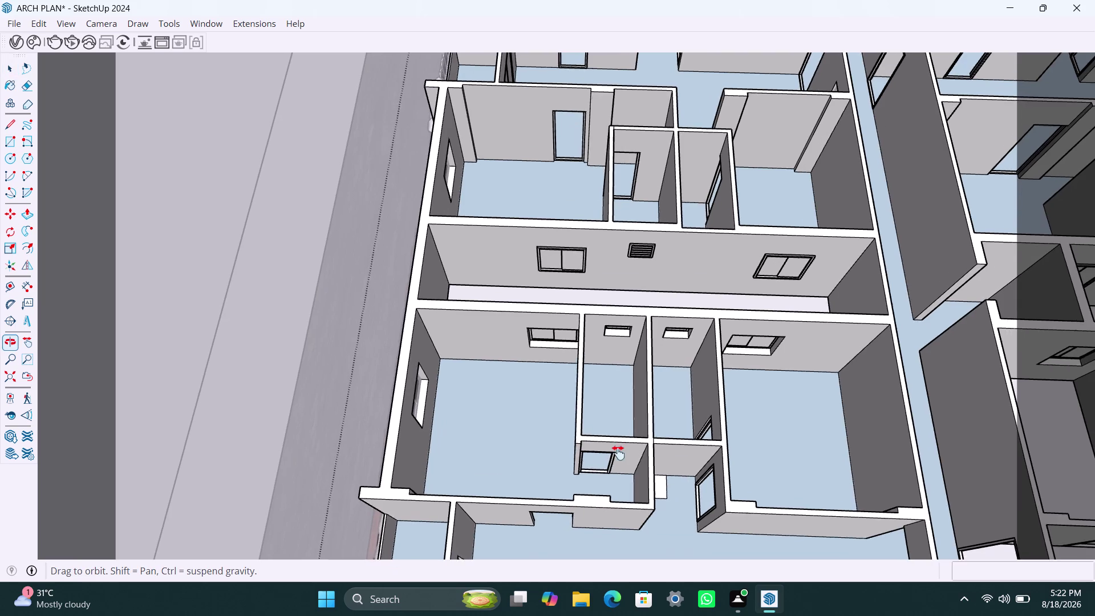
middle_drag(620, 444, 623, 415)
scroll(up, 3)
middle_drag(580, 475, 563, 405)
key(r)
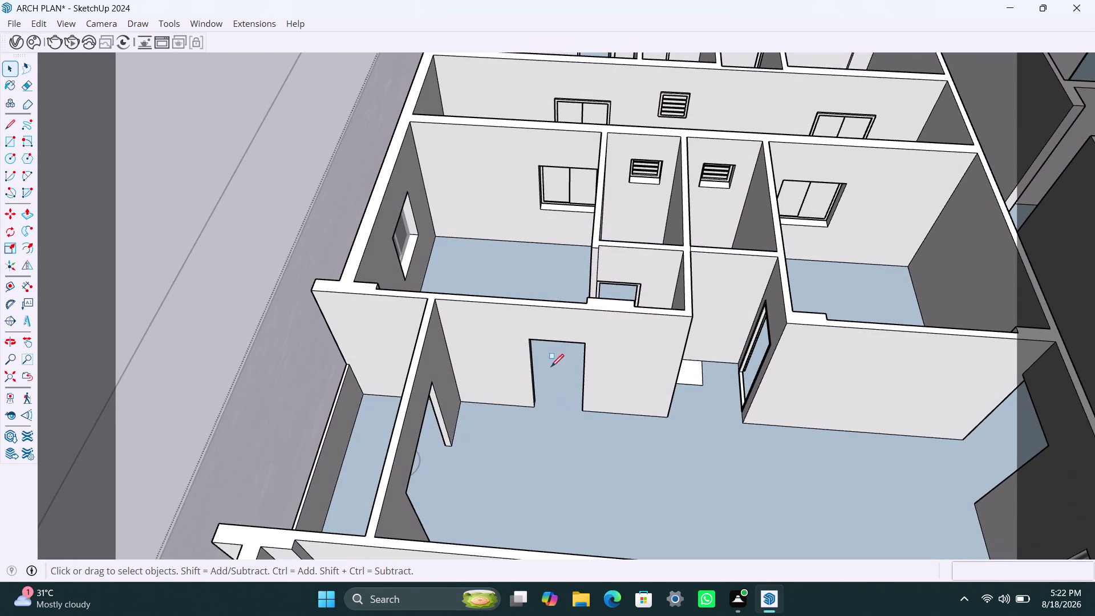
click(532, 340)
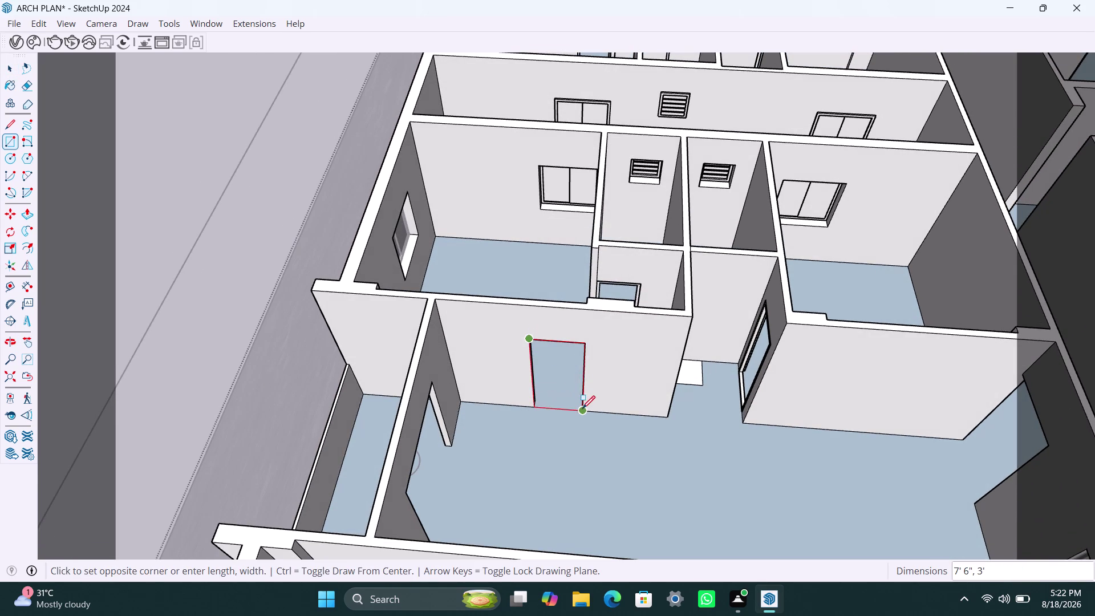
click(583, 409)
Select the doorway face and offset its edges 2" inward.
key(space)
double_click(566, 369)
right_click(565, 369)
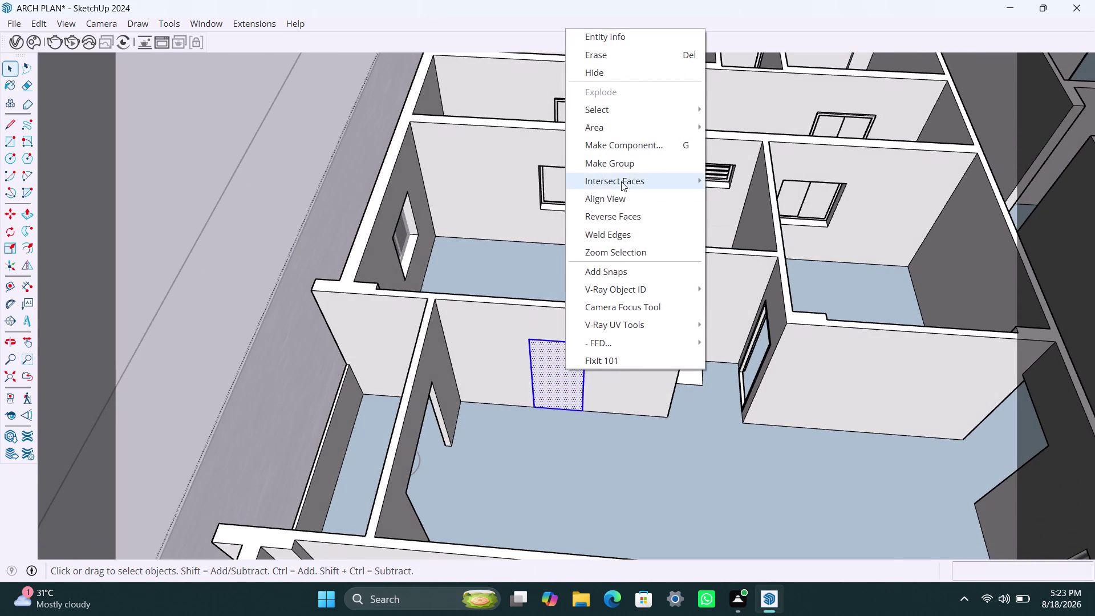
click(627, 168)
double_click(552, 377)
click(556, 377)
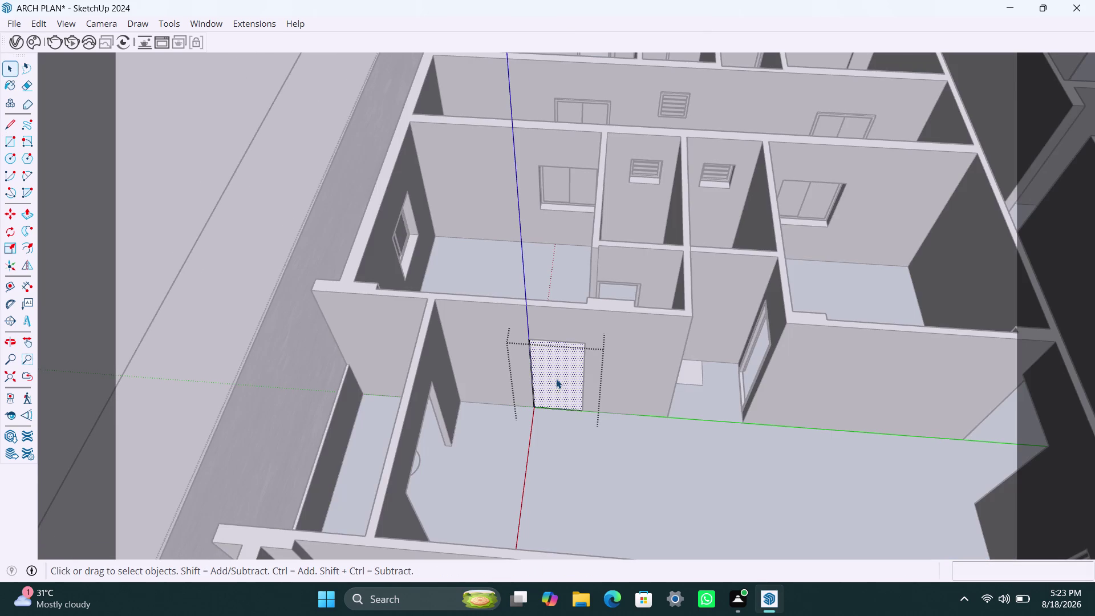
key(f)
click(551, 372)
text(2)
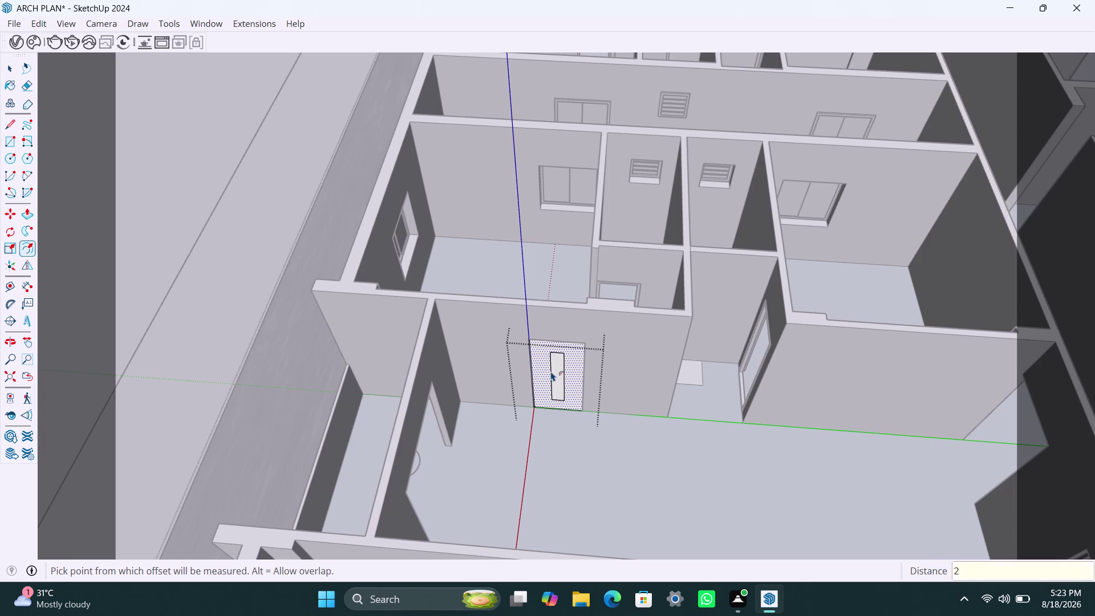
text(")
key(Return)
Delete the inner face and push/pull the frame ring 2.5".
key(space)
click(562, 389)
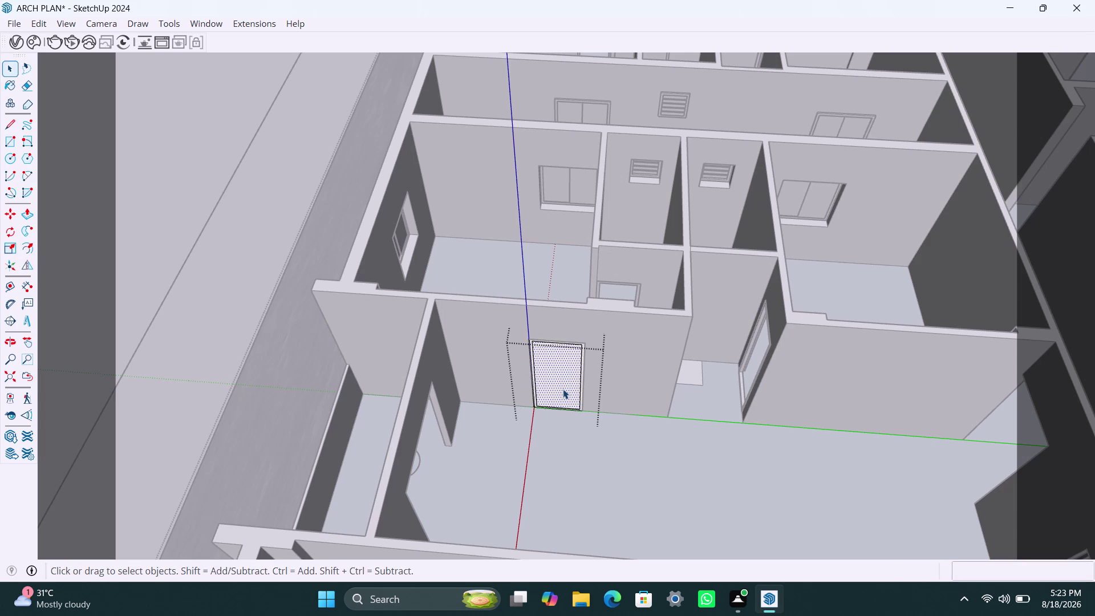
key(Delete)
scroll(up, 3)
click(518, 384)
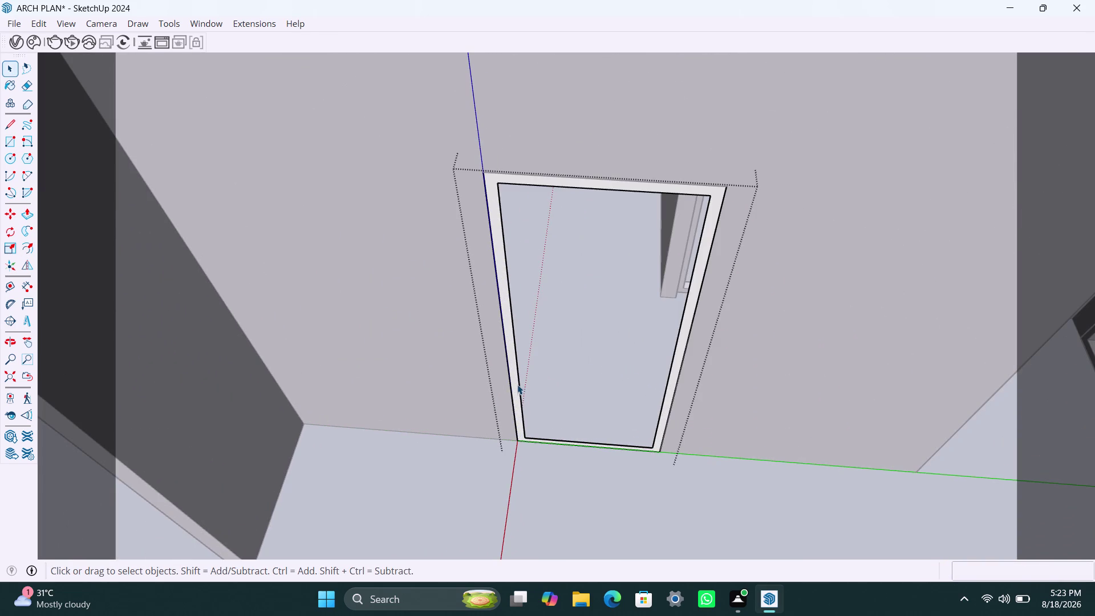
click(514, 388)
key(p)
click(514, 390)
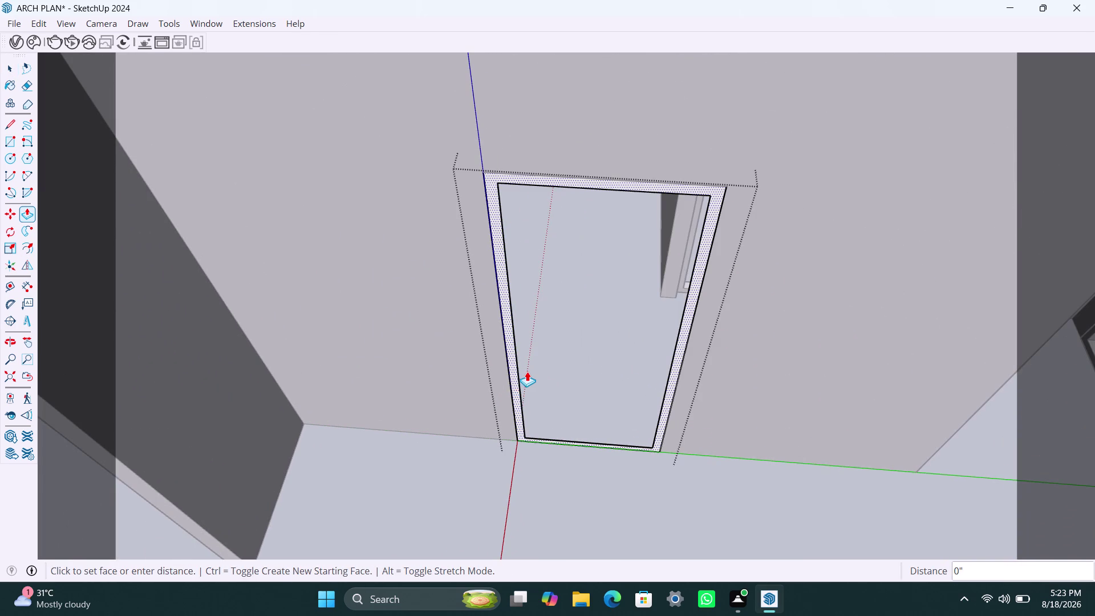
key(2)
text(.)
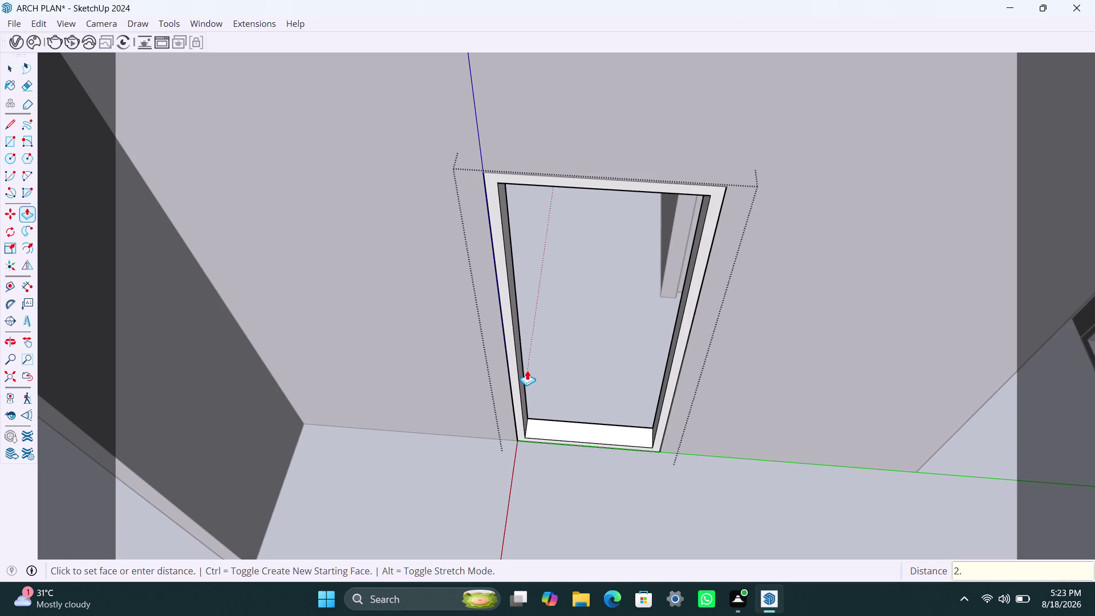
text(5")
key(Return)
key(space)
Deselect the frame and orbit and pan across the house to the next doorway.
scroll(down, 3)
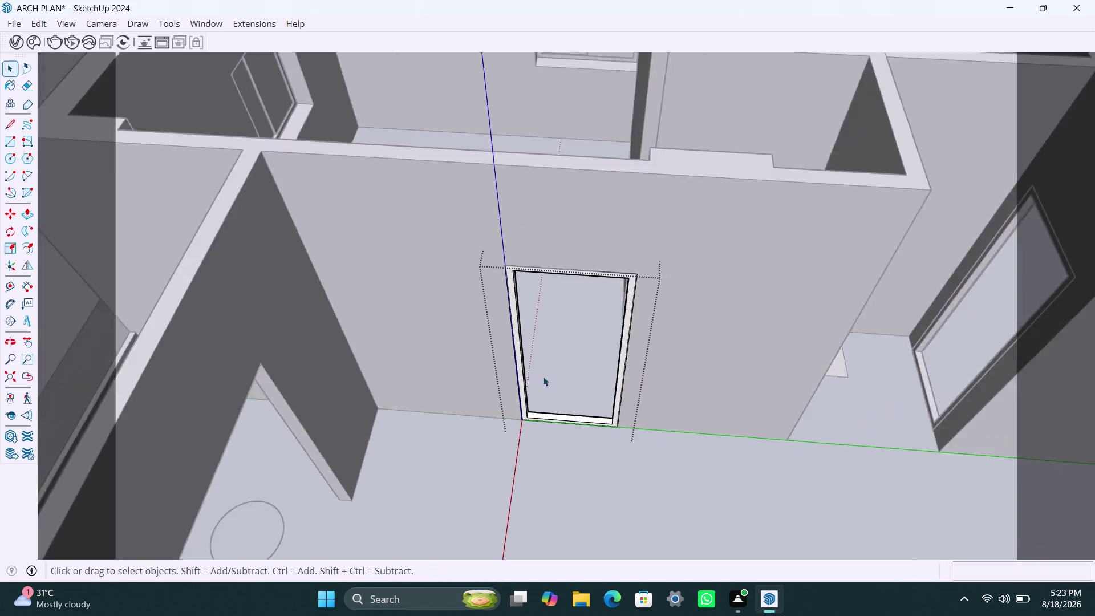
scroll(down, 3)
middle_drag(596, 414, 404, 432)
click(465, 198)
scroll(down, 3)
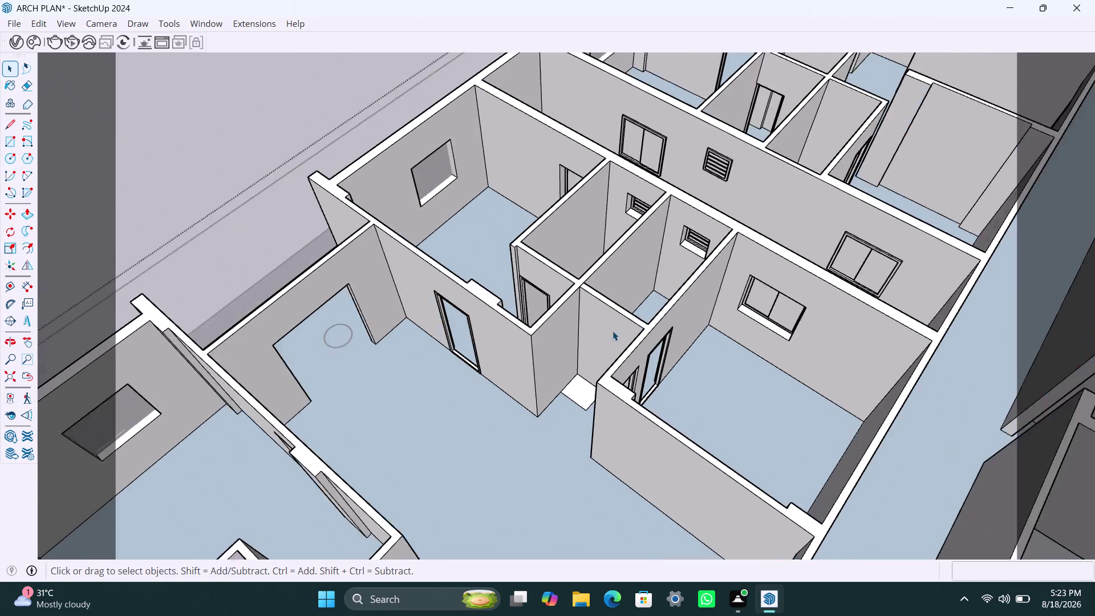
middle_drag(618, 334, 443, 357)
scroll(down, 3)
middle_drag(572, 278, 499, 299)
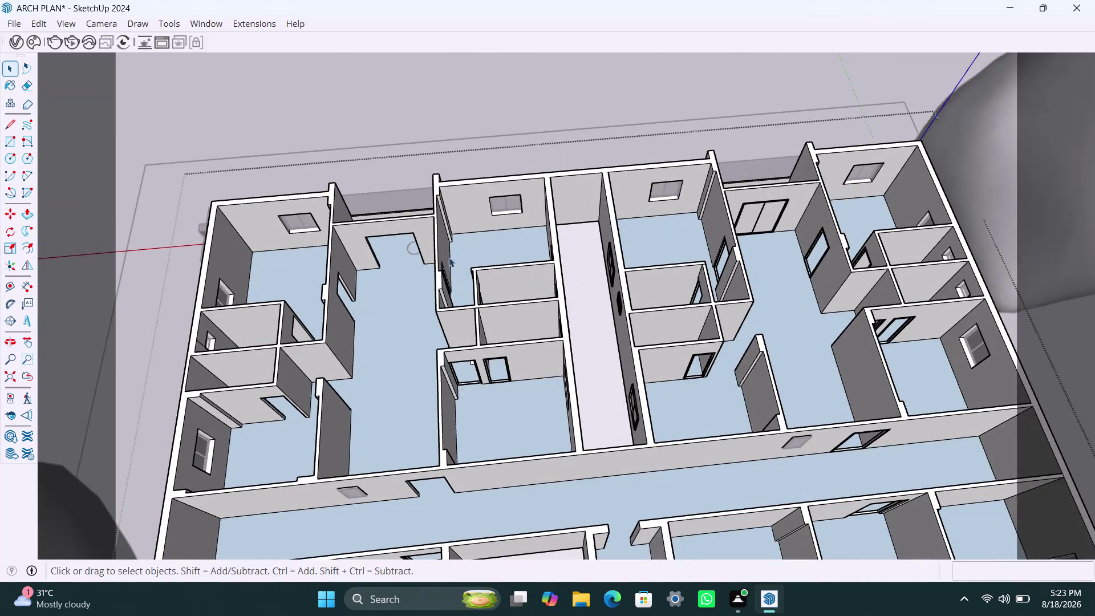
middle_drag(519, 272, 657, 276)
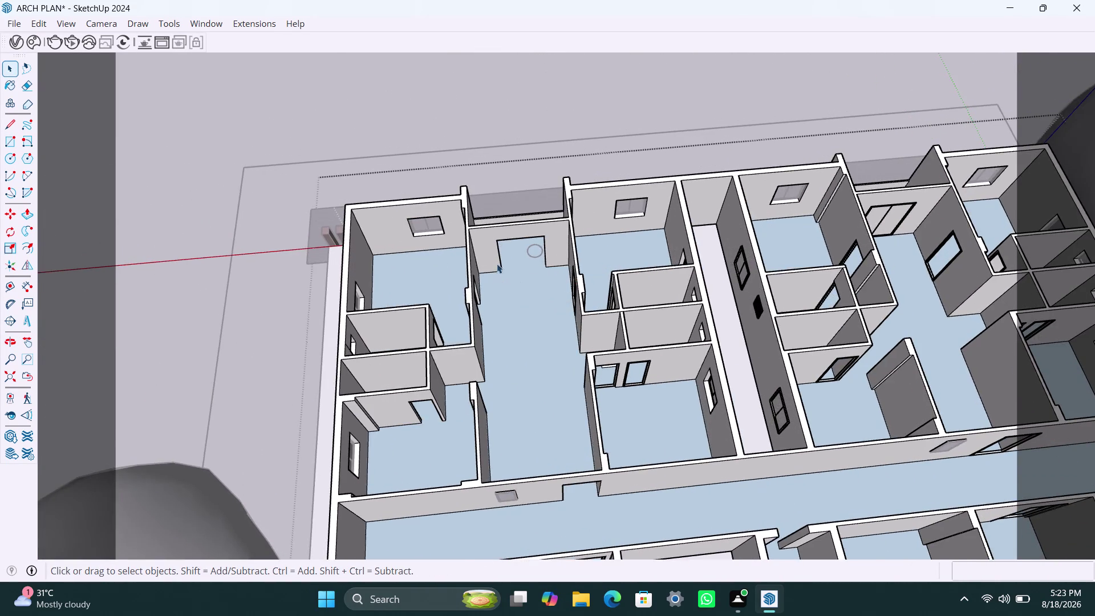
scroll(up, 3)
middle_drag(497, 227, 484, 222)
scroll(up, 3)
scroll(up, 3)
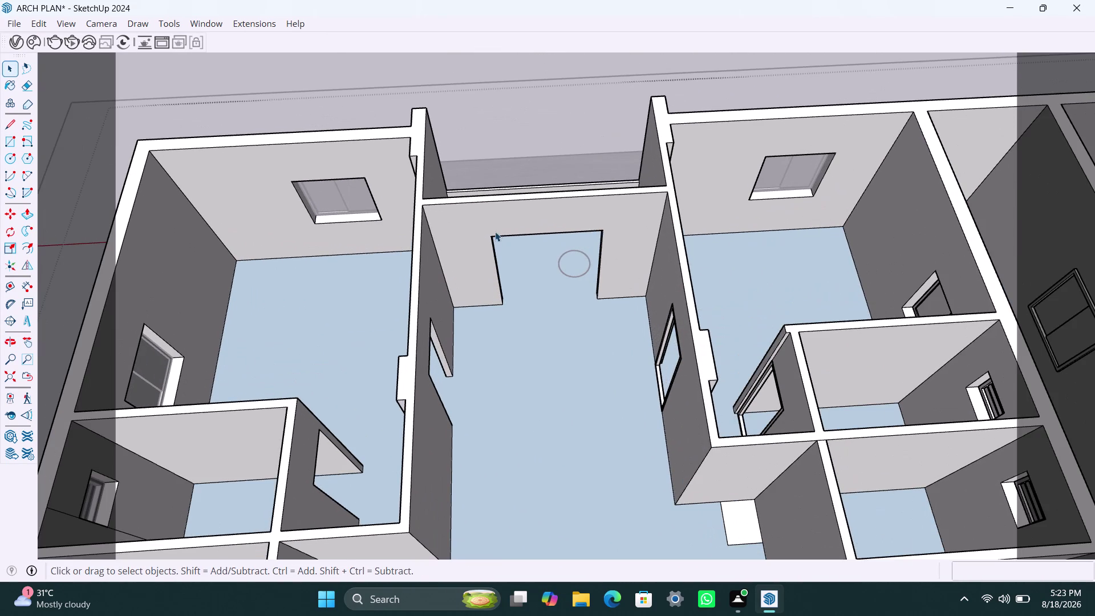
Draw a rectangle across the doorway opening and make it a group.
key(r)
click(494, 238)
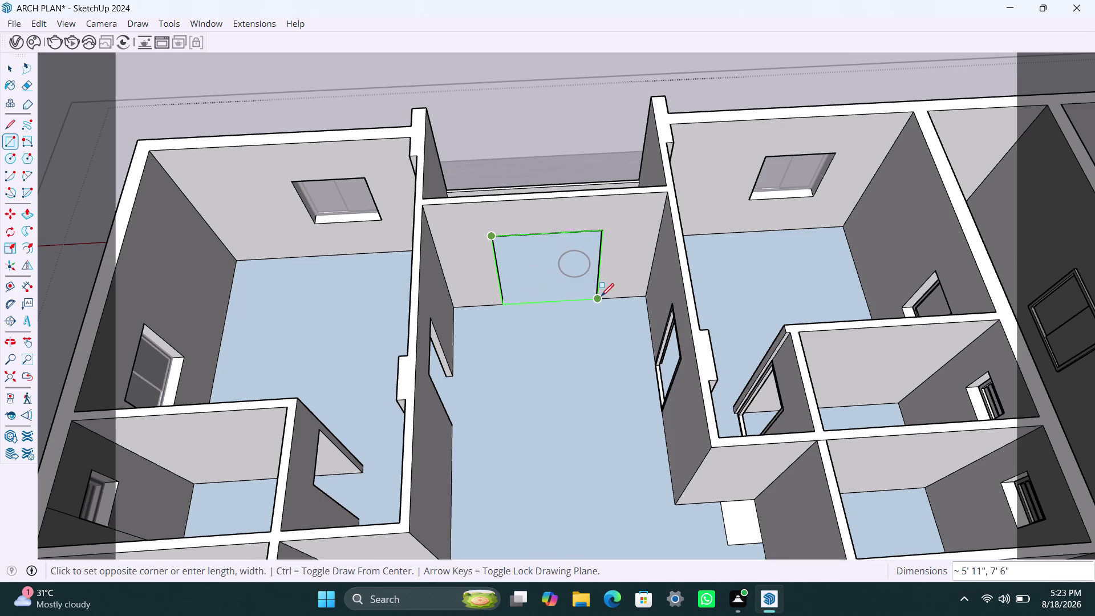
click(601, 296)
key(space)
double_click(567, 264)
right_click(567, 264)
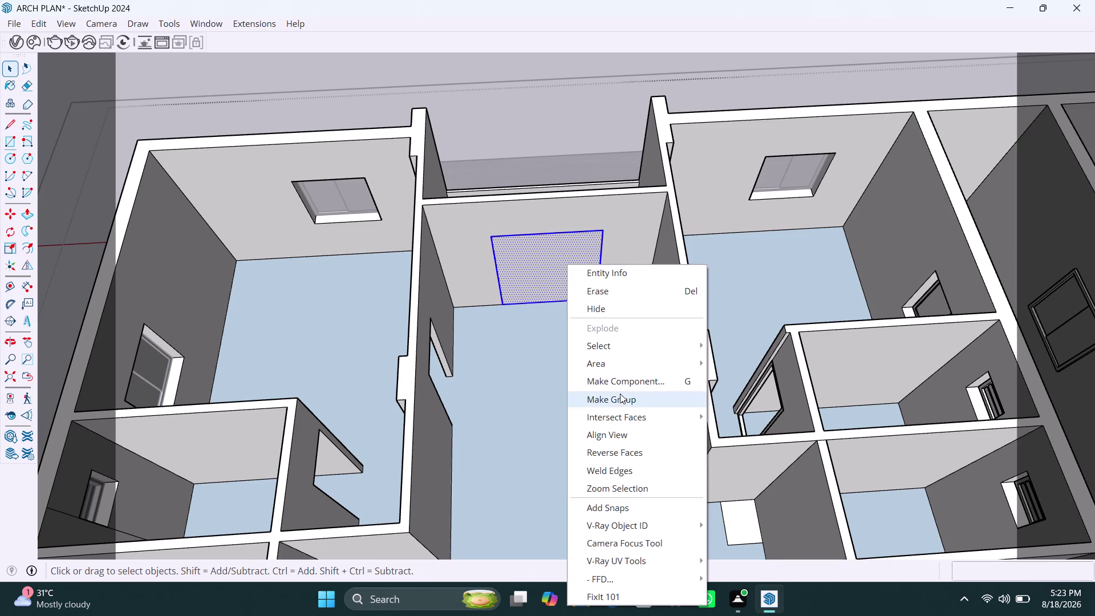
click(620, 394)
Inside the group, offset the edges 2" inward and delete the inner face.
triple_click(554, 272)
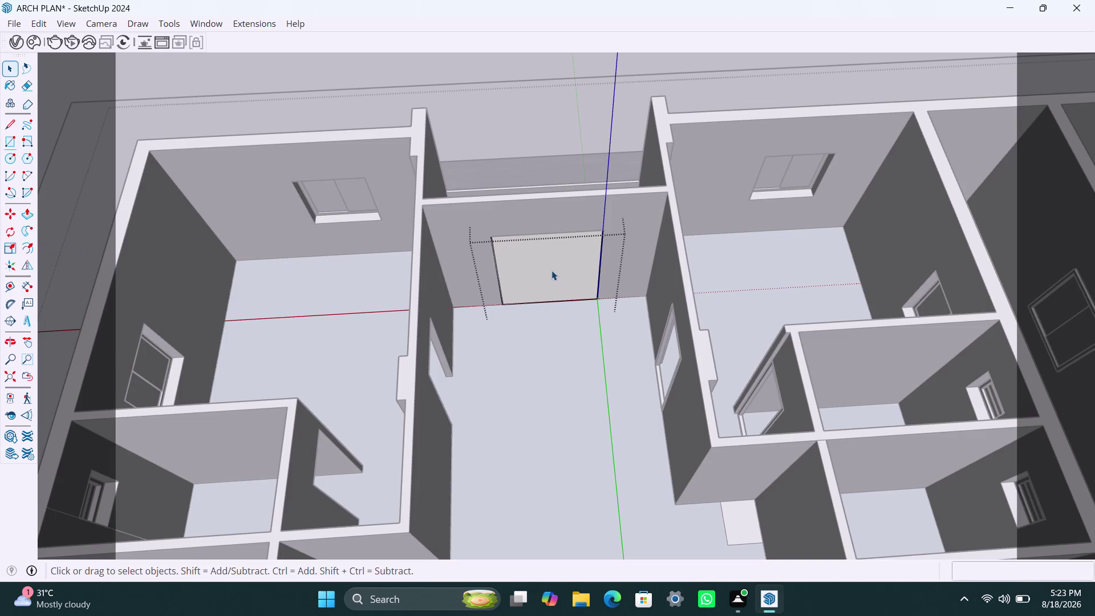
key(f)
click(534, 261)
key(2)
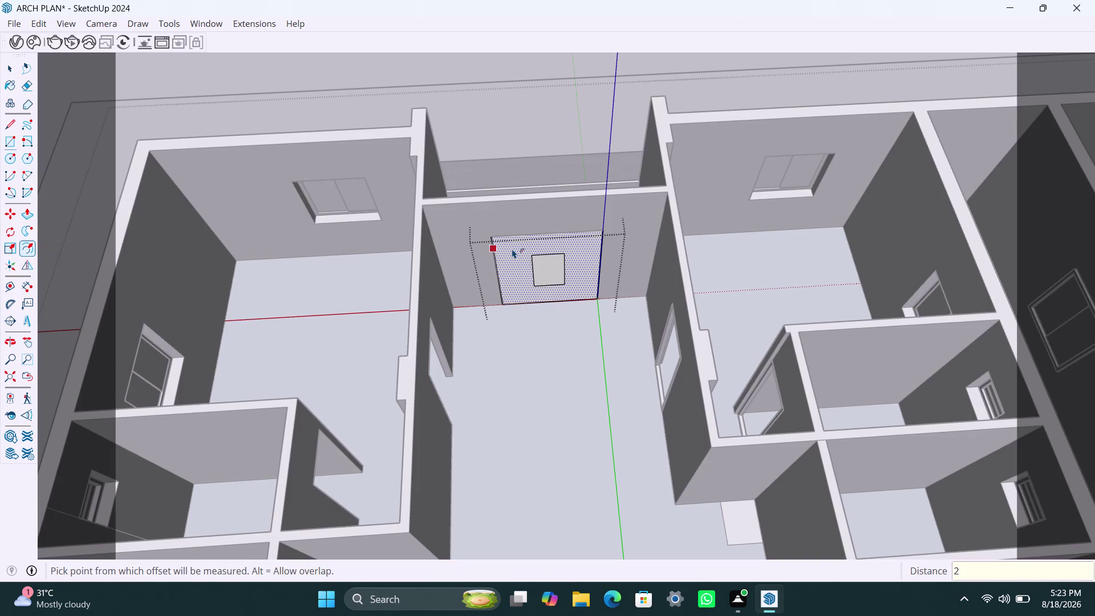
key(shift+quotedbl)
key(Return)
key(space)
click(535, 262)
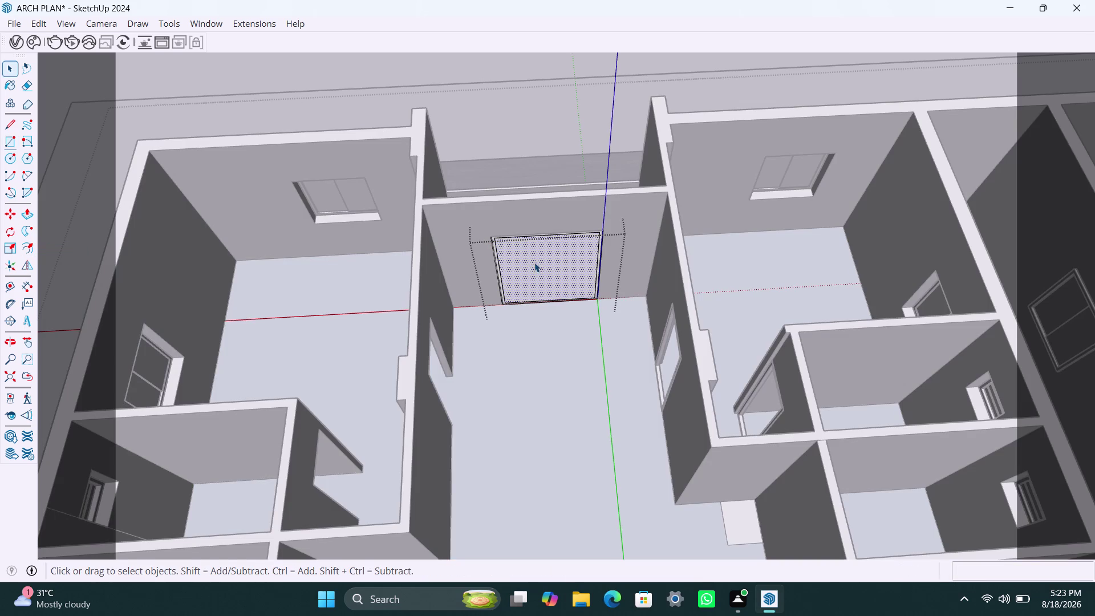
key(Delete)
Push/pull the frame ring out 1.5" twice, then begin a panel rectangle inside.
scroll(up, 3)
scroll(up, 3)
click(493, 281)
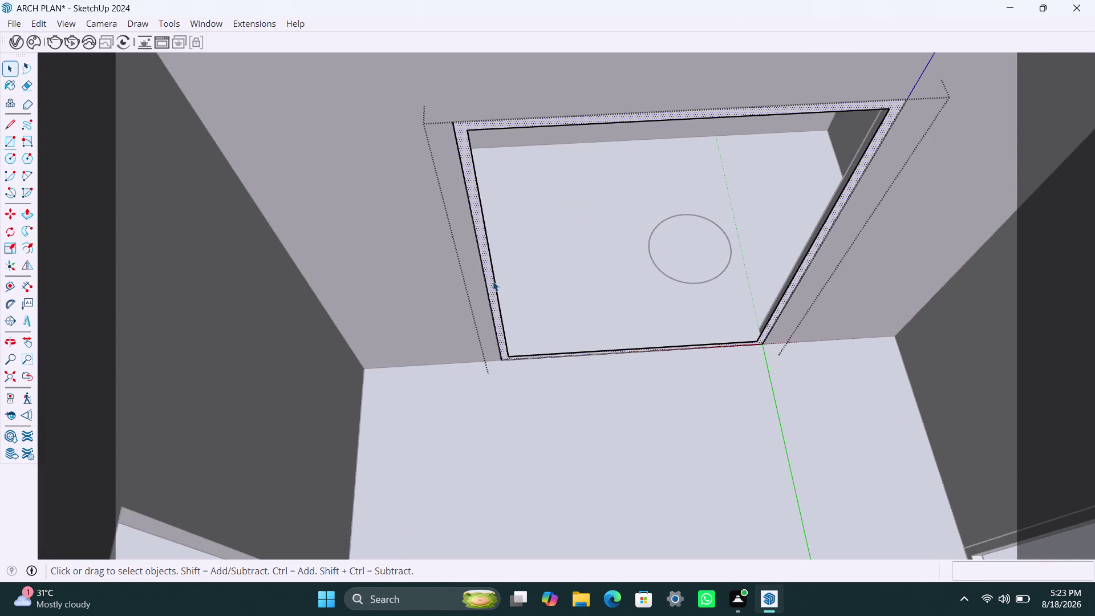
key(p)
click(492, 282)
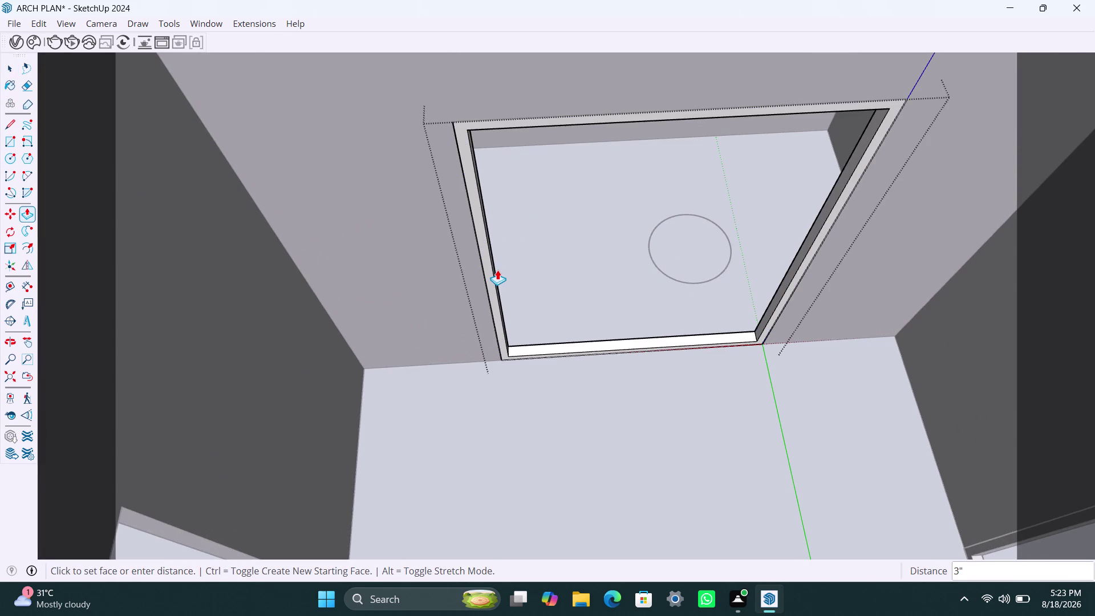
text(1.5")
key(Return)
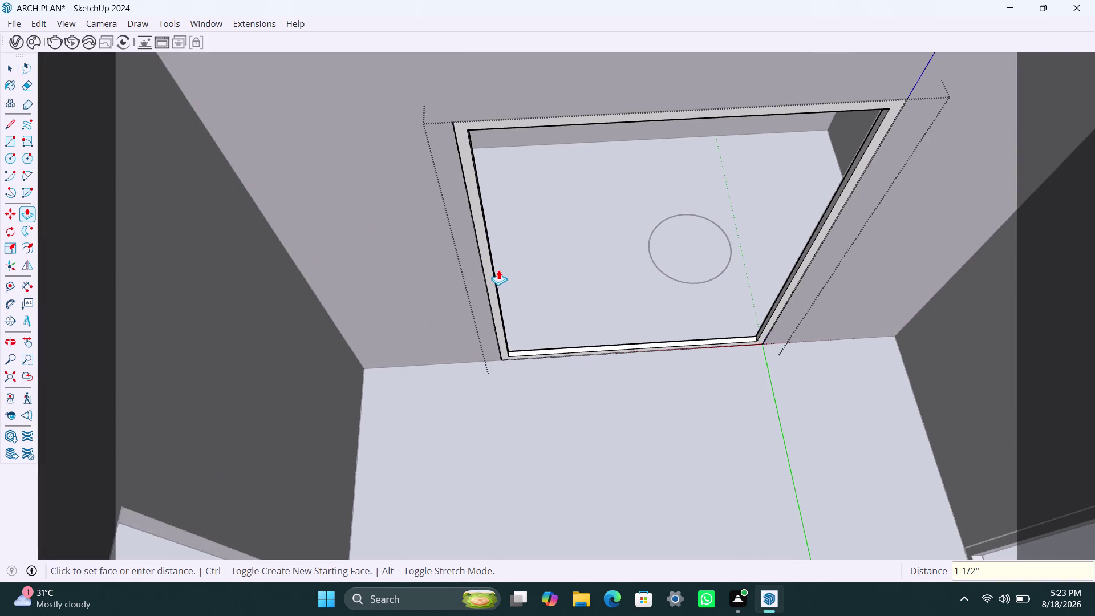
click(490, 293)
text(1)
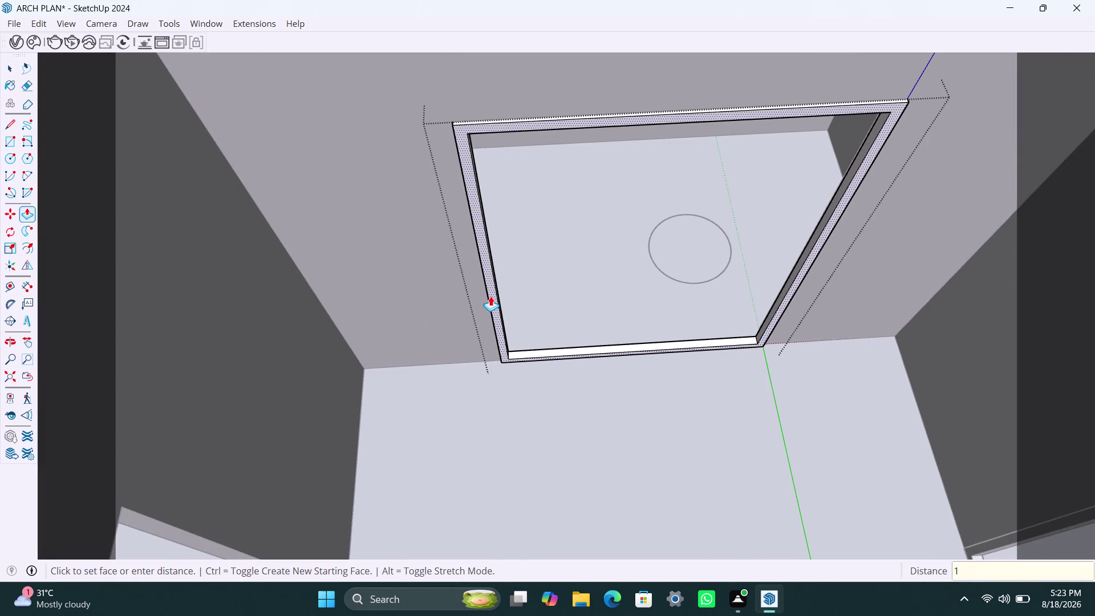
text(.5")
key(Return)
key(space)
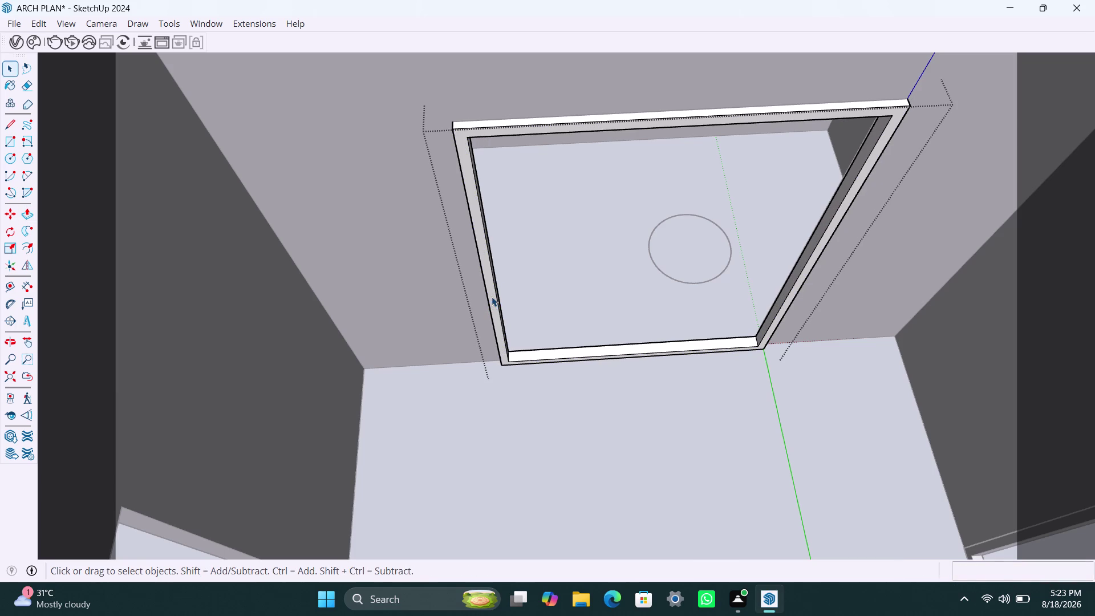
key(r)
click(473, 138)
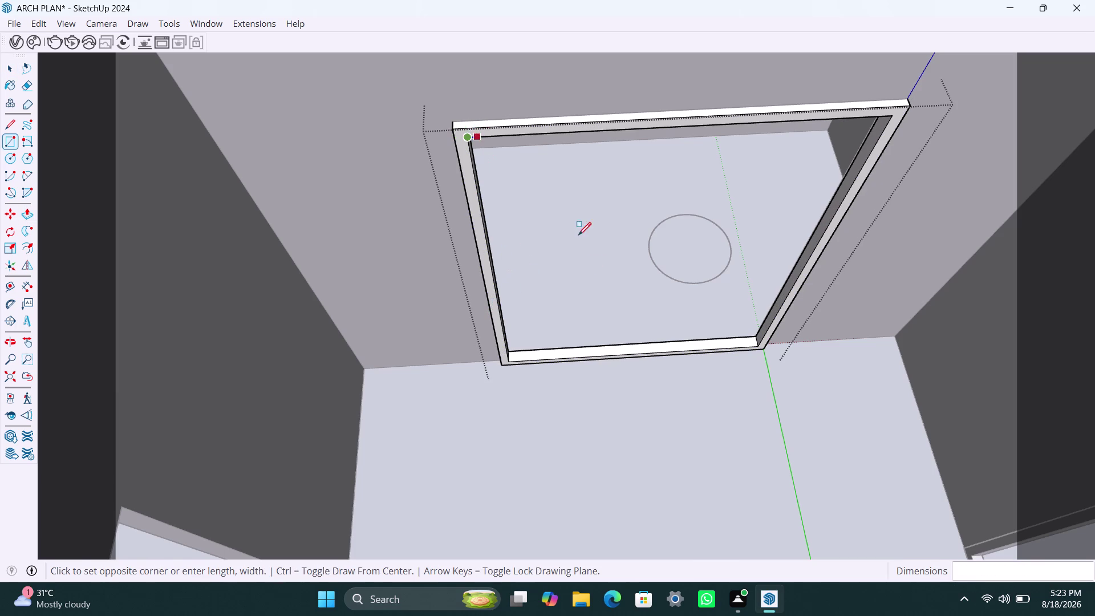
Finish the door panel rectangle, remove an extra edge, and group the left leaf.
click(638, 352)
key(space)
click(703, 297)
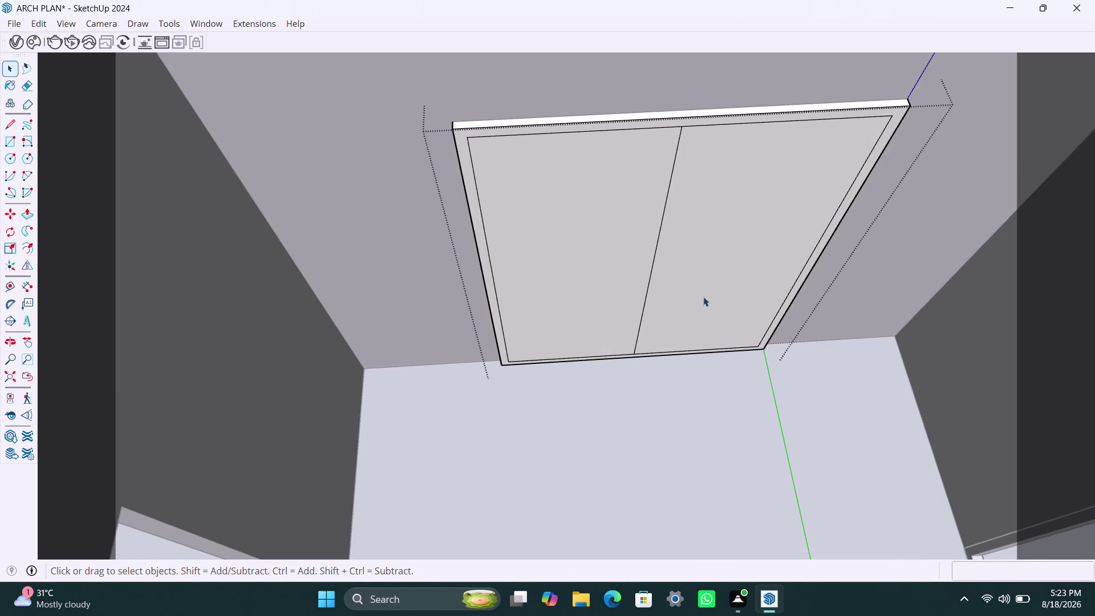
key(Delete)
double_click(616, 272)
right_click(616, 272)
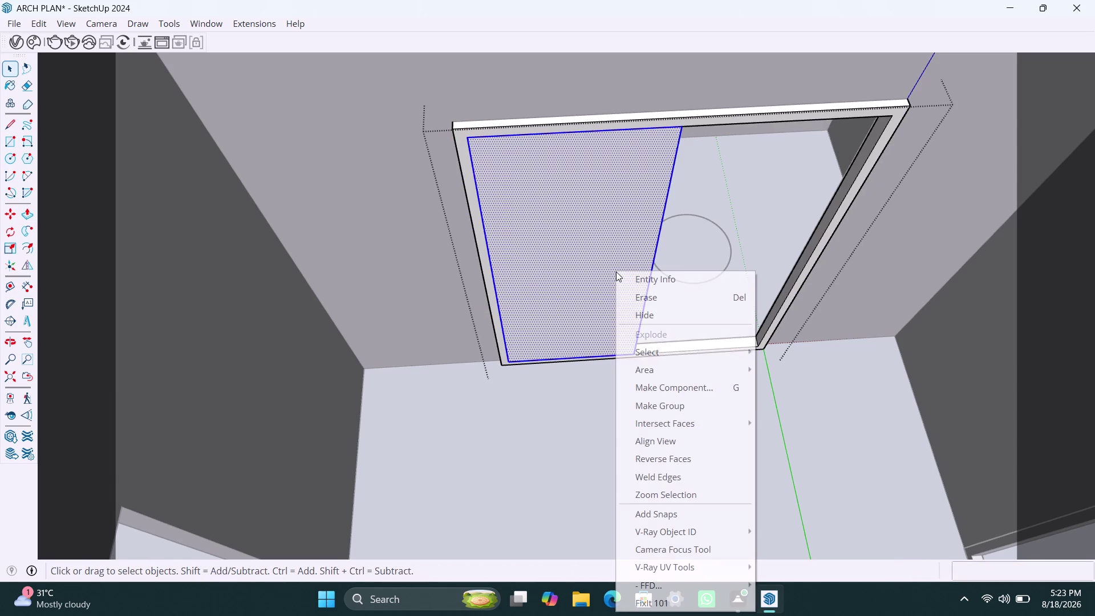
click(670, 411)
triple_click(594, 289)
Push/pull the left door leaf 18MM thick and close its group.
scroll(down, 3)
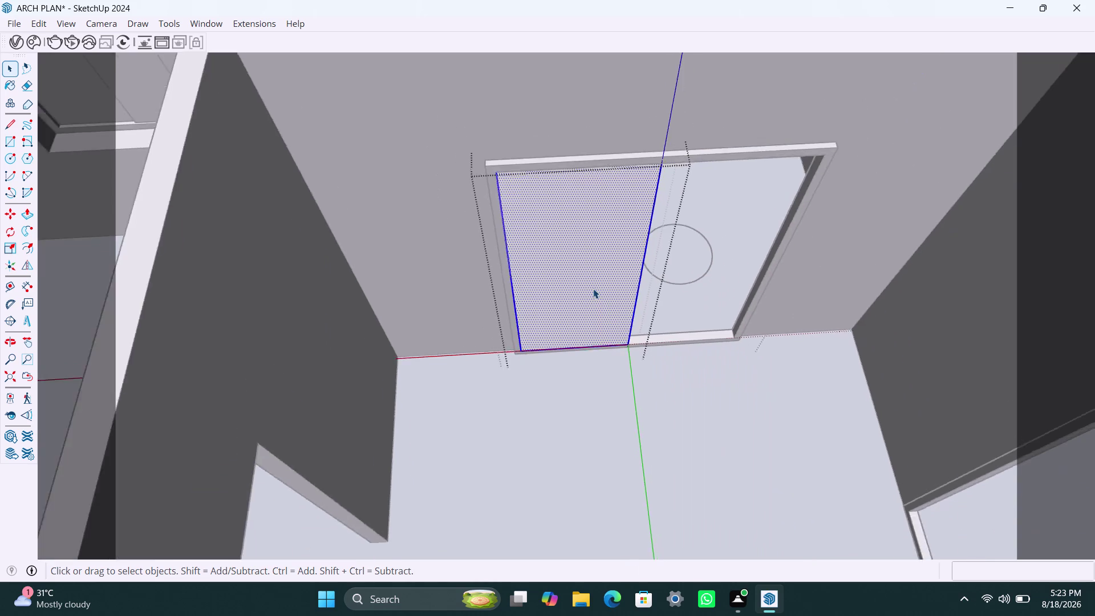
scroll(down, 3)
key(p)
click(593, 289)
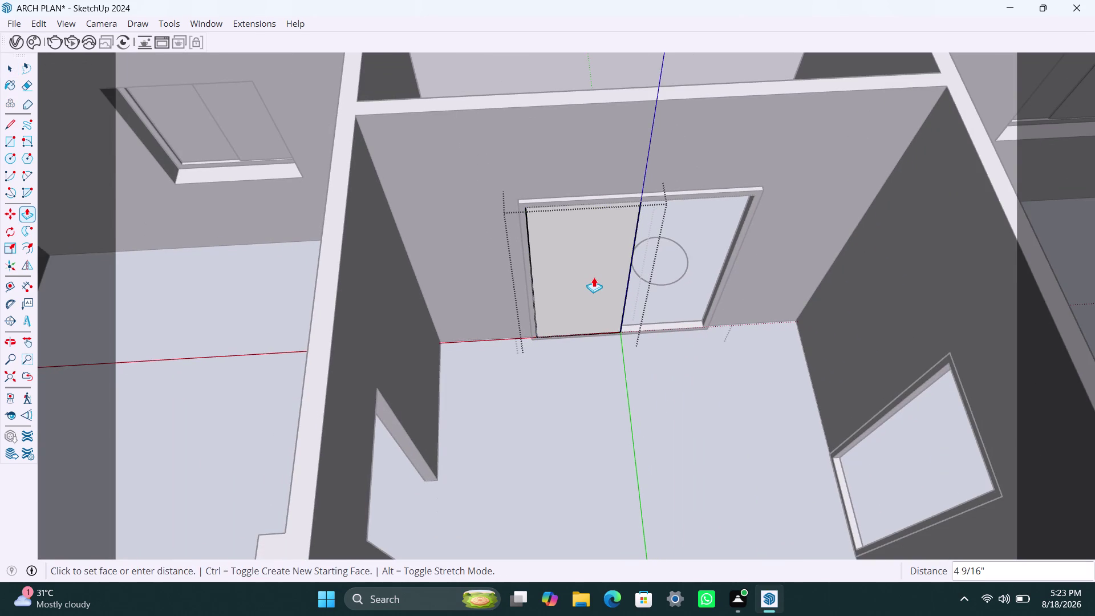
text(18MM)
key(Return)
key(space)
click(628, 407)
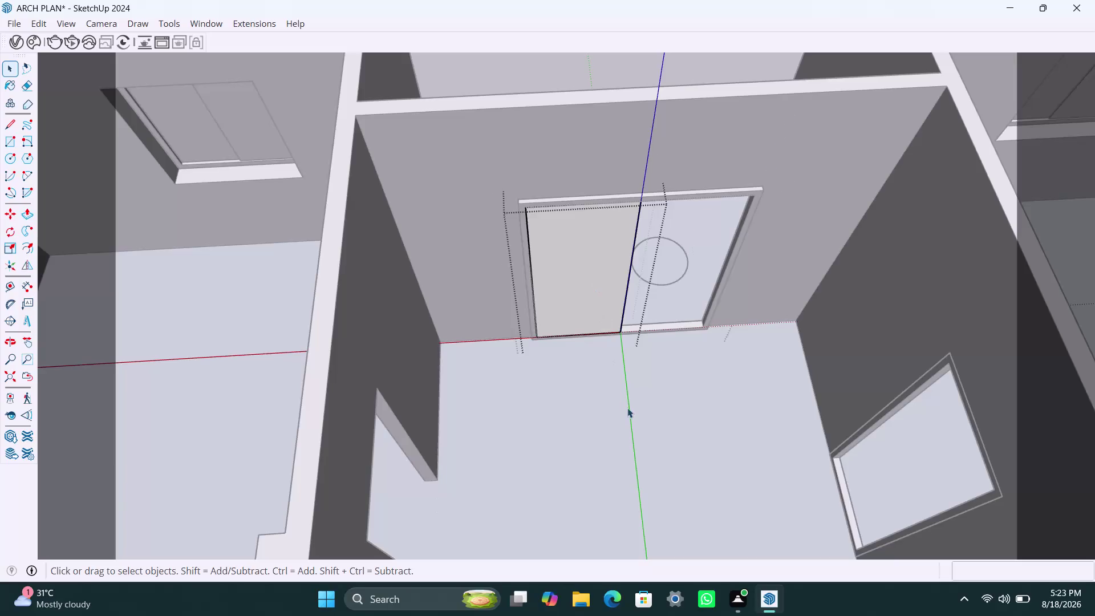
scroll(up, 3)
Nudge the left door leaf into its adjusted position.
click(610, 326)
scroll(up, 3)
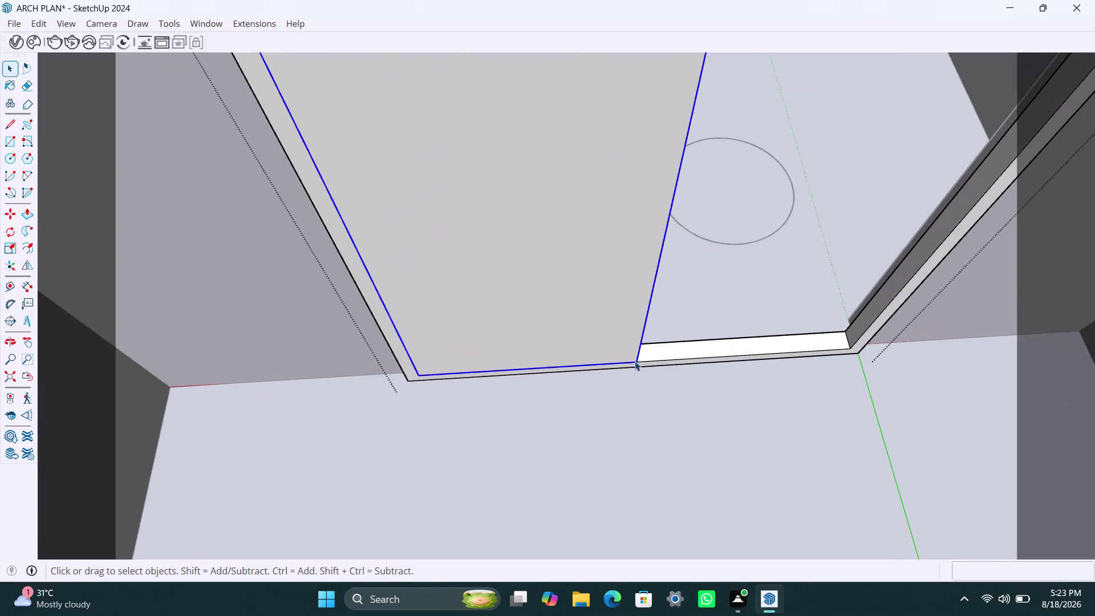
key(m)
click(635, 361)
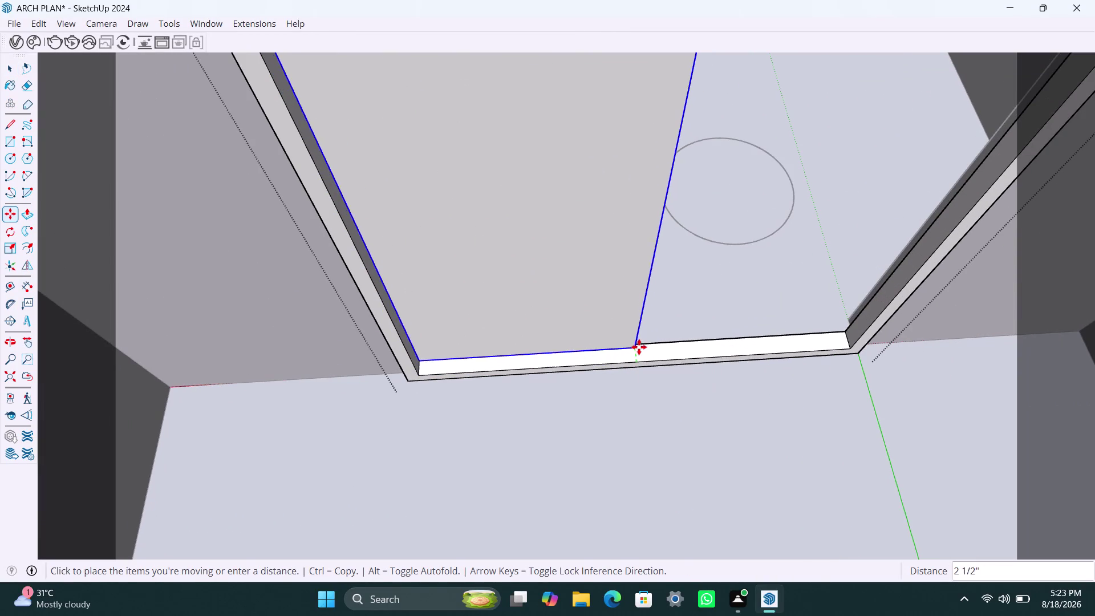
click(638, 351)
scroll(right, 3)
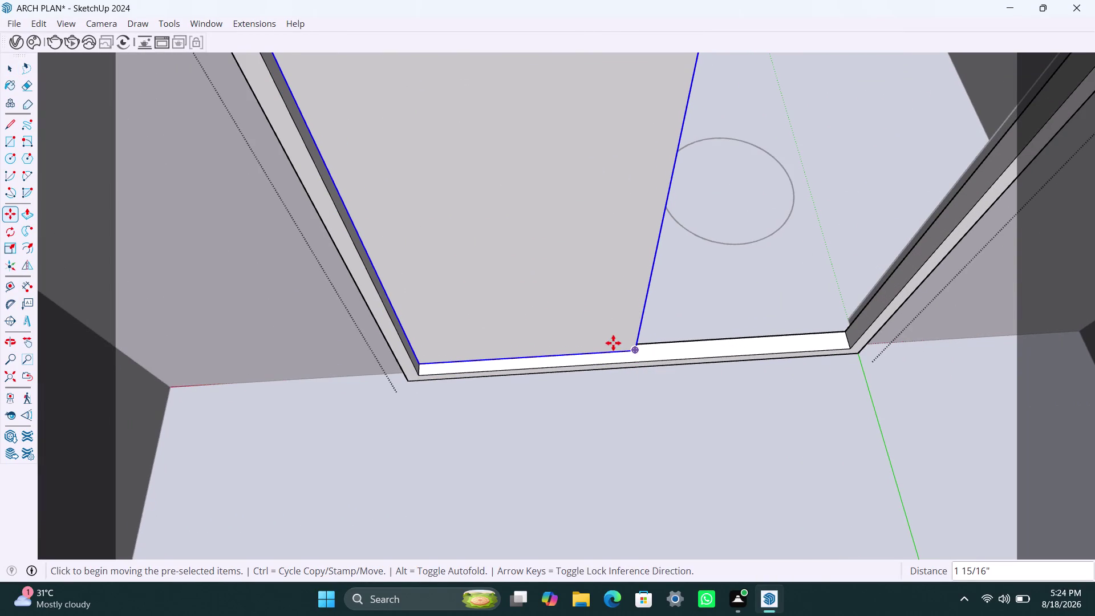
Copy the leaf to the right side and snap it against the first leaf.
key(m)
click(634, 353)
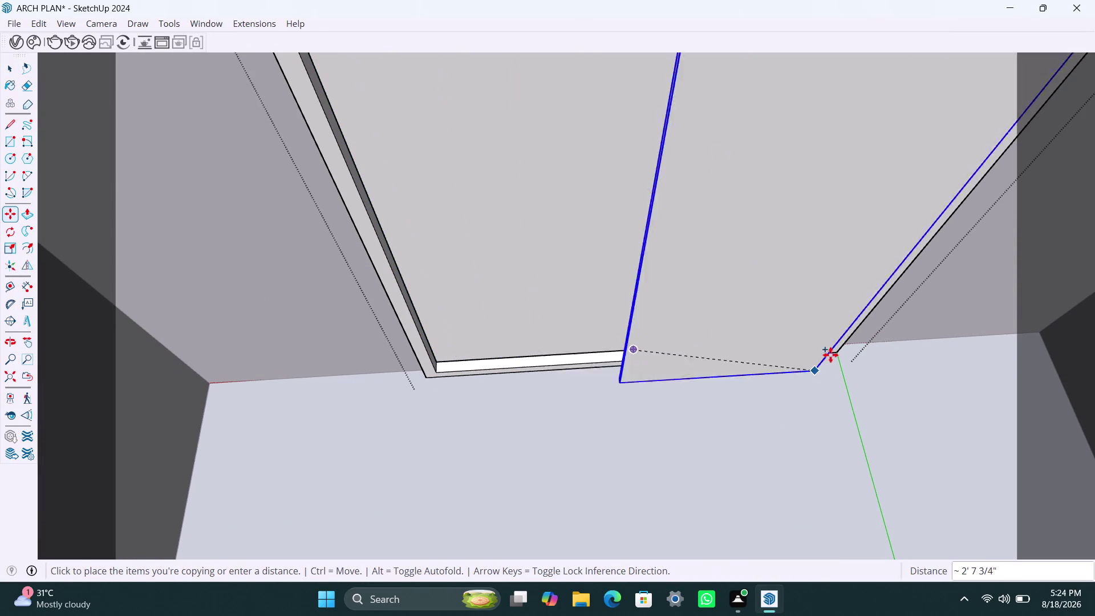
click(833, 349)
scroll(up, 3)
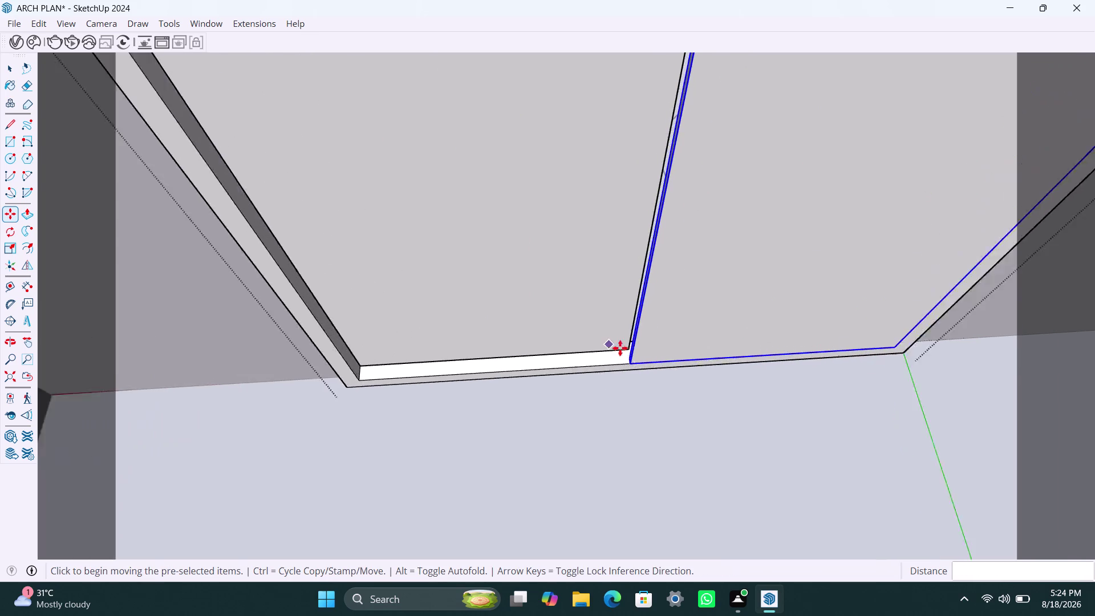
scroll(up, 3)
middle_drag(611, 371, 662, 395)
scroll(up, 3)
scroll(up, 3)
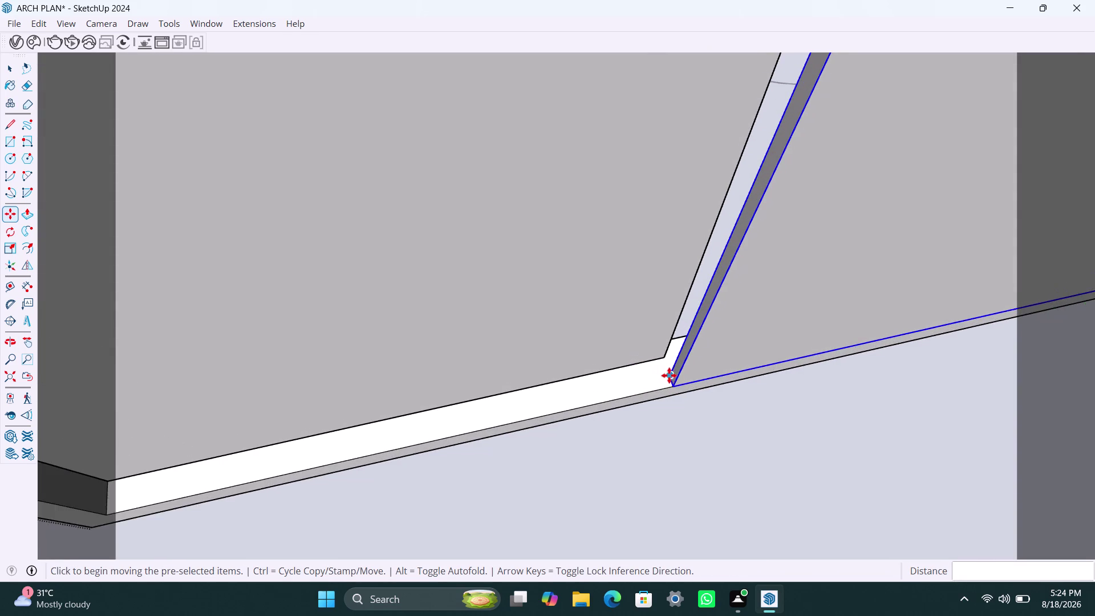
click(669, 374)
click(664, 348)
Zoom and orbit out to view the finished two-leaf doorway.
scroll(down, 3)
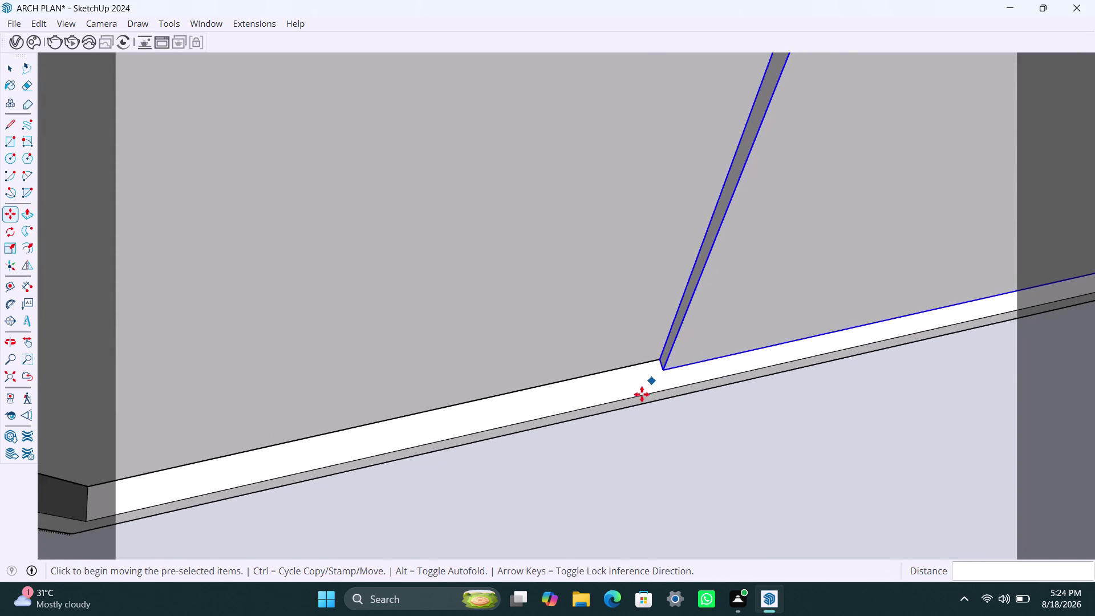
scroll(down, 3)
scroll(down, 3)
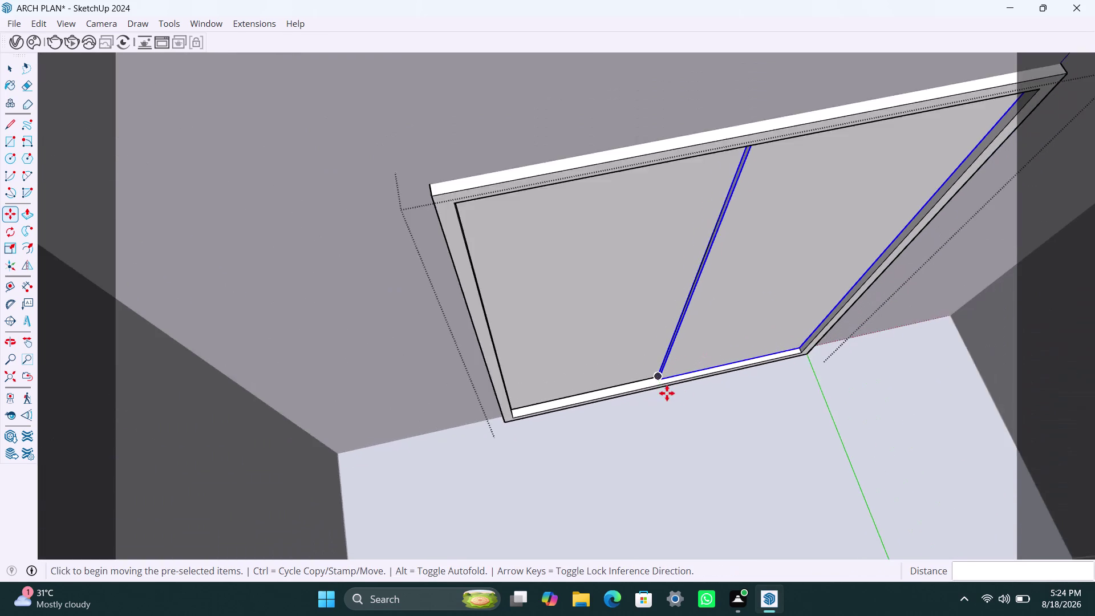
scroll(down, 3)
key(space)
click(571, 403)
scroll(down, 3)
middle_drag(605, 455, 517, 396)
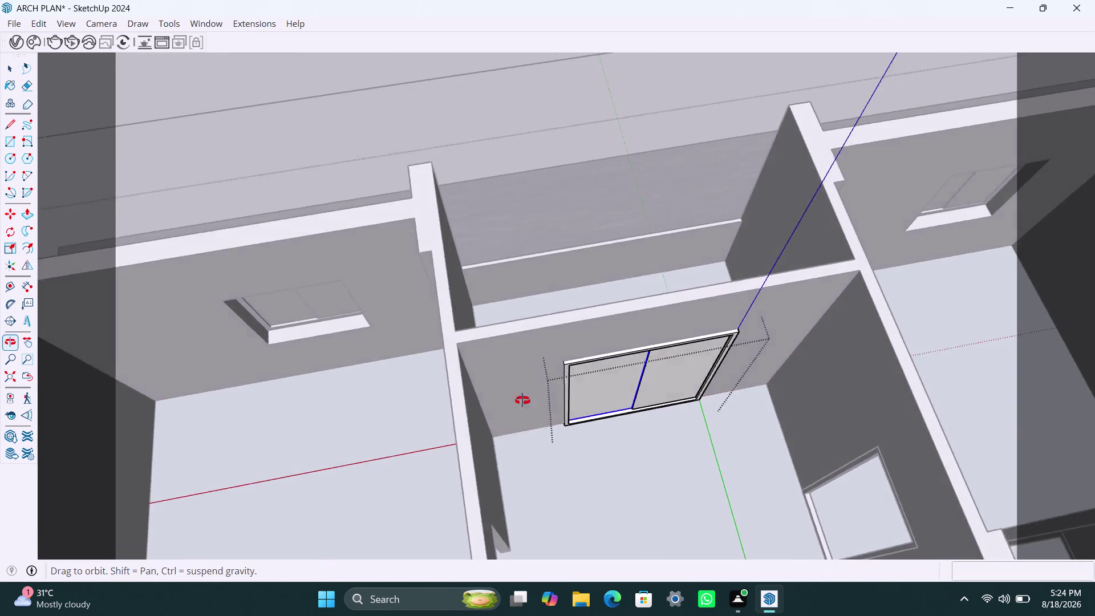
Face the central wall opening and draw a rectangle over it.
middle_drag(516, 396, 461, 381)
scroll(down, 3)
middle_drag(517, 397, 449, 394)
scroll(down, 3)
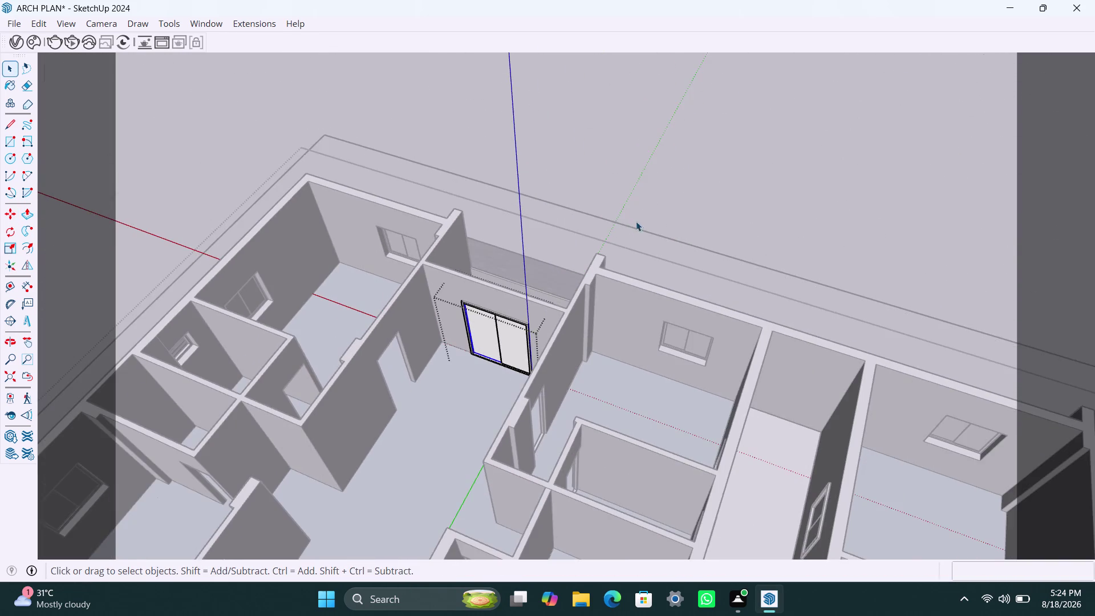
middle_drag(637, 220, 450, 310)
scroll(down, 3)
scroll(up, 3)
click(654, 172)
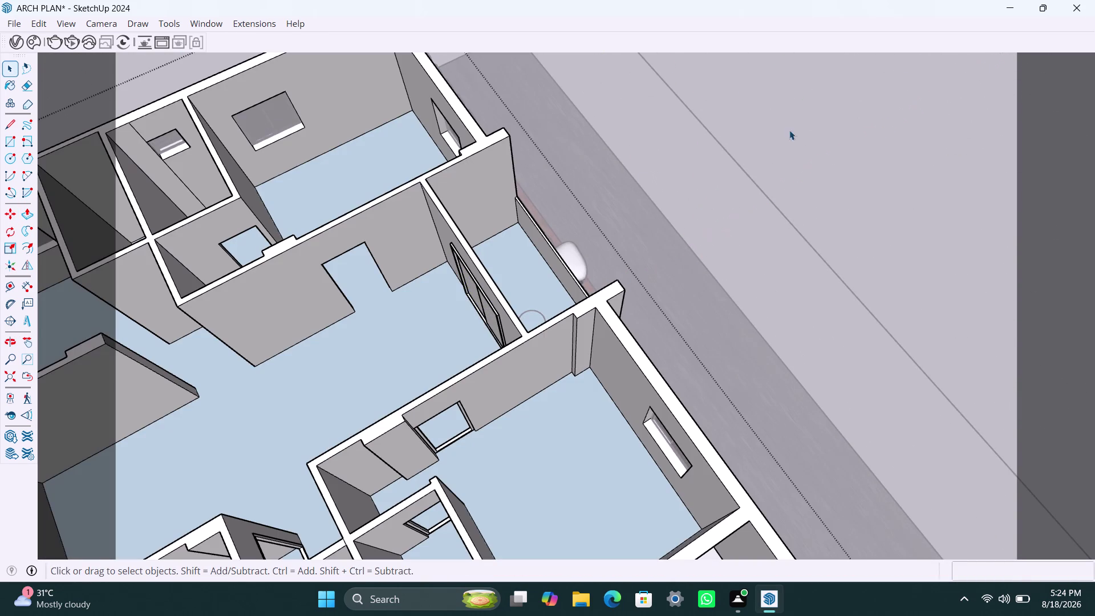
scroll(down, 3)
middle_drag(426, 386, 288, 382)
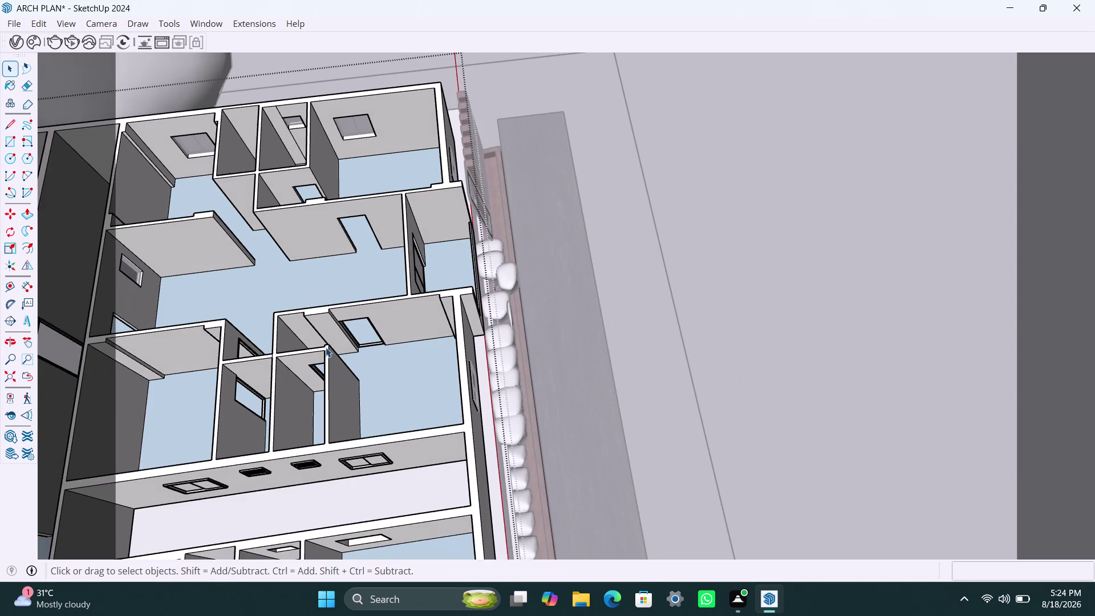
scroll(up, 3)
middle_drag(361, 300, 548, 398)
scroll(up, 3)
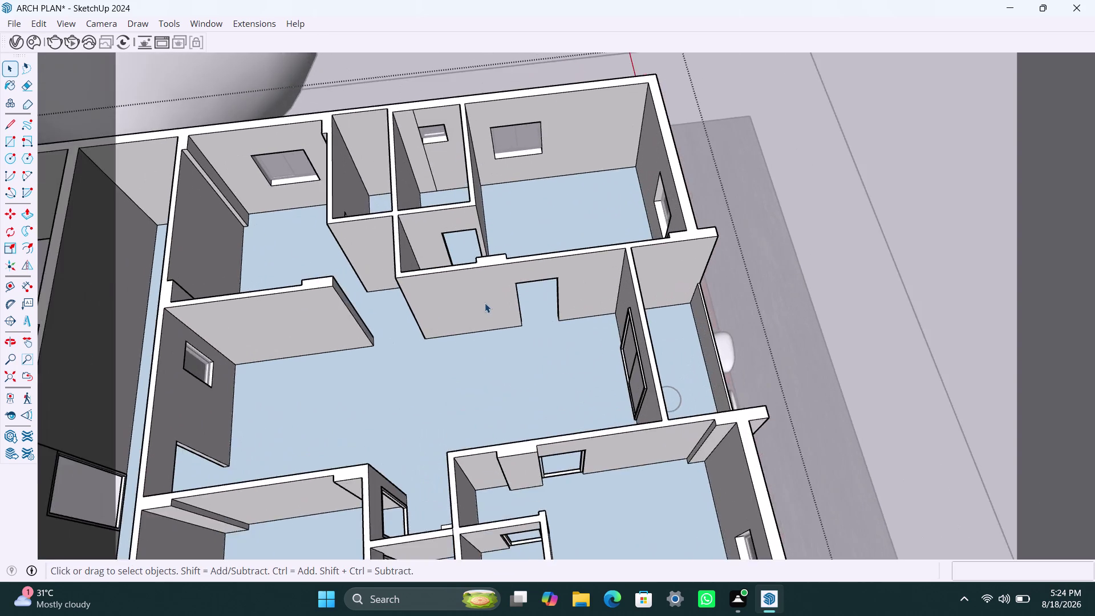
scroll(up, 3)
middle_drag(485, 302, 457, 299)
scroll(up, 3)
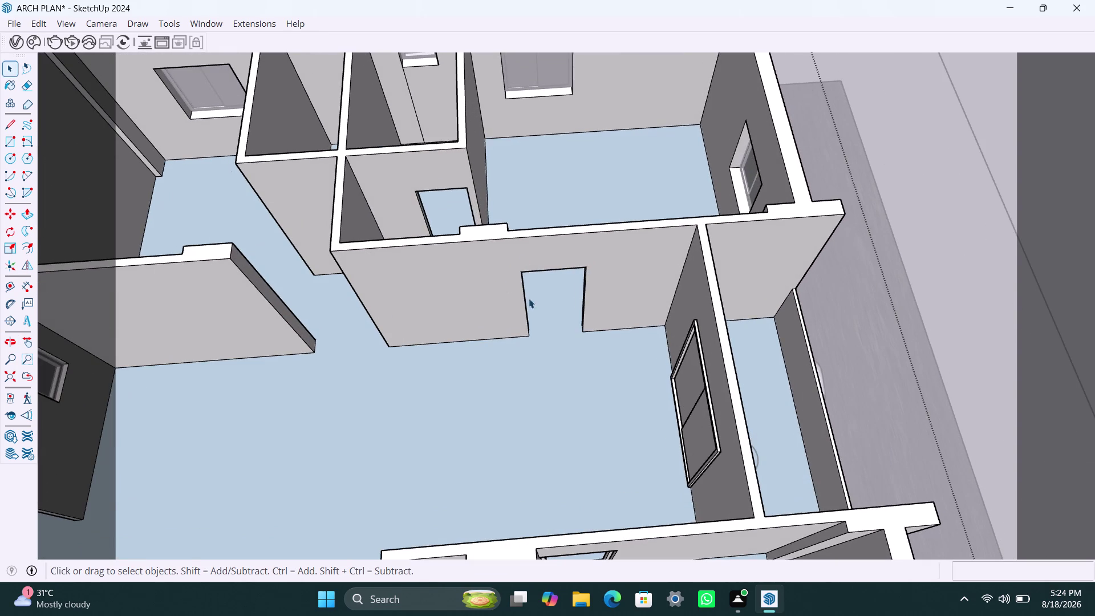
key(r)
click(521, 274)
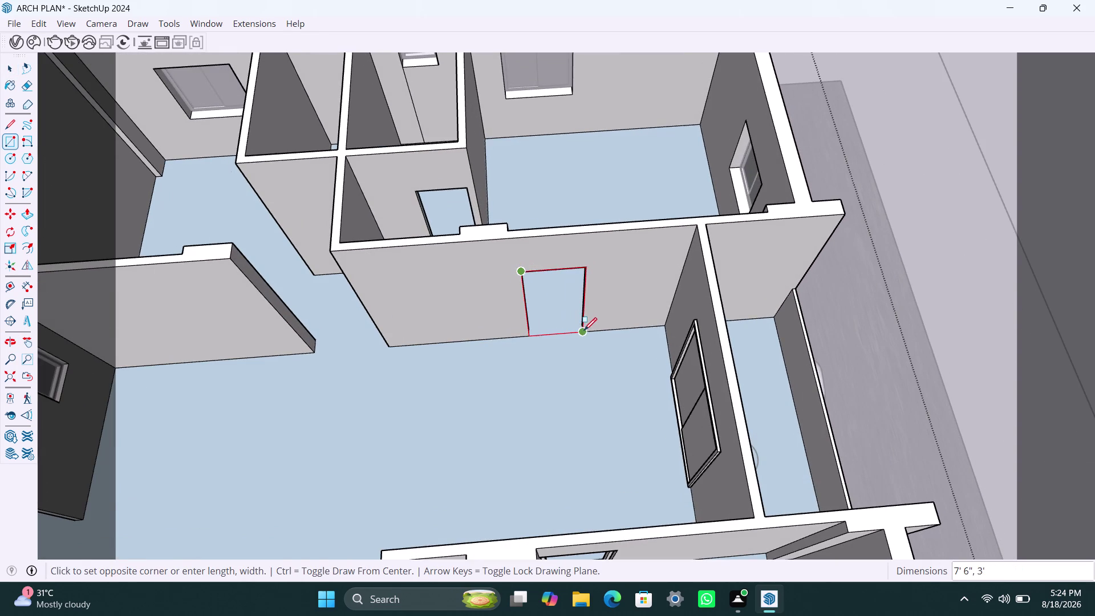
click(586, 331)
key(space)
double_click(567, 303)
right_click(567, 303)
click(655, 126)
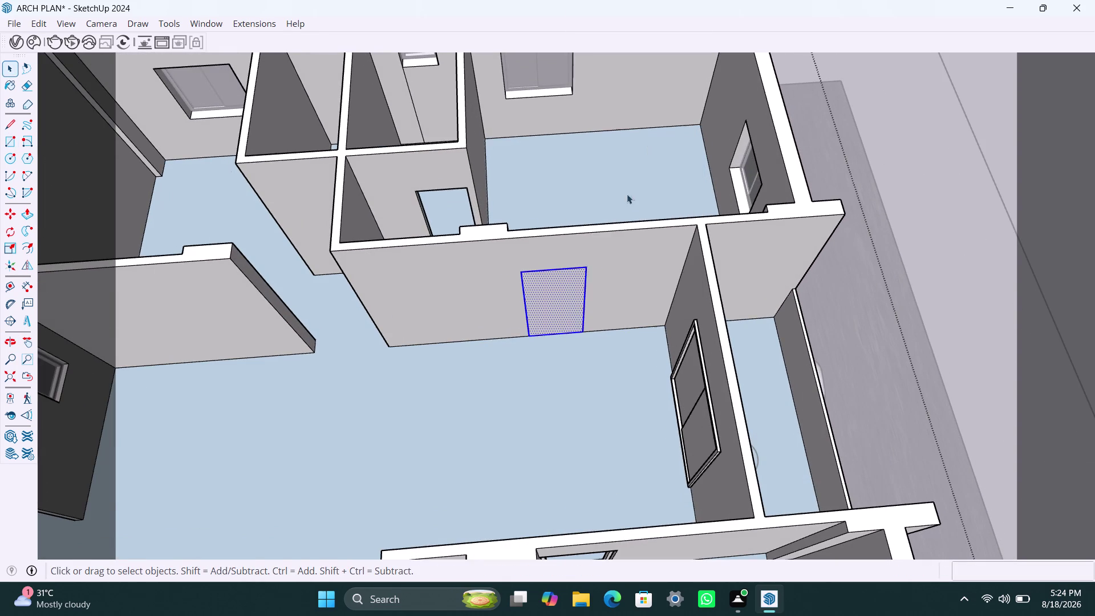
triple_click(552, 320)
Offset the rectangle outline 2 inches inward to form the frame ring.
key(f)
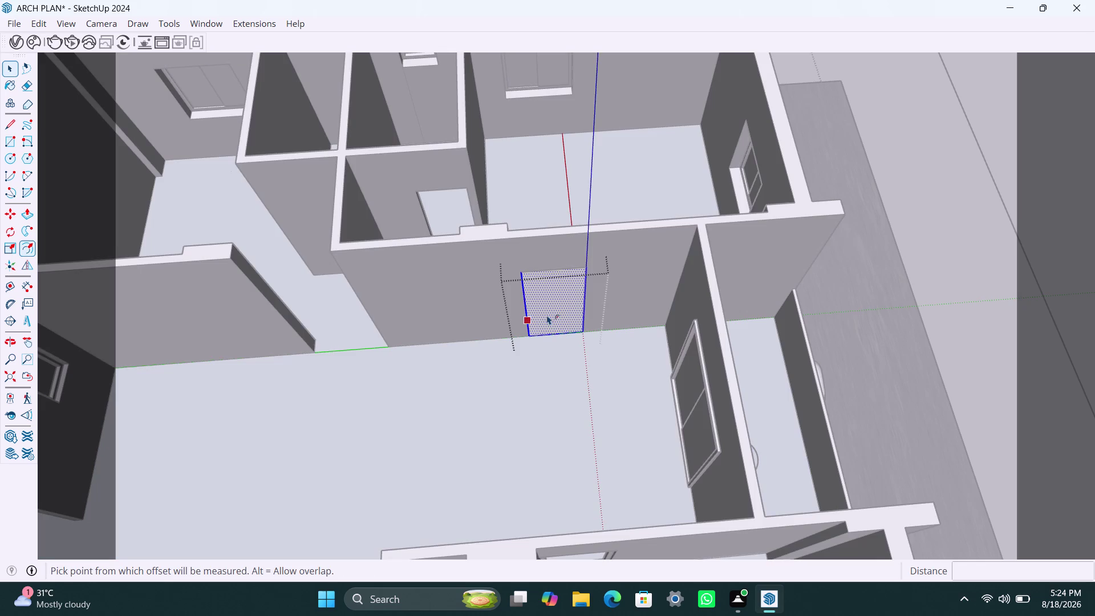
click(541, 306)
text(2")
key(Return)
key(space)
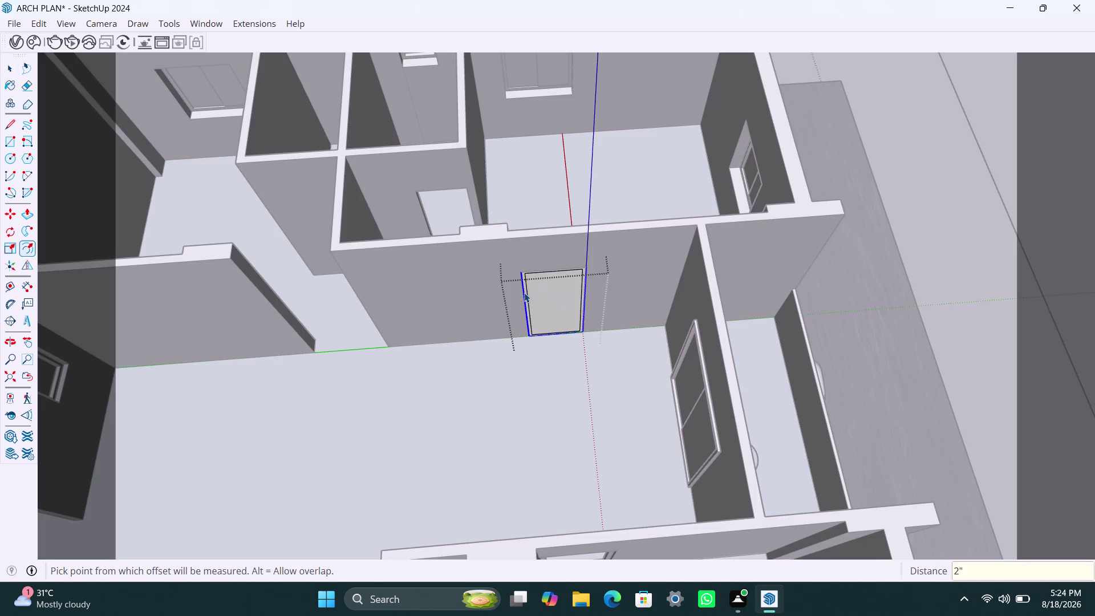
click(547, 300)
key(Delete)
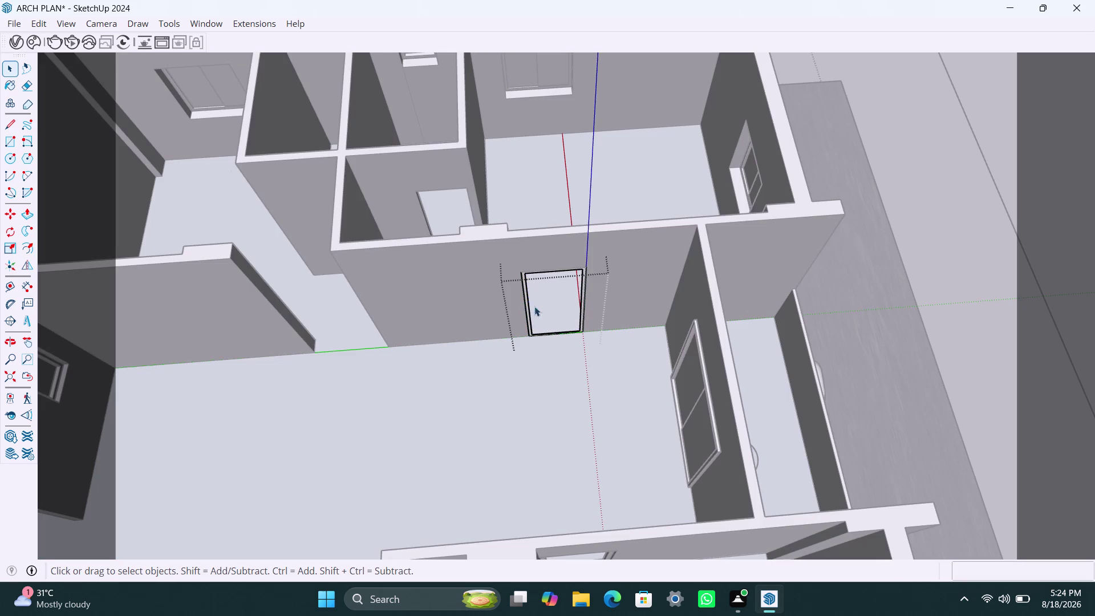
Push/Pull the frame strip out 2 inches.
scroll(up, 3)
click(525, 300)
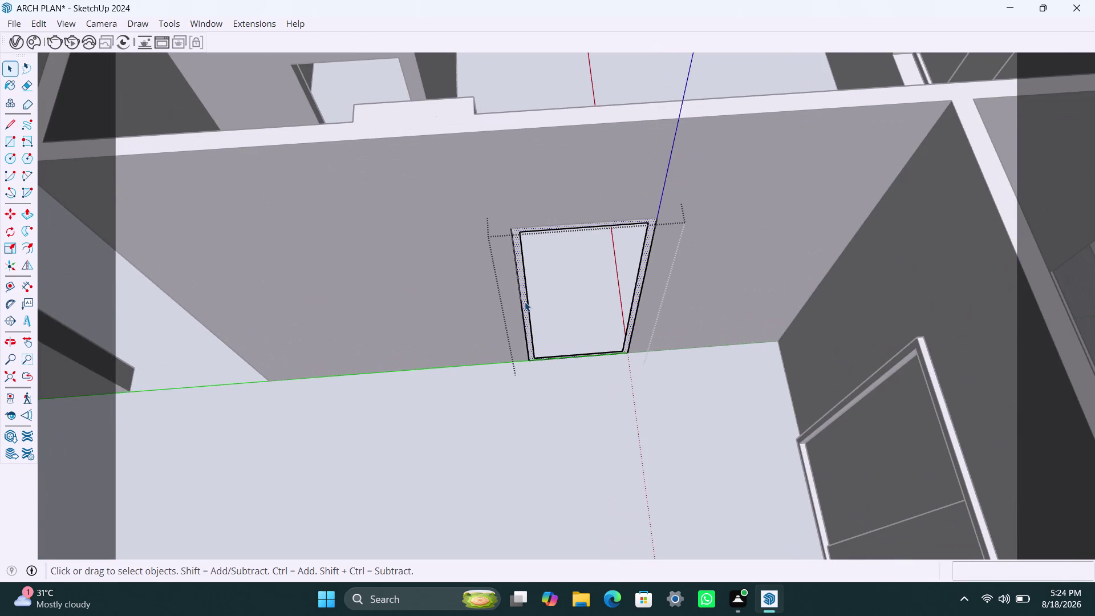
key(p)
click(525, 302)
text(2)
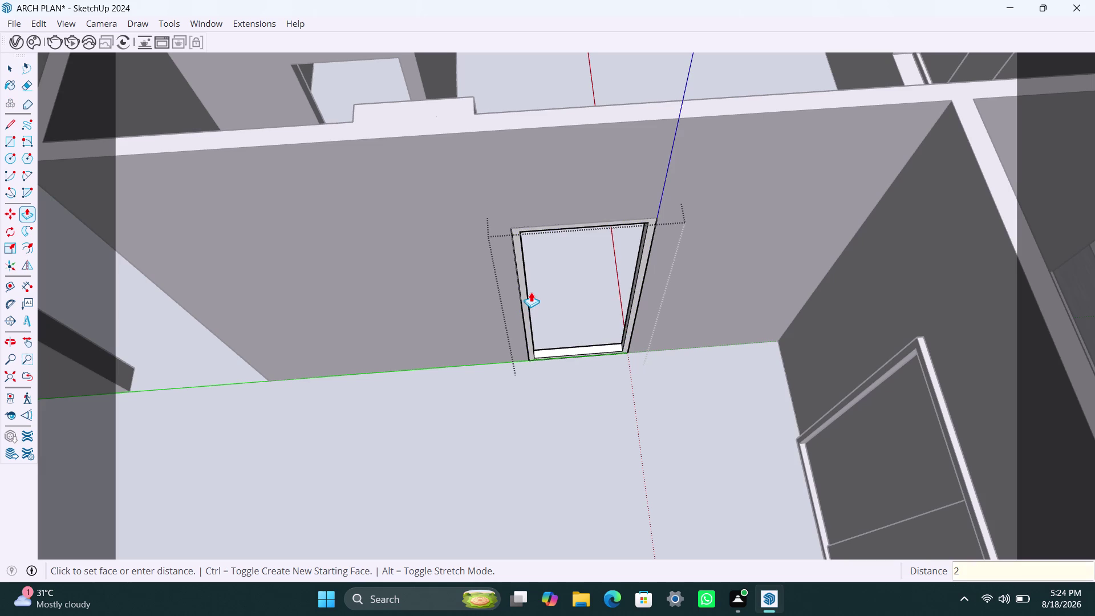
text(")
key(Return)
key(space)
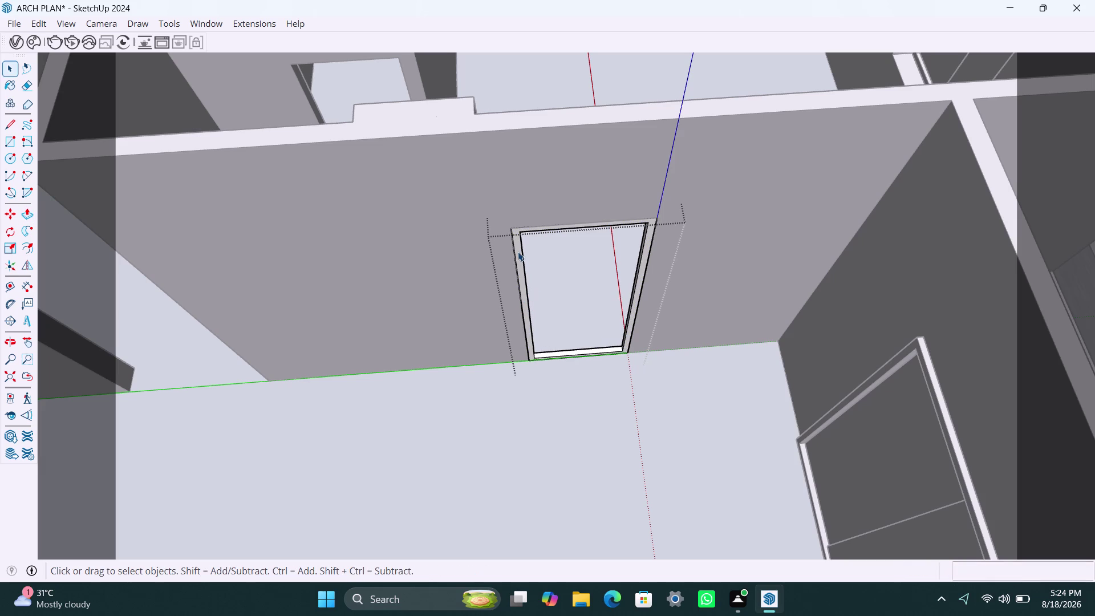
Draw a rectangle inside the frame and delete its face to clear the opening.
key(r)
click(523, 234)
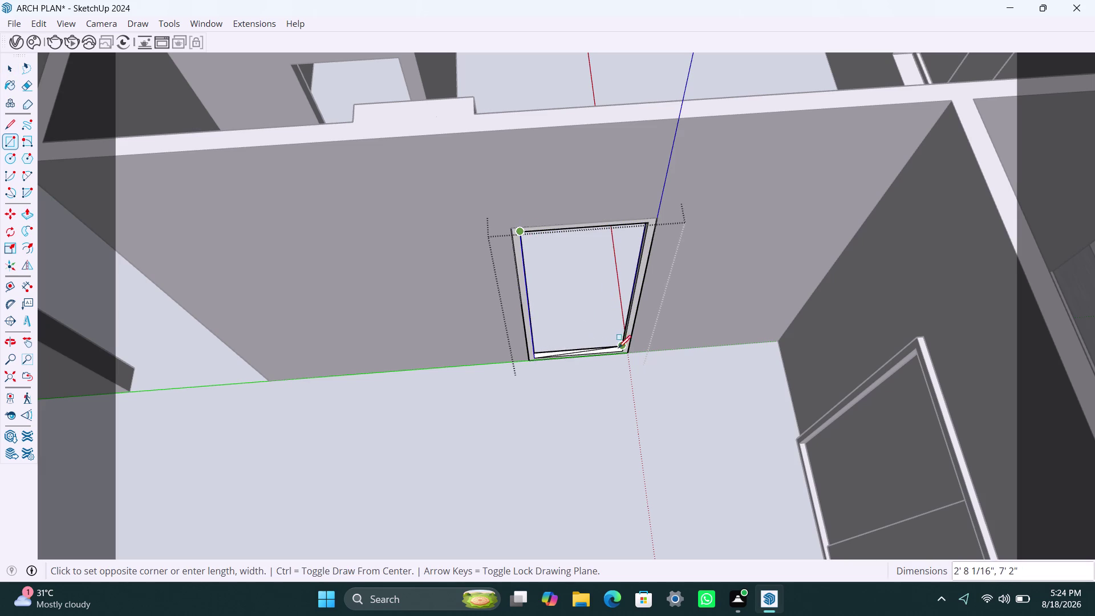
click(621, 350)
key(space)
double_click(605, 315)
right_click(605, 312)
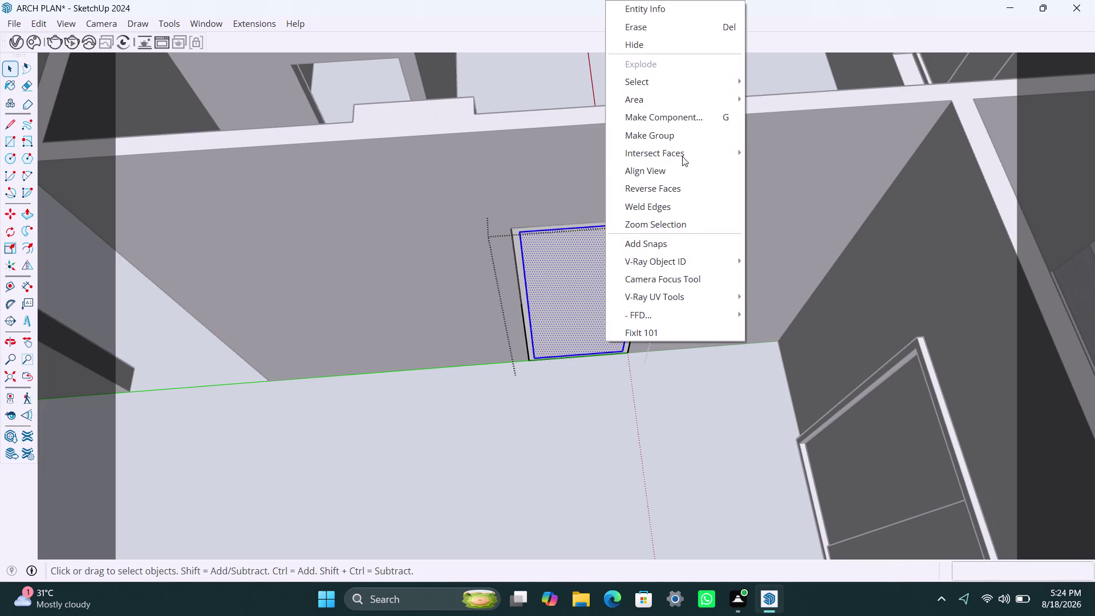
click(572, 286)
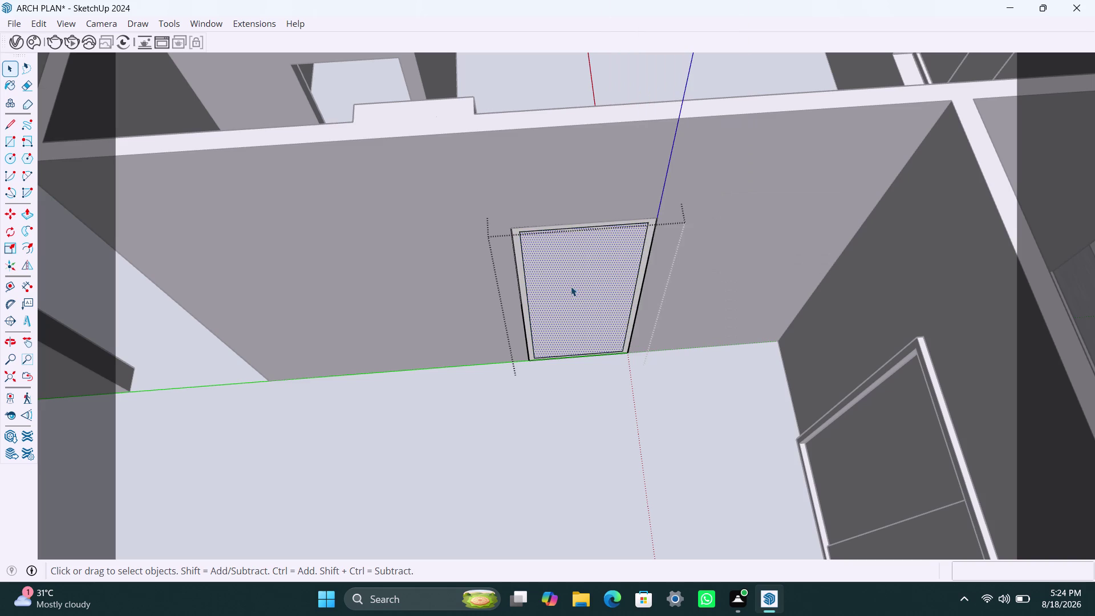
key(Delete)
click(525, 302)
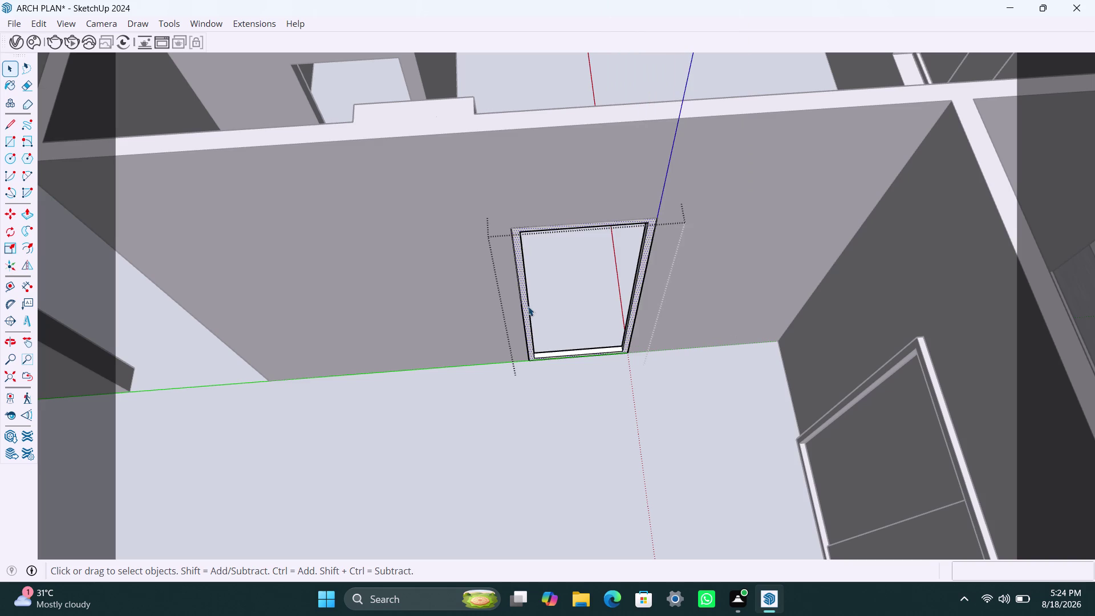
scroll(down, 3)
scroll(down, 3)
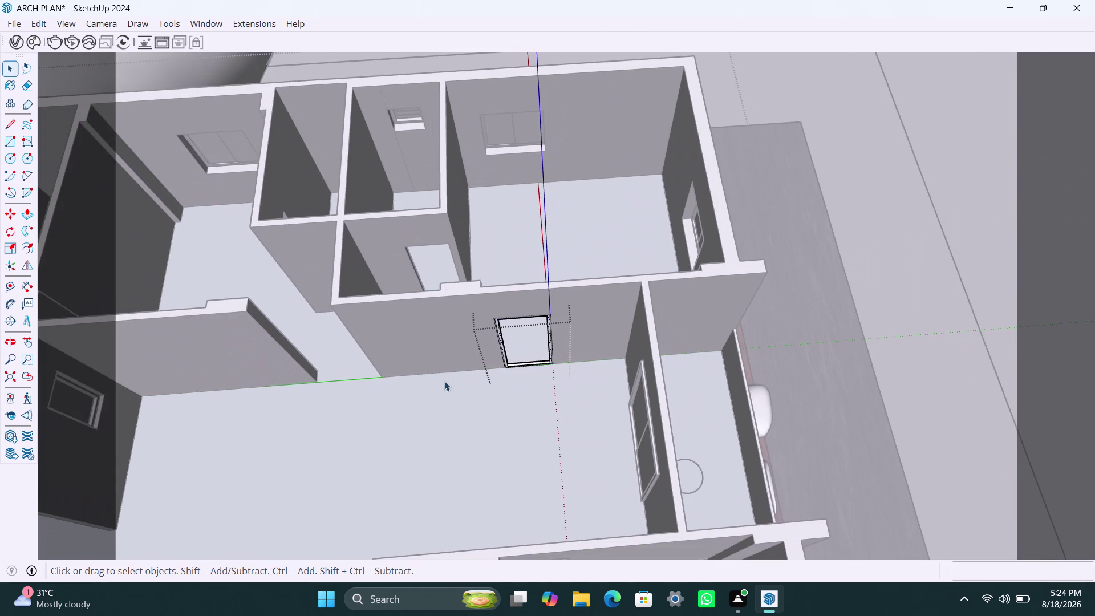
click(556, 256)
scroll(up, 3)
Draw a rectangle over the small room's door opening.
middle_drag(427, 269, 429, 271)
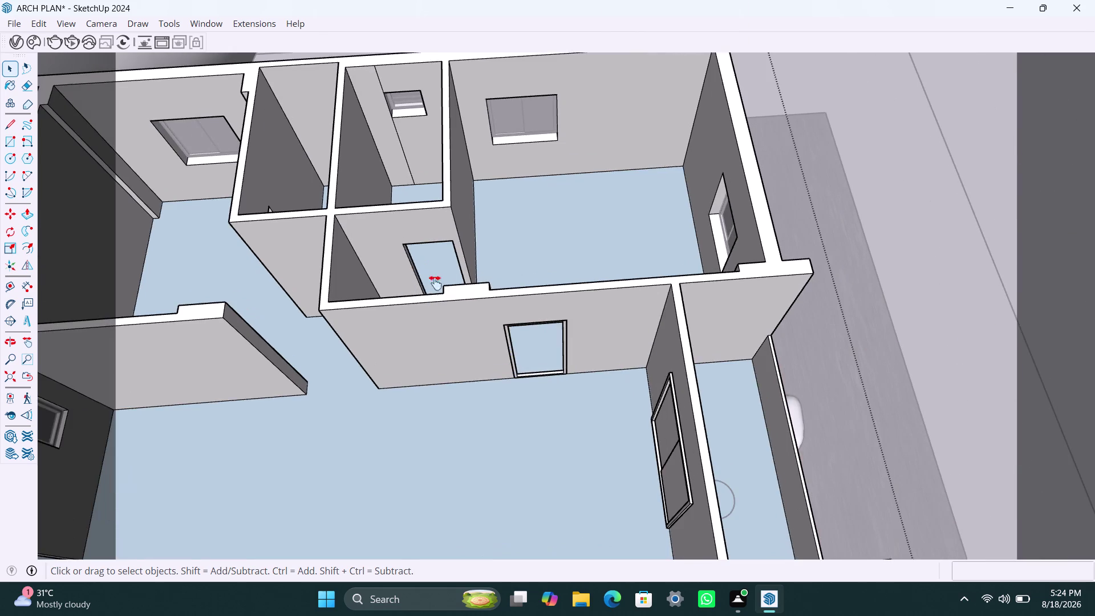
middle_drag(429, 271, 464, 346)
scroll(up, 3)
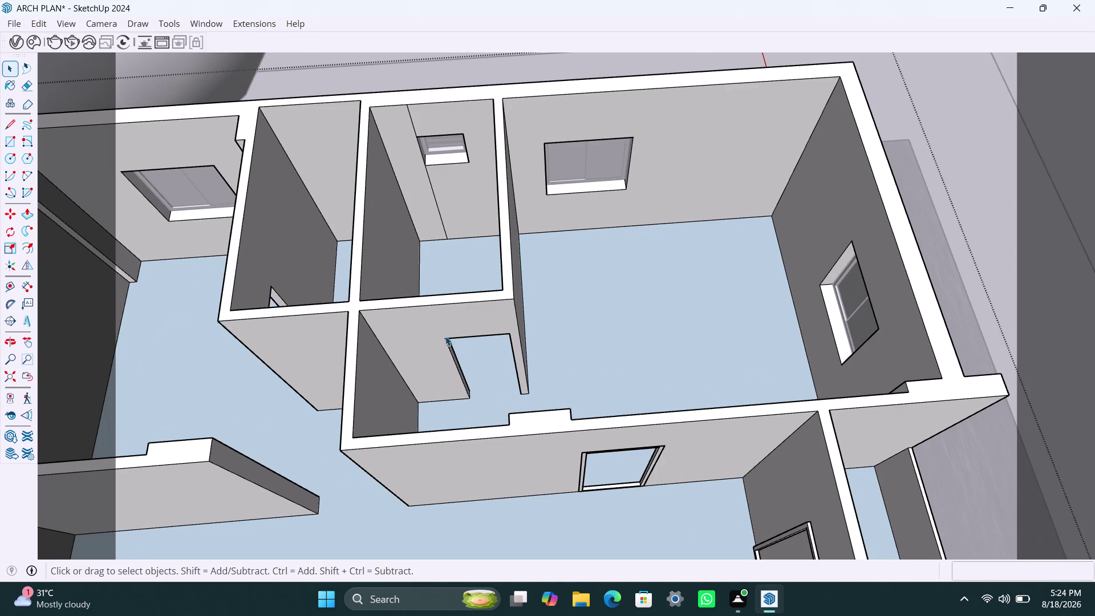
key(r)
click(447, 338)
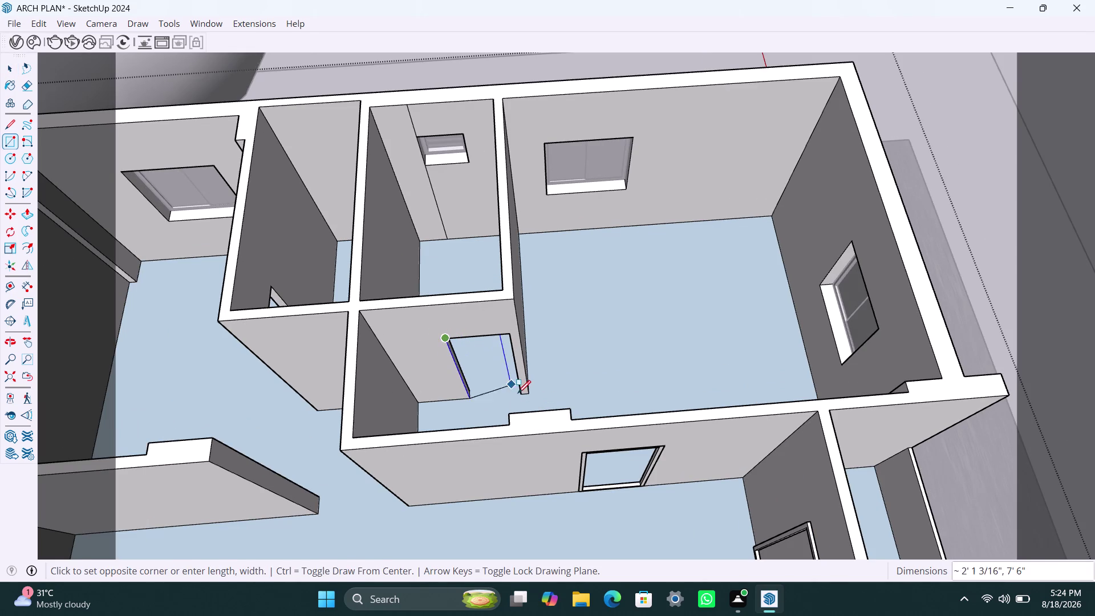
click(519, 393)
key(space)
double_click(493, 369)
right_click(492, 368)
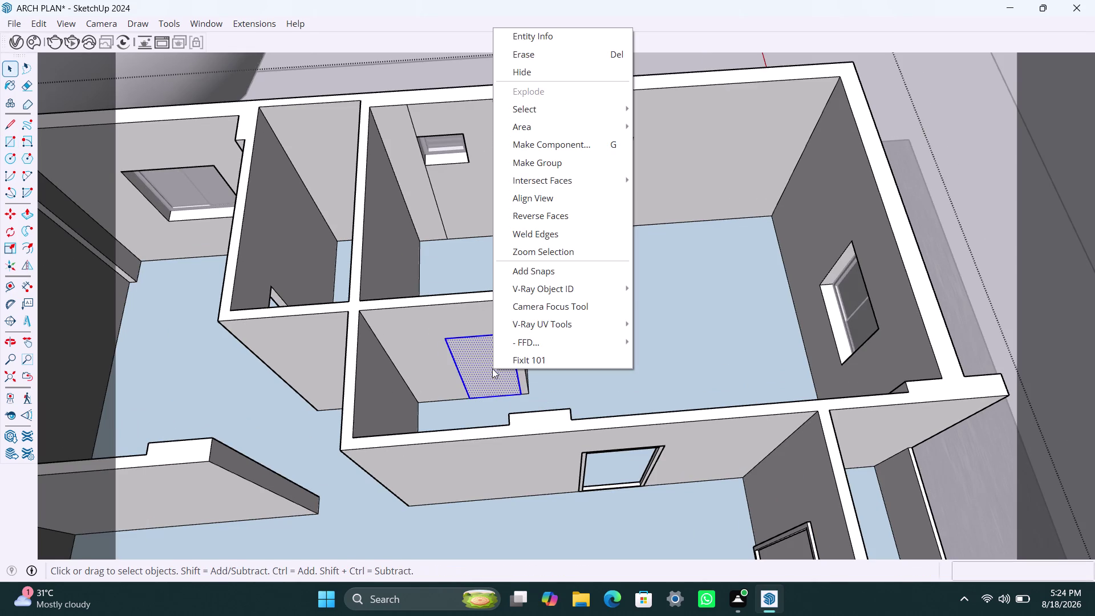
click(575, 164)
triple_click(474, 361)
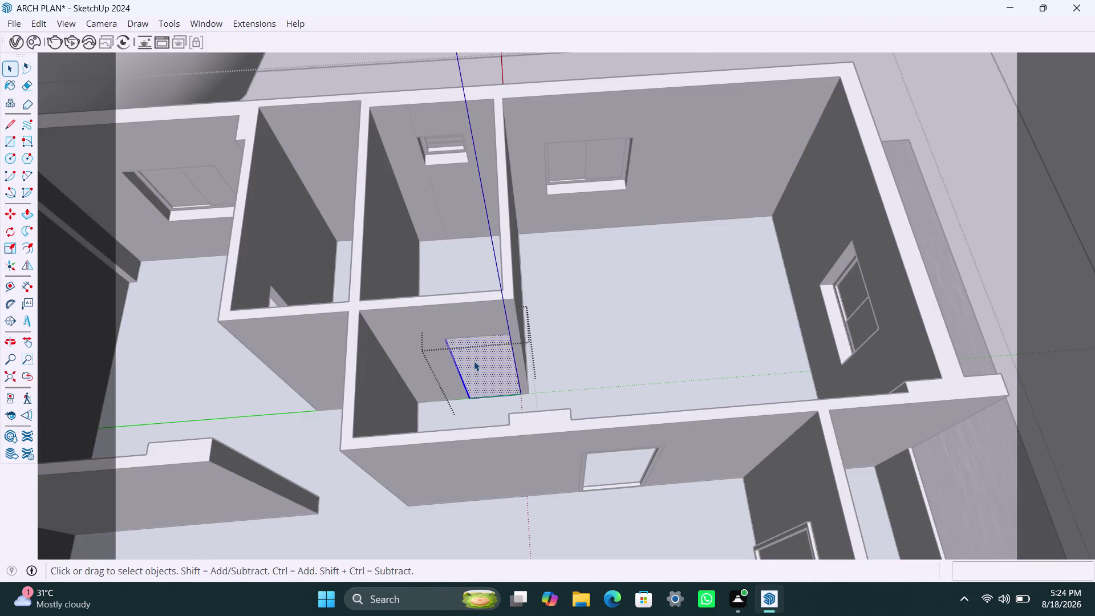
Offset the doorway rectangle 2 inches inward.
key(f)
click(474, 361)
text(2)
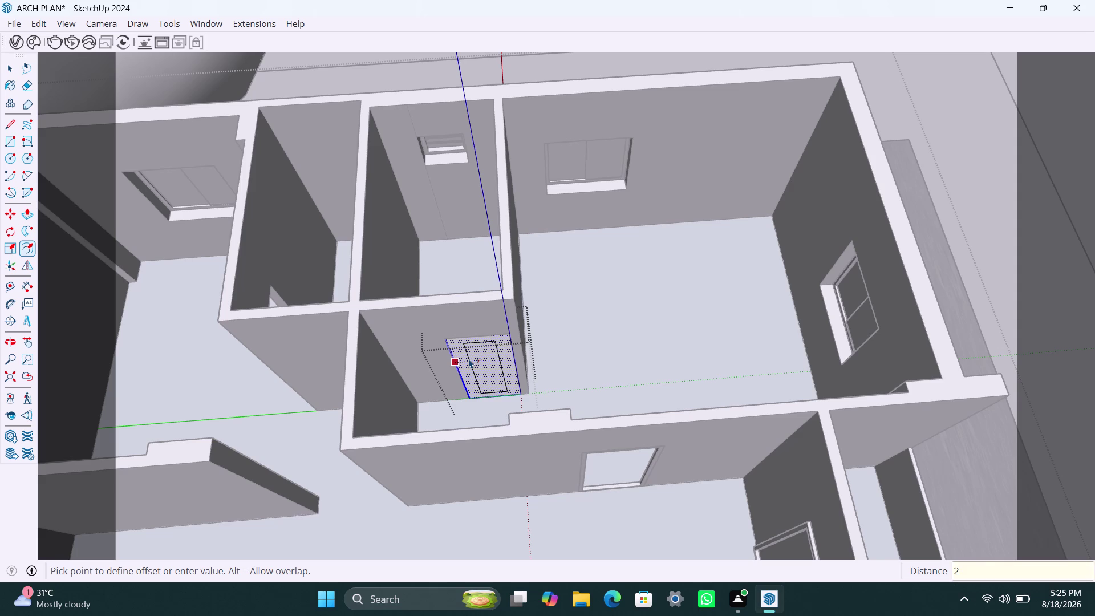
text(")
key(Return)
key(space)
click(477, 359)
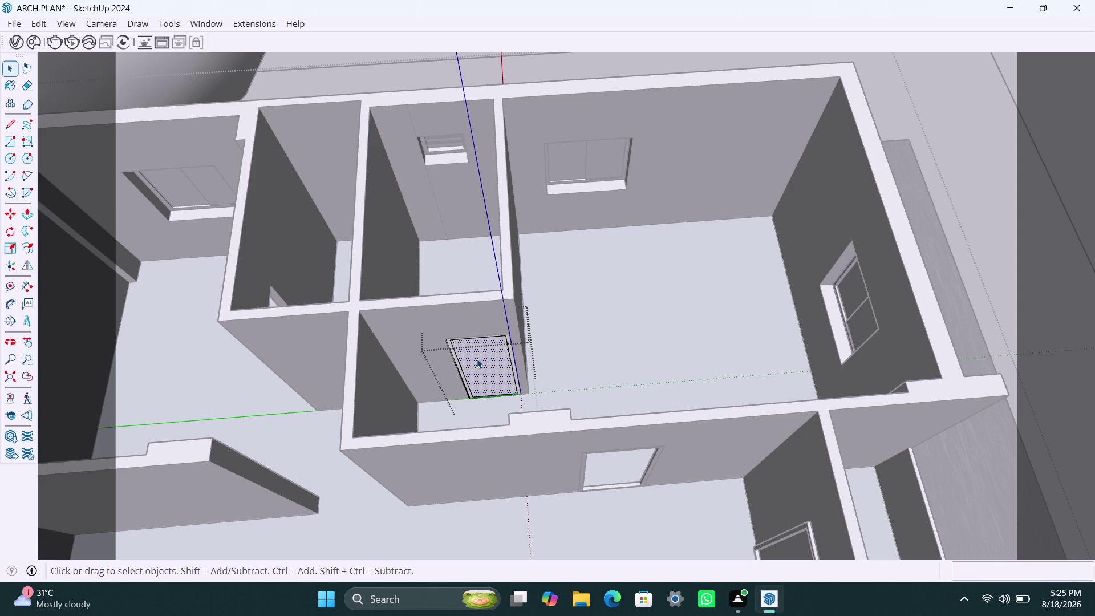
key(Delete)
Push/Pull the doorway frame ring out 0.5 inches and inspect the result.
scroll(up, 3)
click(452, 362)
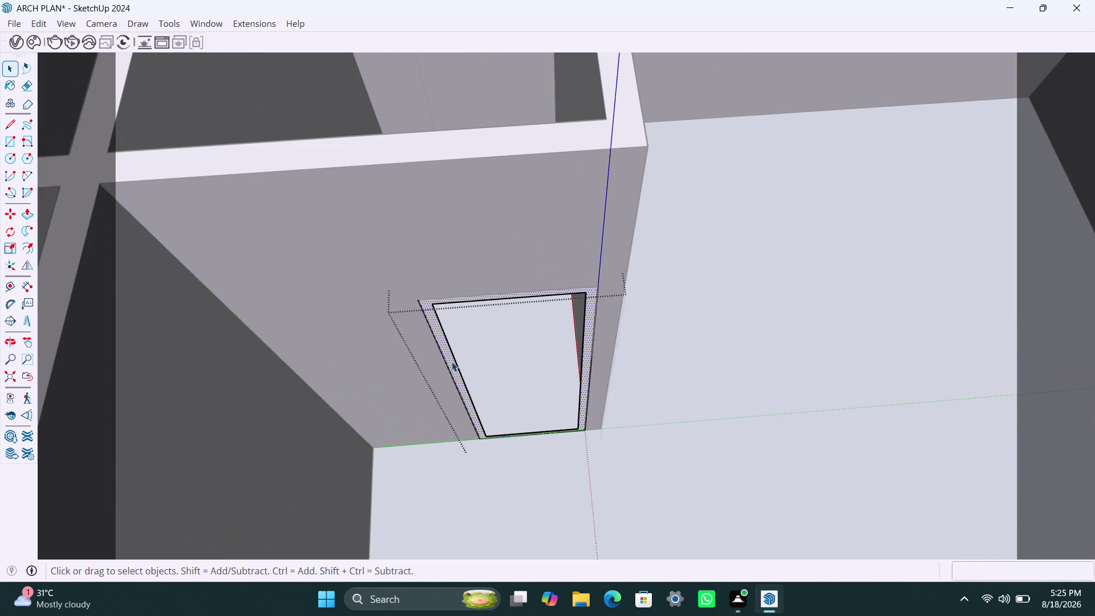
key(p)
click(452, 361)
key(2)
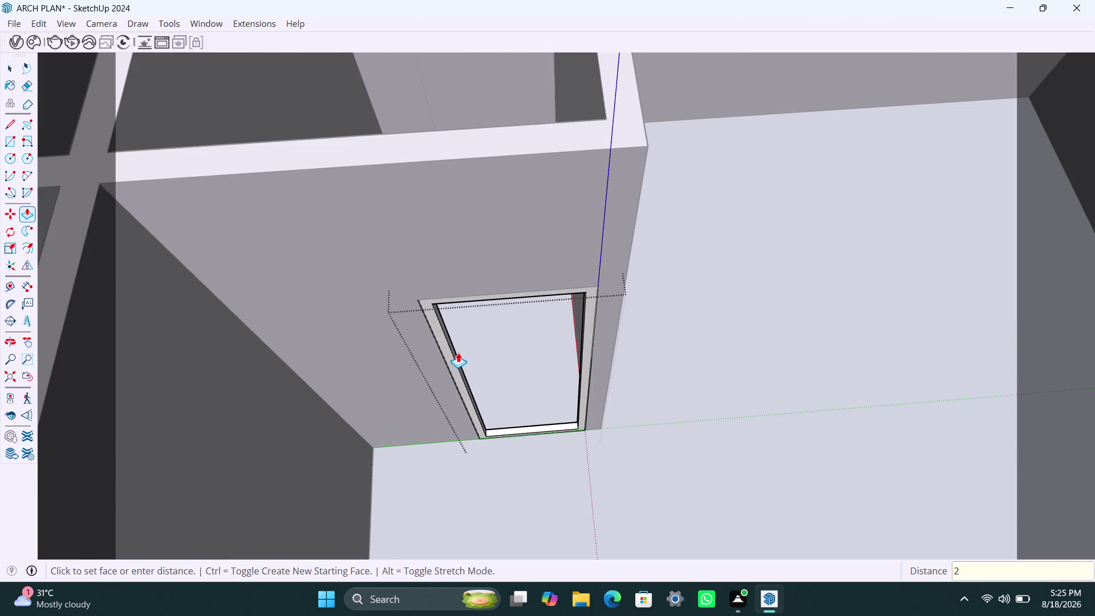
text(.5")
key(Return)
key(space)
click(728, 379)
scroll(down, 3)
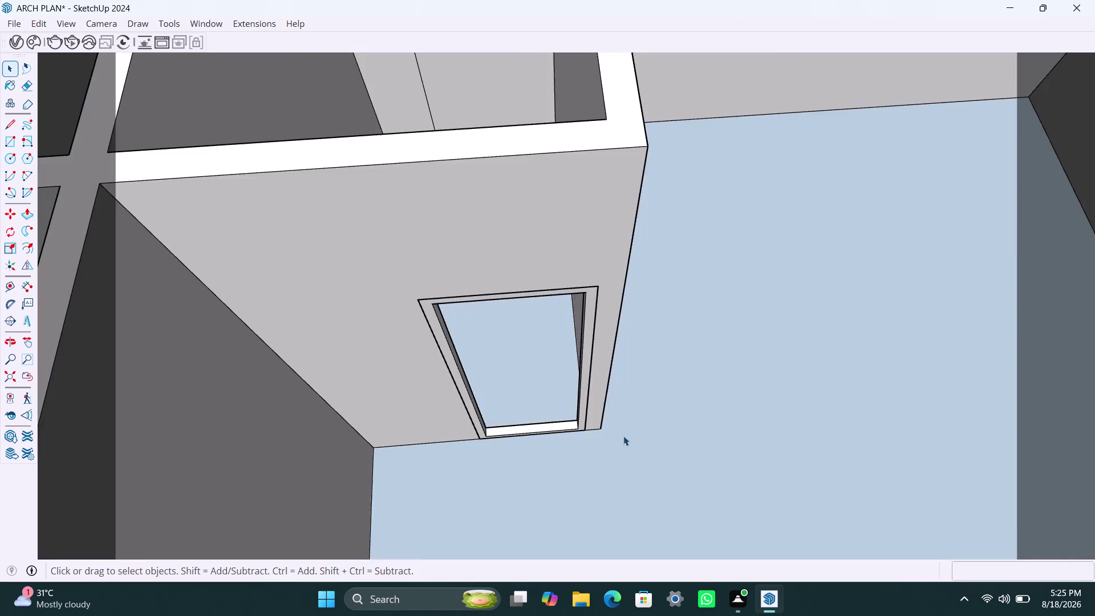
scroll(down, 3)
middle_drag(529, 429, 876, 382)
scroll(up, 3)
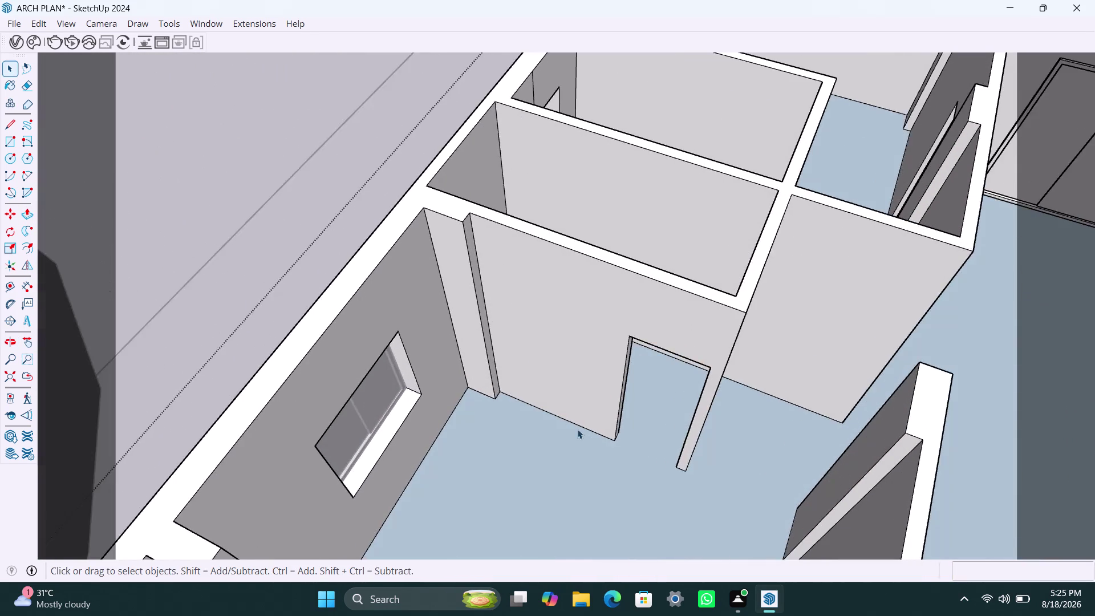
middle_drag(578, 431, 228, 409)
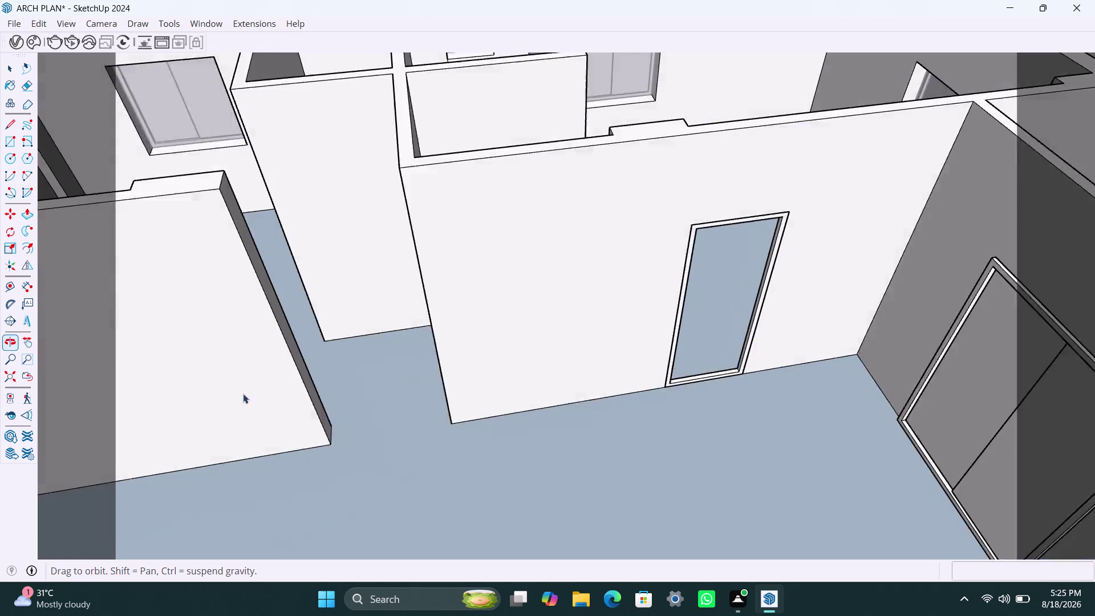
middle_drag(269, 335, 559, 451)
scroll(up, 3)
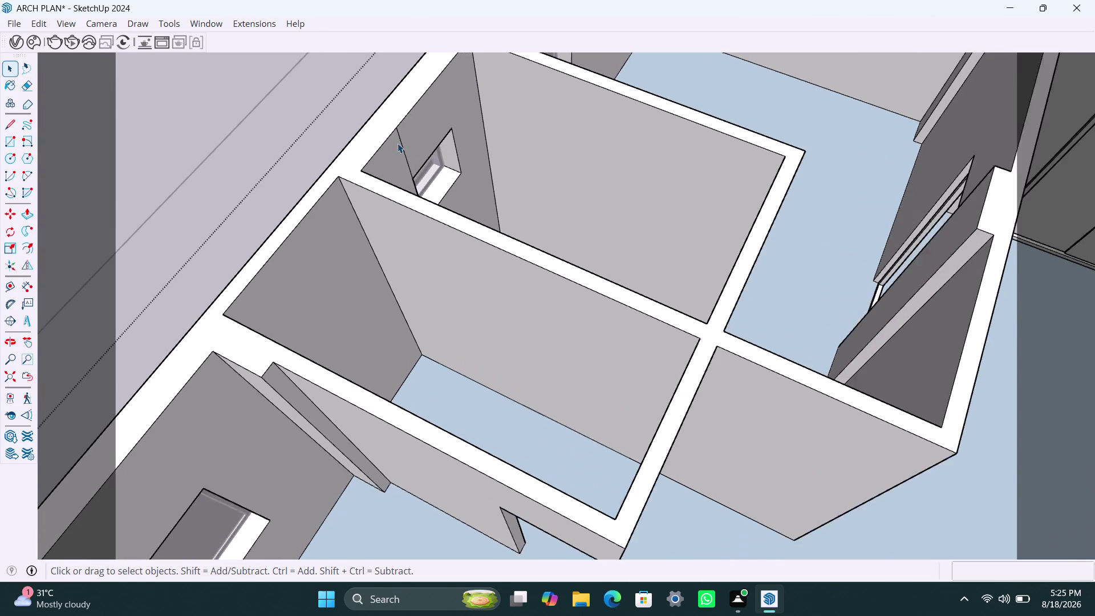
scroll(up, 3)
click(405, 143)
key(Delete)
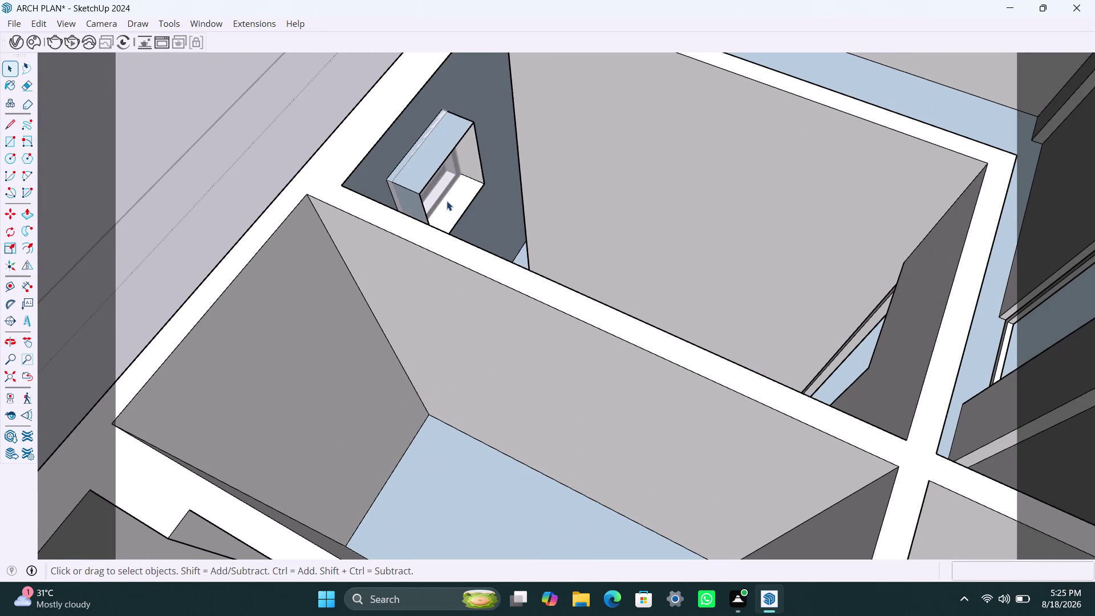
key(ctrl+z)
scroll(up, 3)
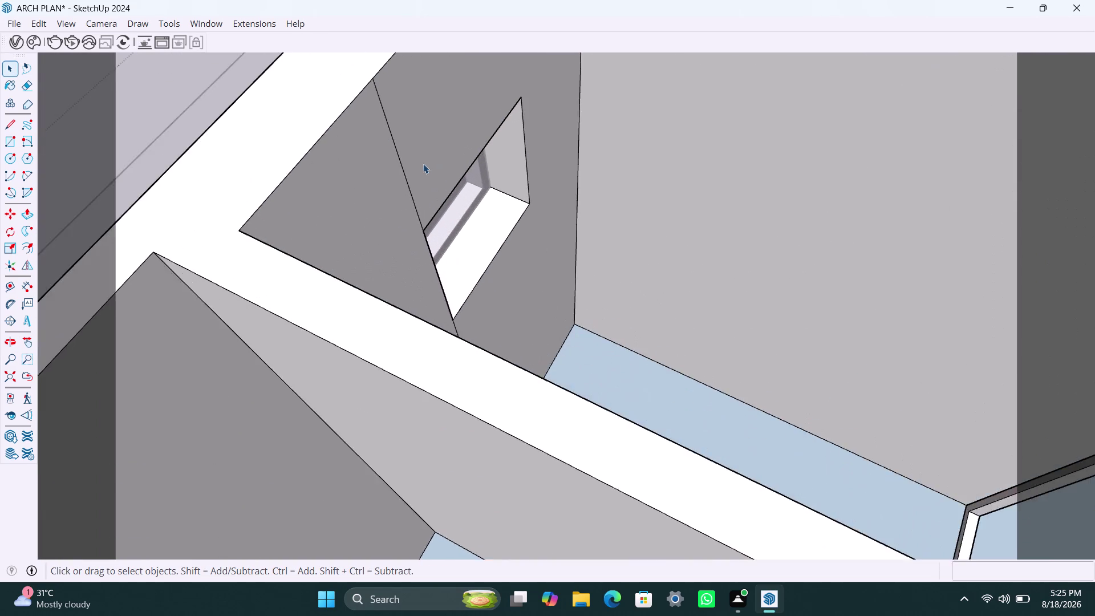
scroll(up, 3)
scroll(up, 3)
click(395, 193)
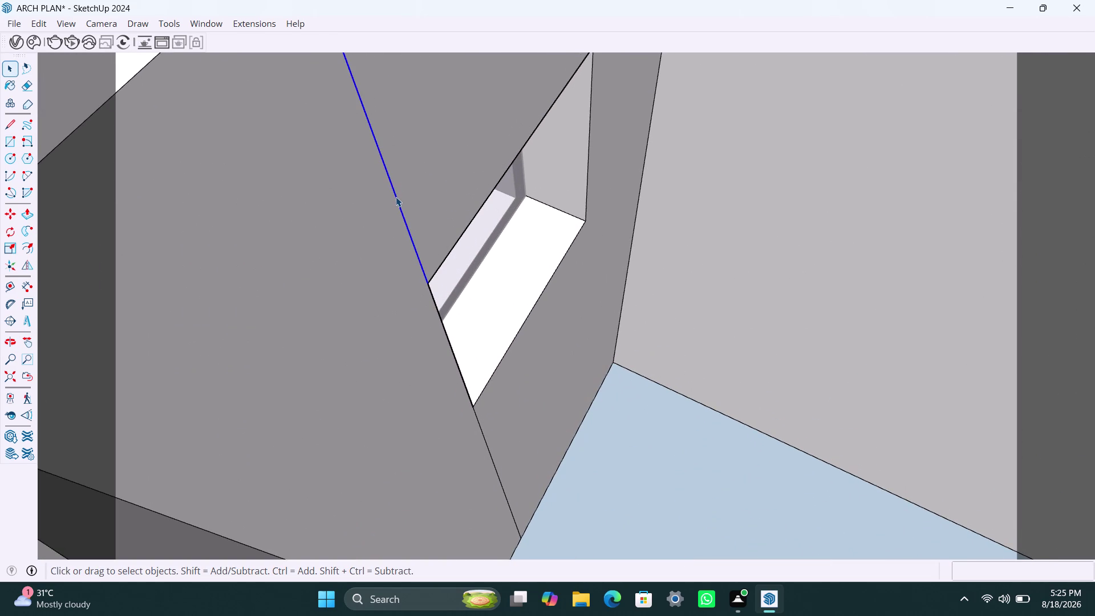
key(Delete)
key(ctrl+z)
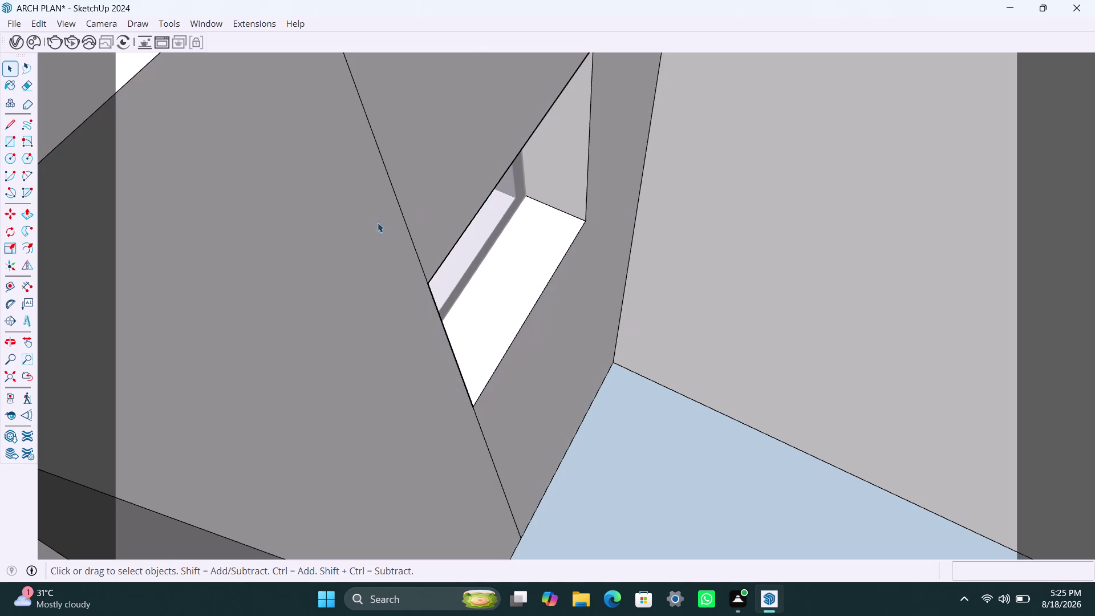
click(372, 228)
text(PP)
click(371, 233)
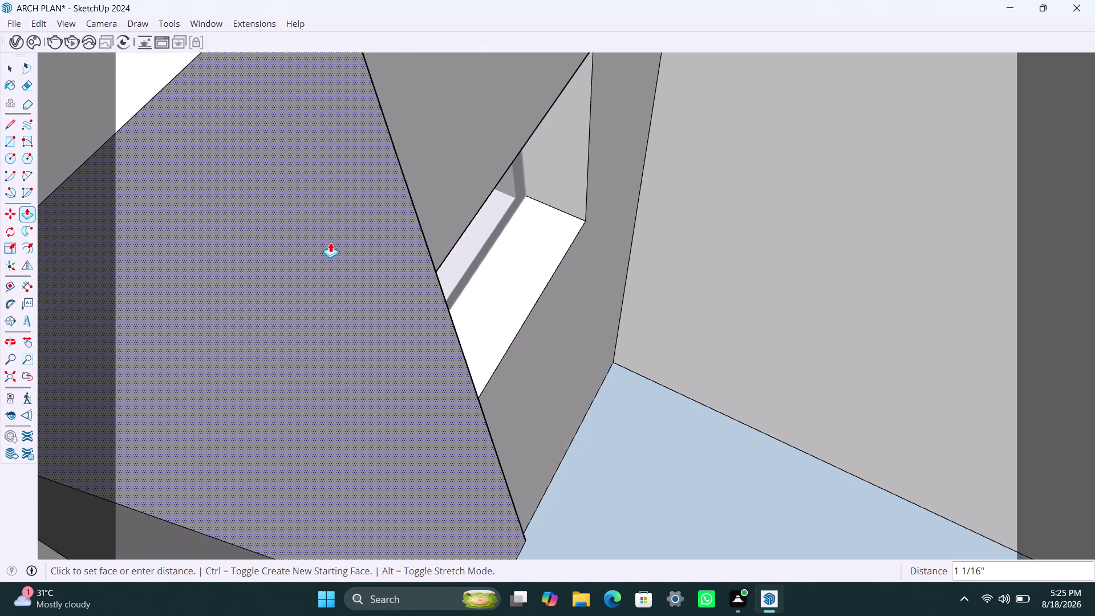
key(Escape)
key(space)
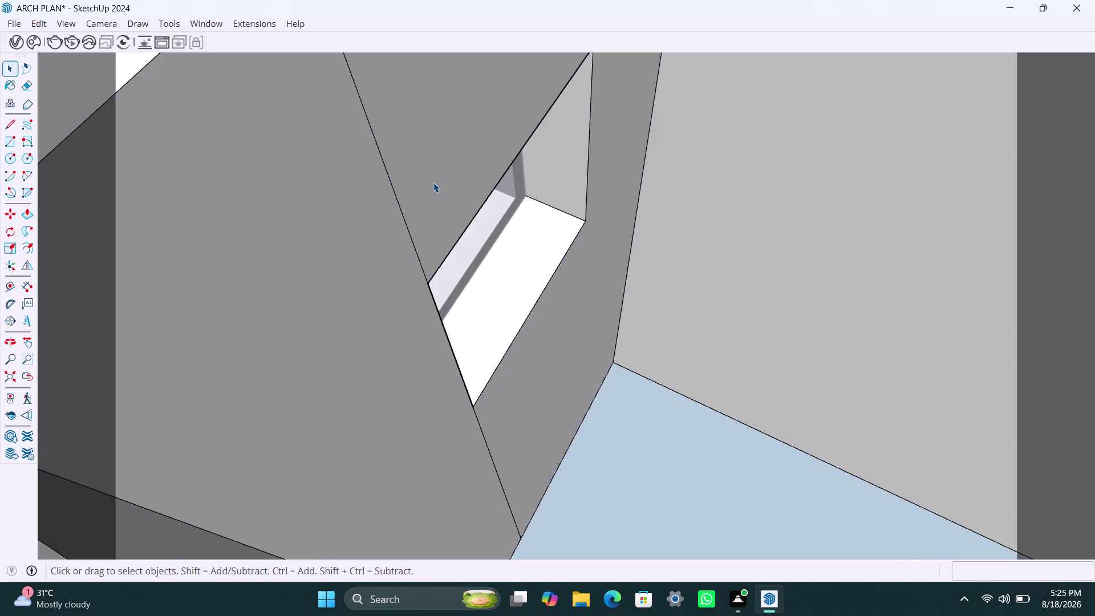
click(433, 181)
key(p)
click(428, 184)
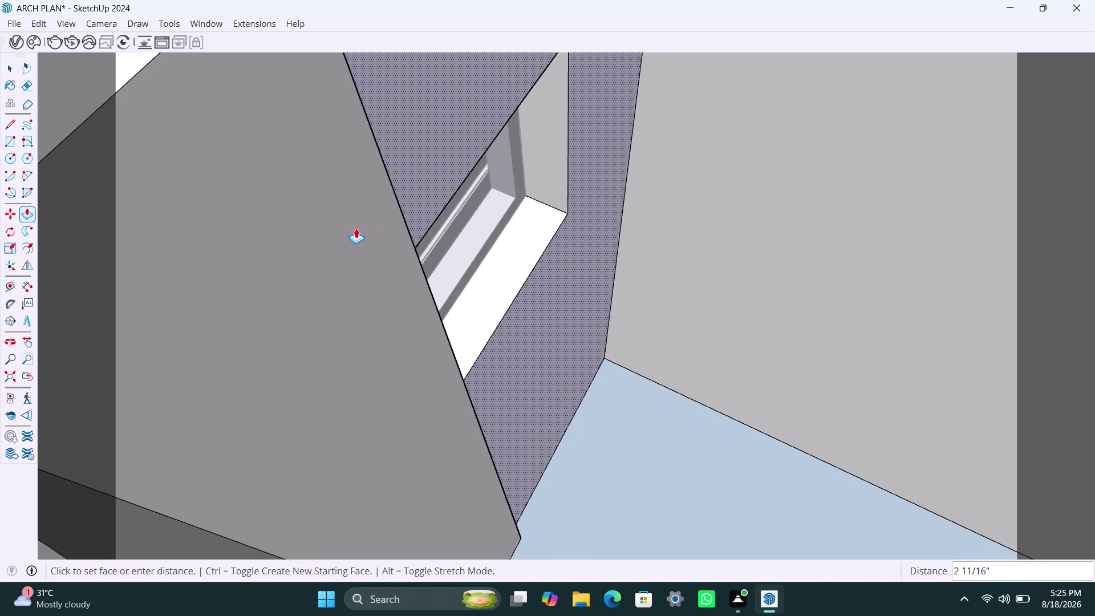
click(416, 252)
key(space)
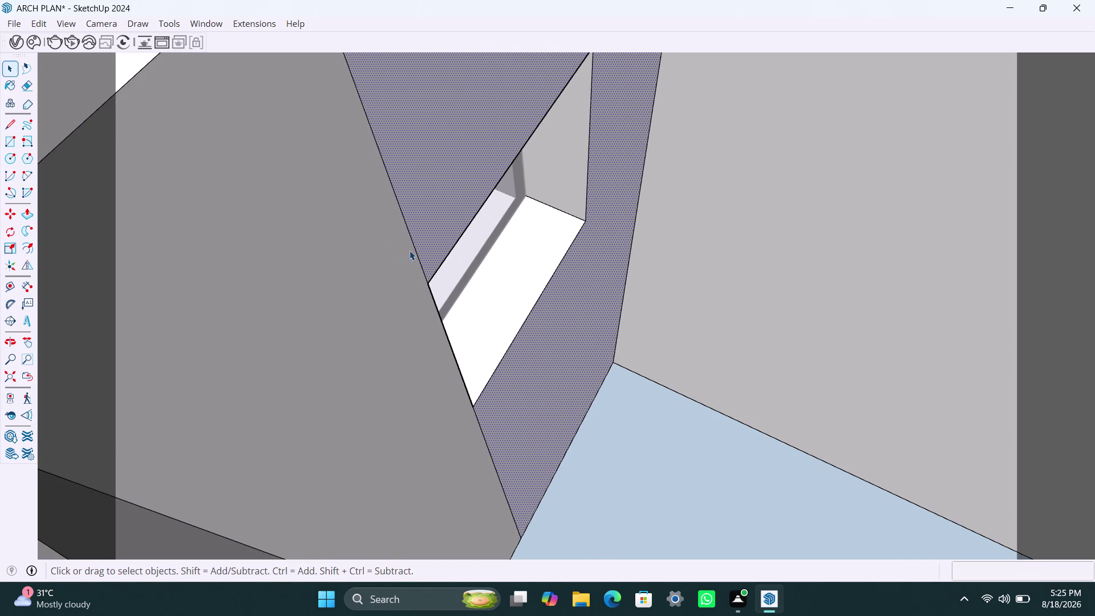
click(415, 244)
key(Delete)
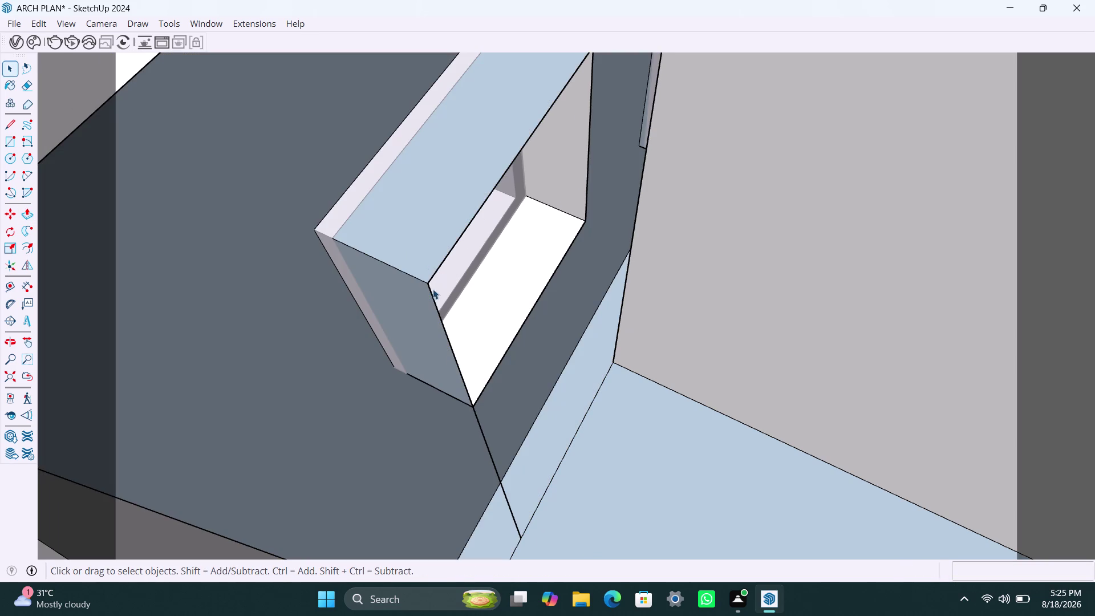
key(ctrl+z)
click(500, 482)
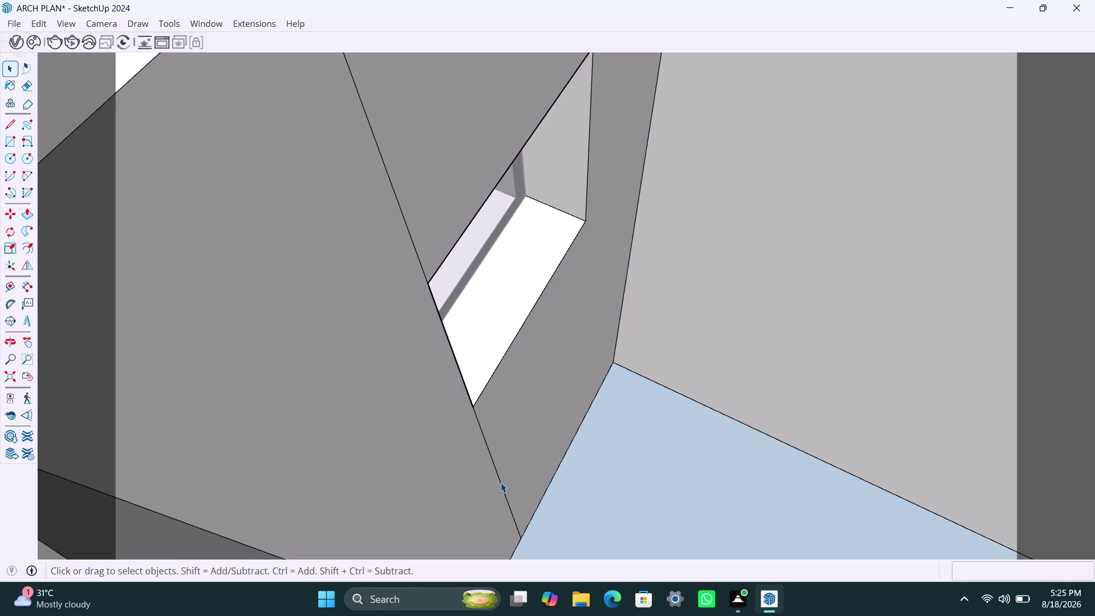
key(Insert)
key(Delete)
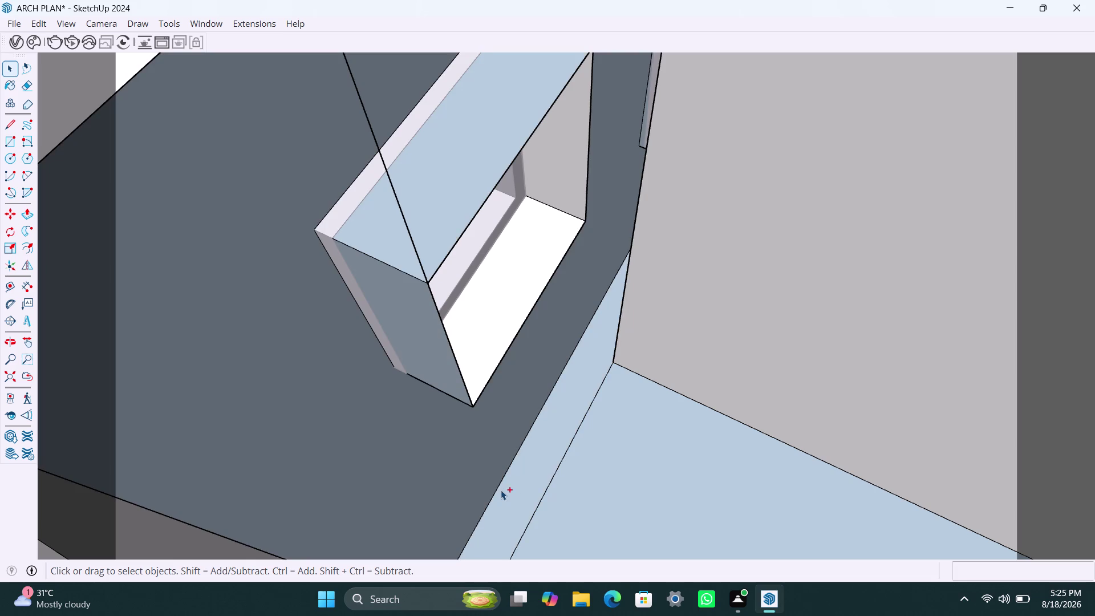
key(ctrl+z)
scroll(down, 3)
scroll(down, 3)
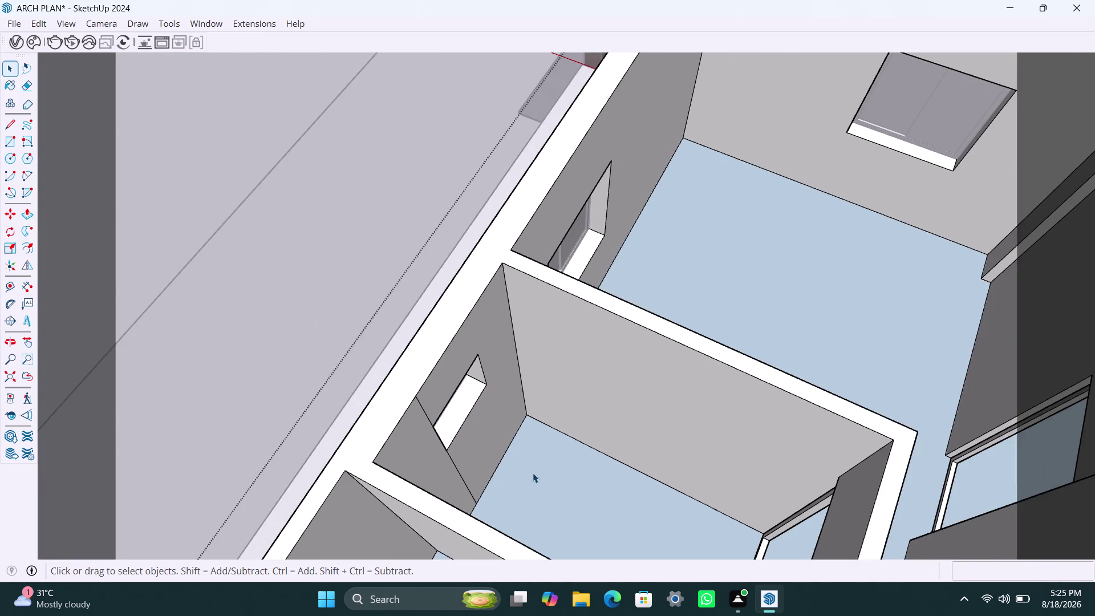
Draw a rectangle over the notch at the wall base.
scroll(down, 3)
middle_drag(580, 458, 606, 333)
scroll(up, 3)
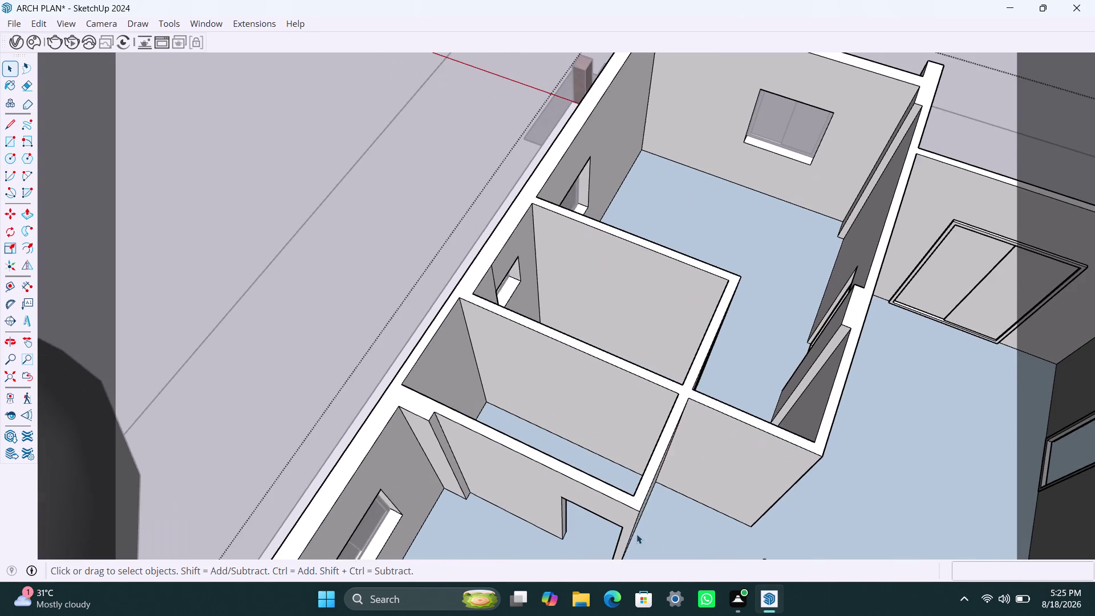
middle_drag(589, 529, 635, 471)
scroll(up, 3)
middle_drag(614, 504, 656, 512)
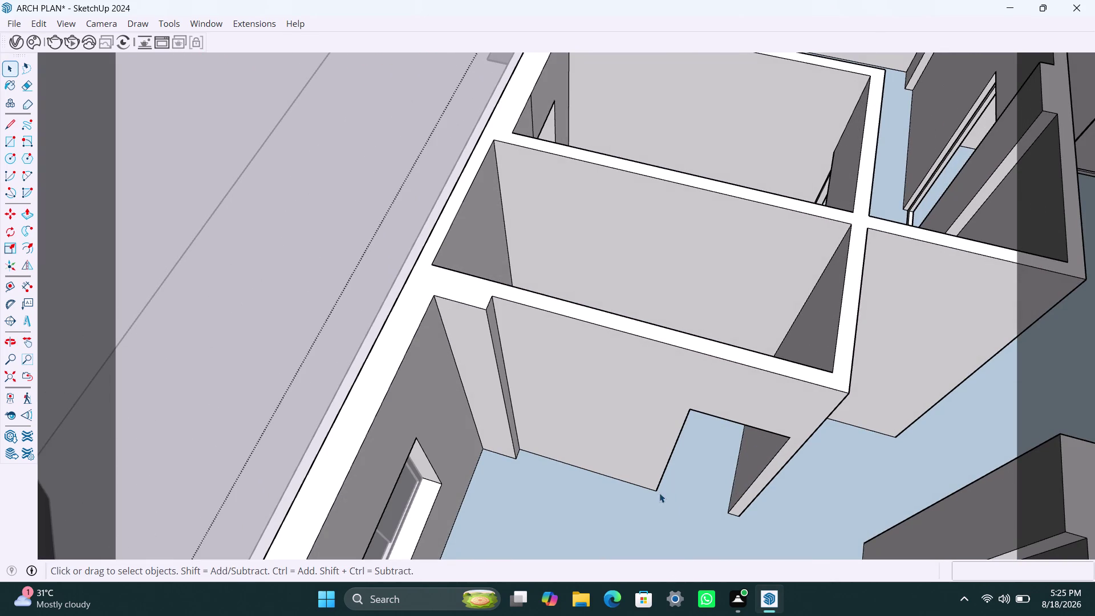
key(r)
click(693, 412)
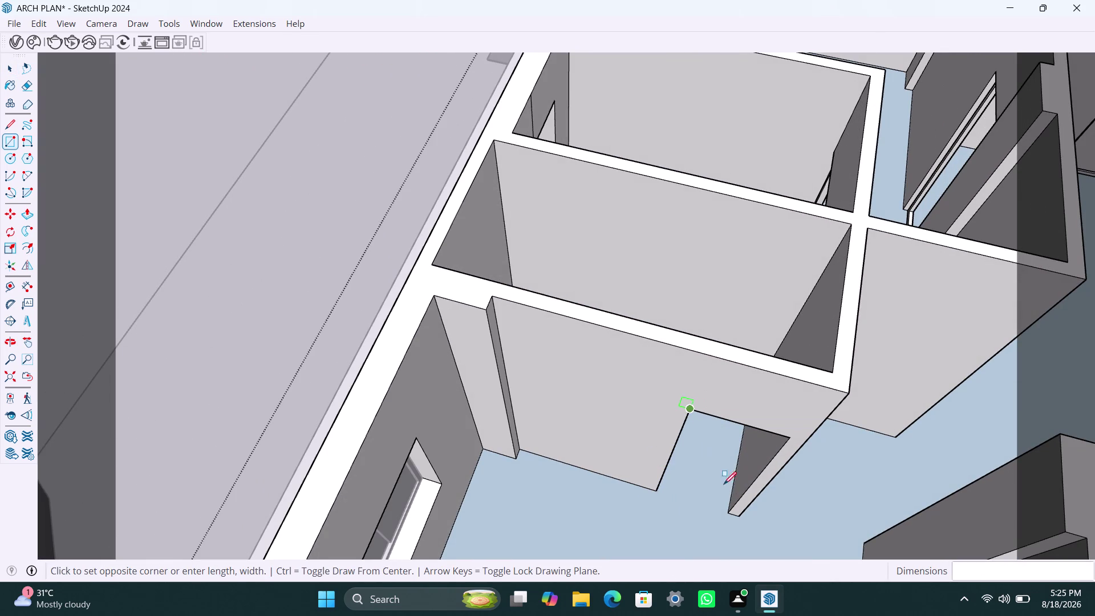
click(733, 509)
key(space)
double_click(722, 474)
right_click(722, 473)
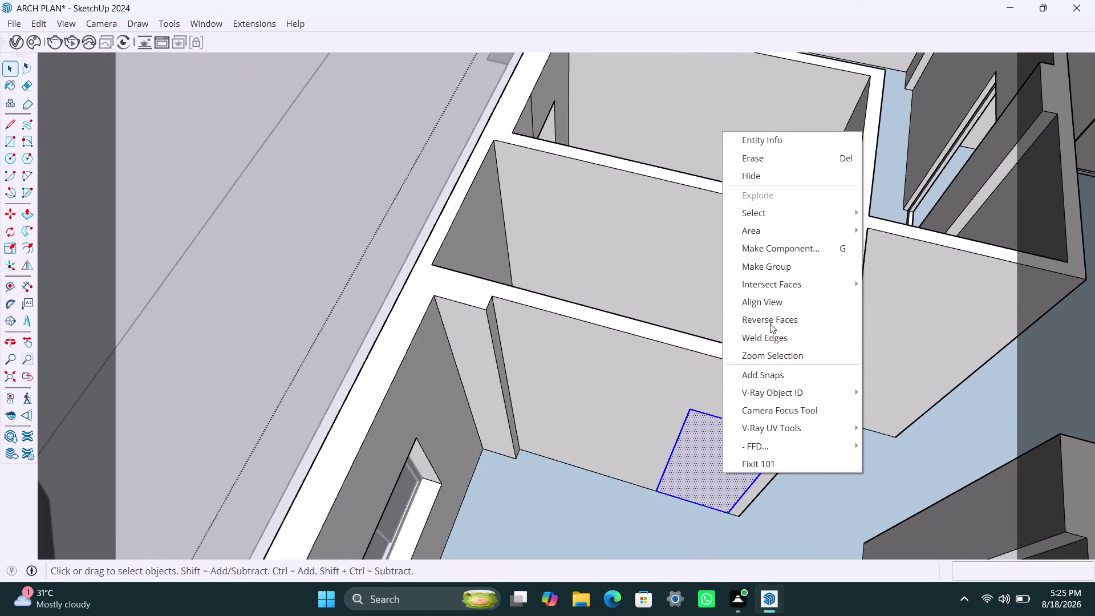
click(768, 263)
double_click(713, 463)
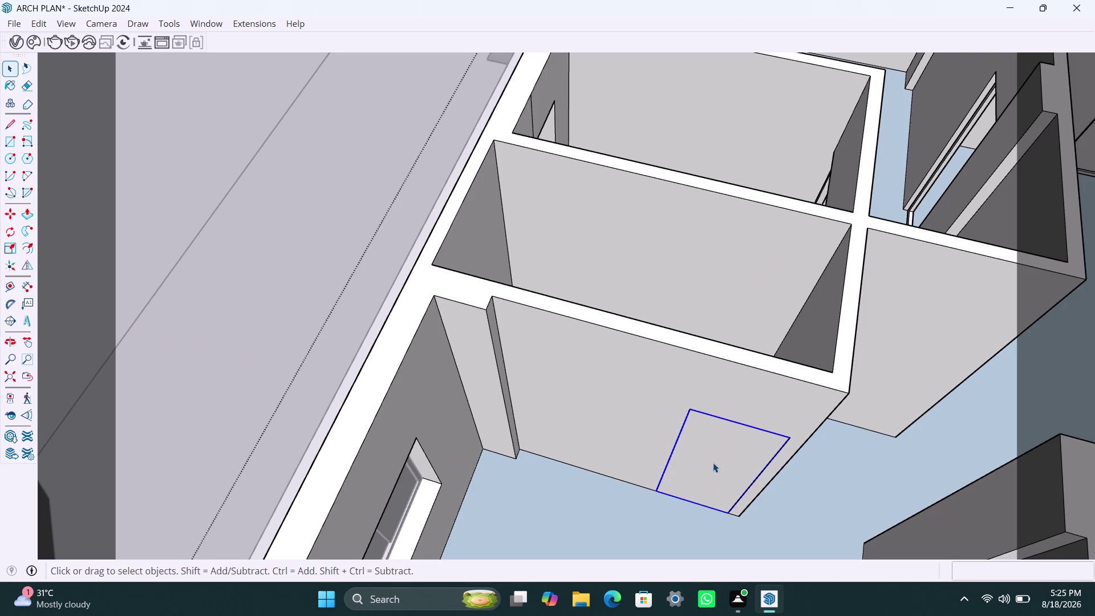
click(713, 463)
Offset the notch outline 2 inches and delete the inner face to open the wall.
key(f)
click(705, 461)
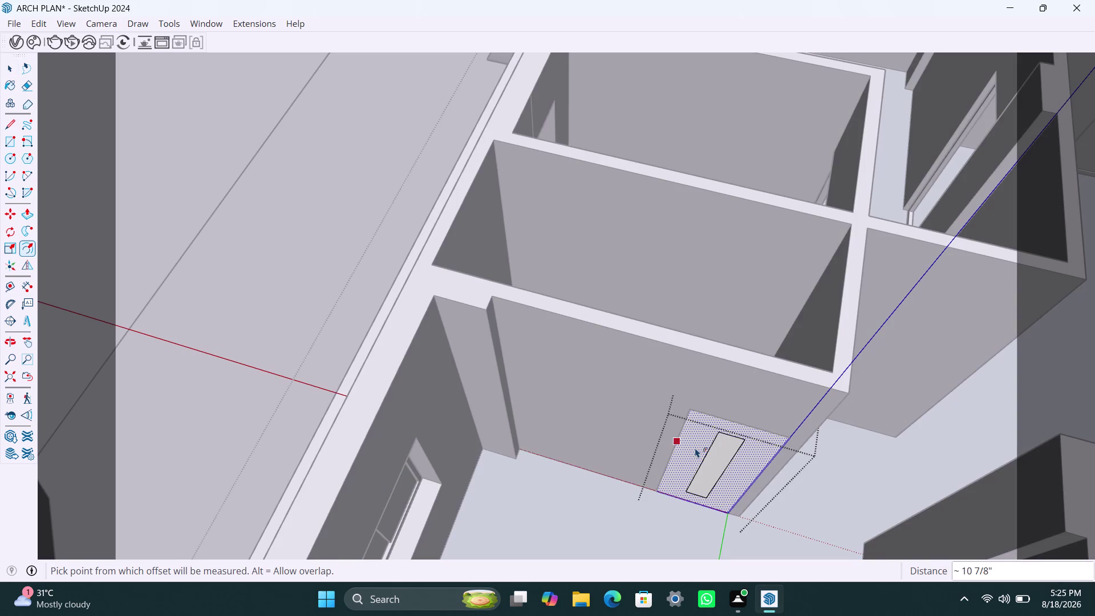
text(2")
key(Return)
key(space)
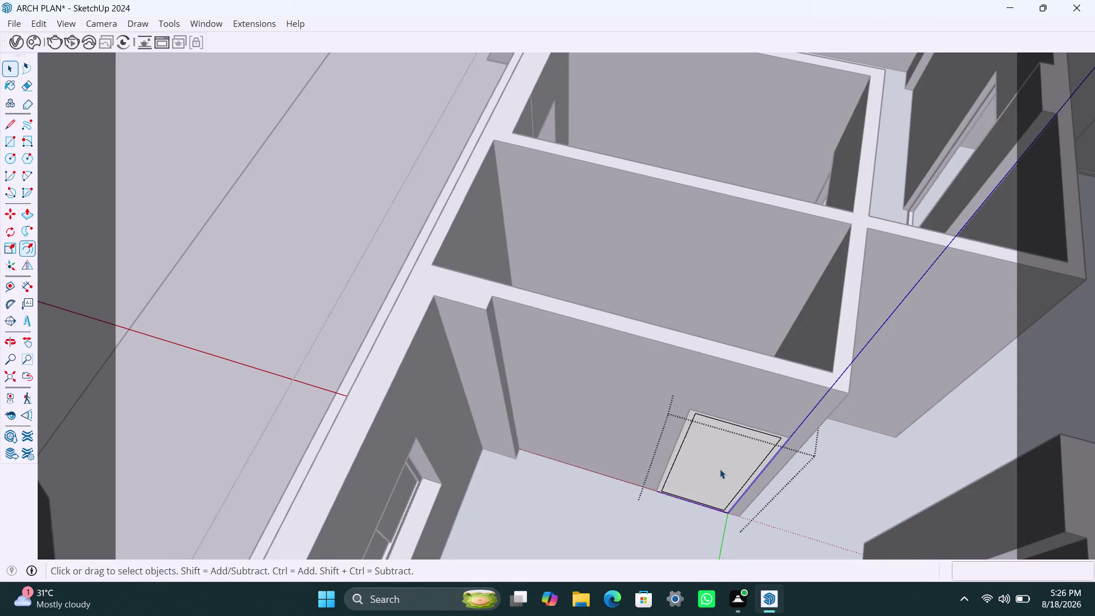
click(720, 469)
key(Delete)
Pull the frame ring out 2.5 inches and save the model.
scroll(up, 3)
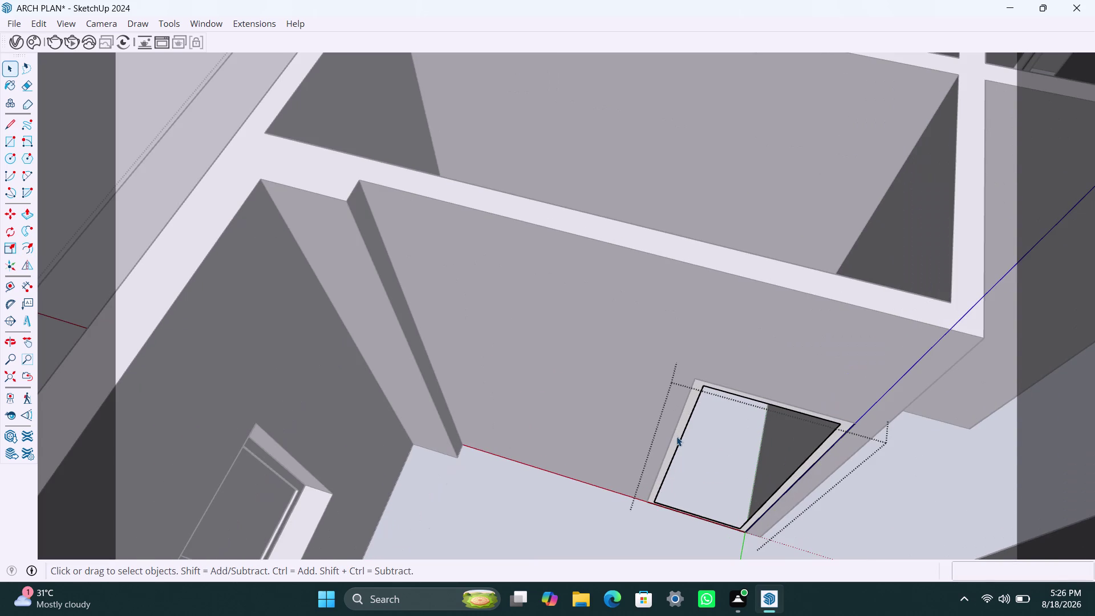
click(677, 436)
key(p)
click(677, 436)
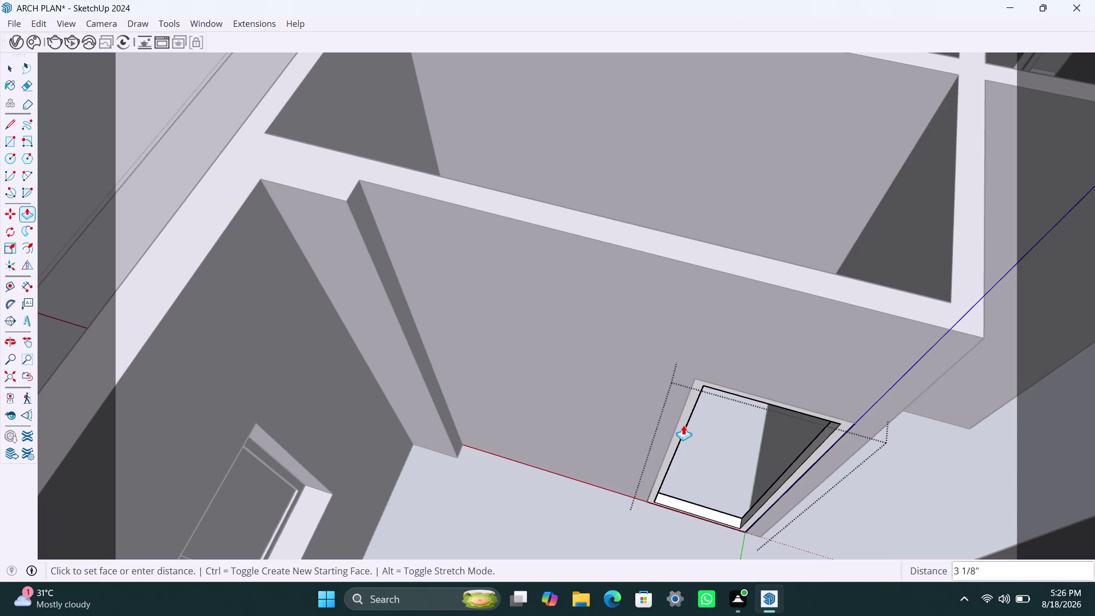
text(2.5")
key(Return)
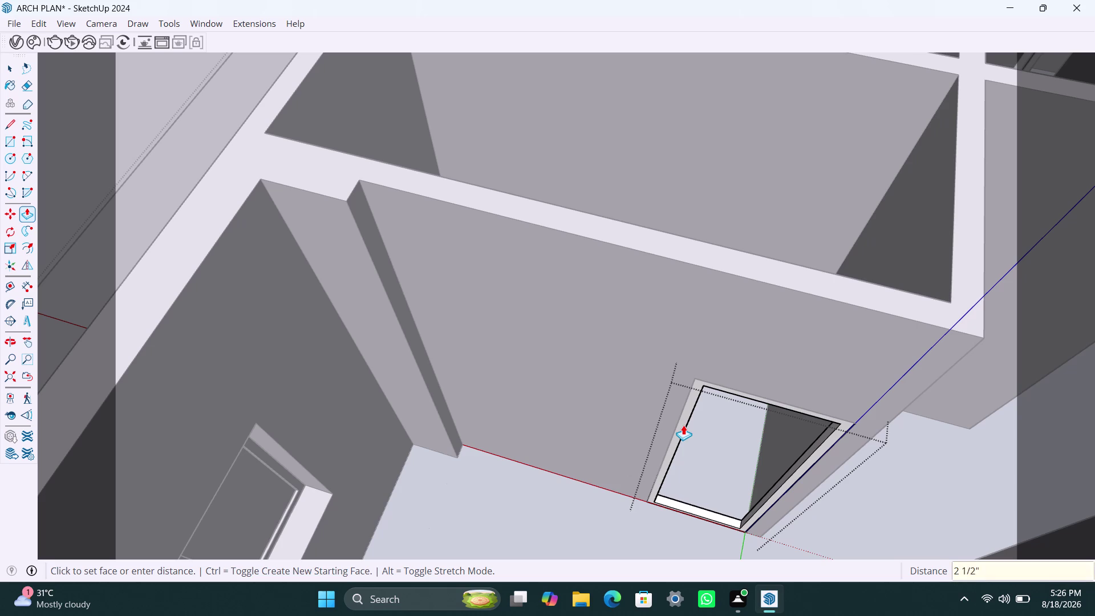
key(space)
click(605, 507)
key(ctrl+s)
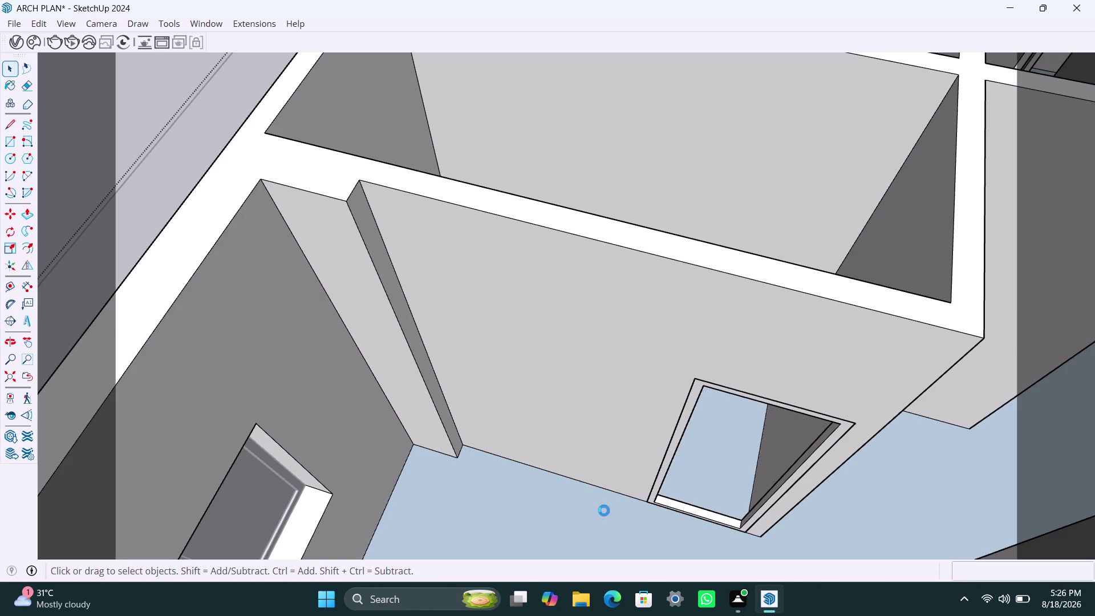
scroll(down, 3)
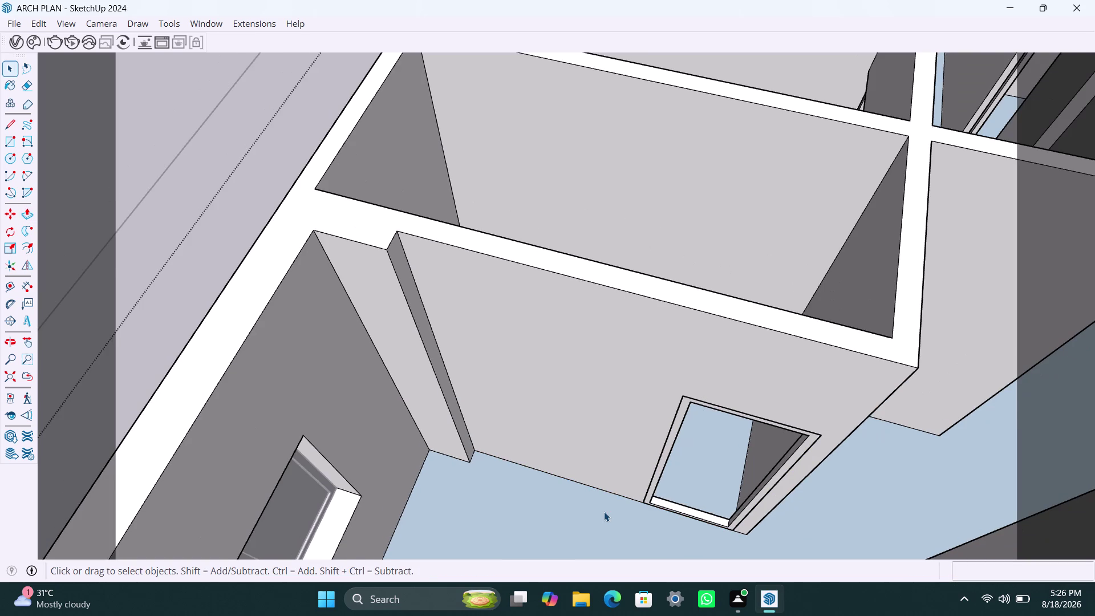